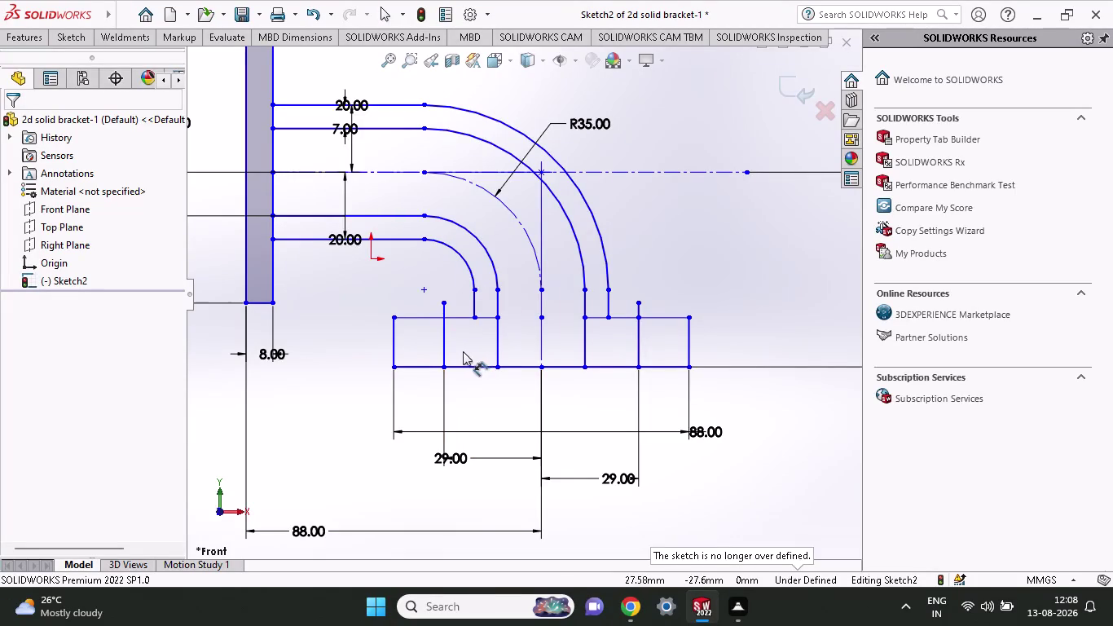
Place the 8.00 wall-thickness dimension just below the upright wall, then select the 78.00 dimension.
right_click(322, 235)
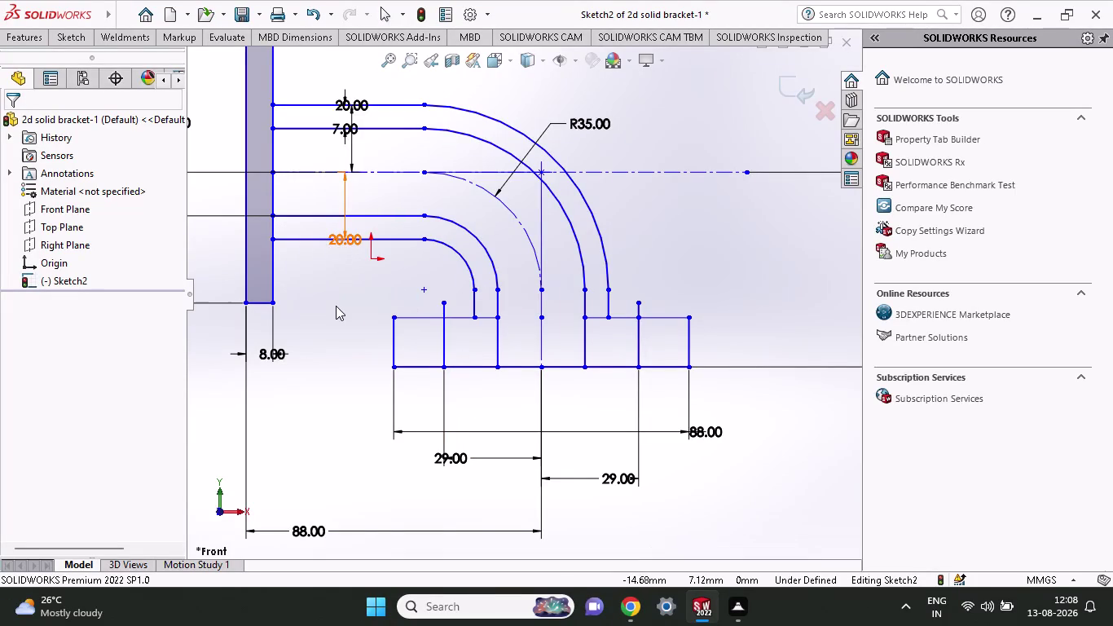
scroll(up, 3)
click(312, 387)
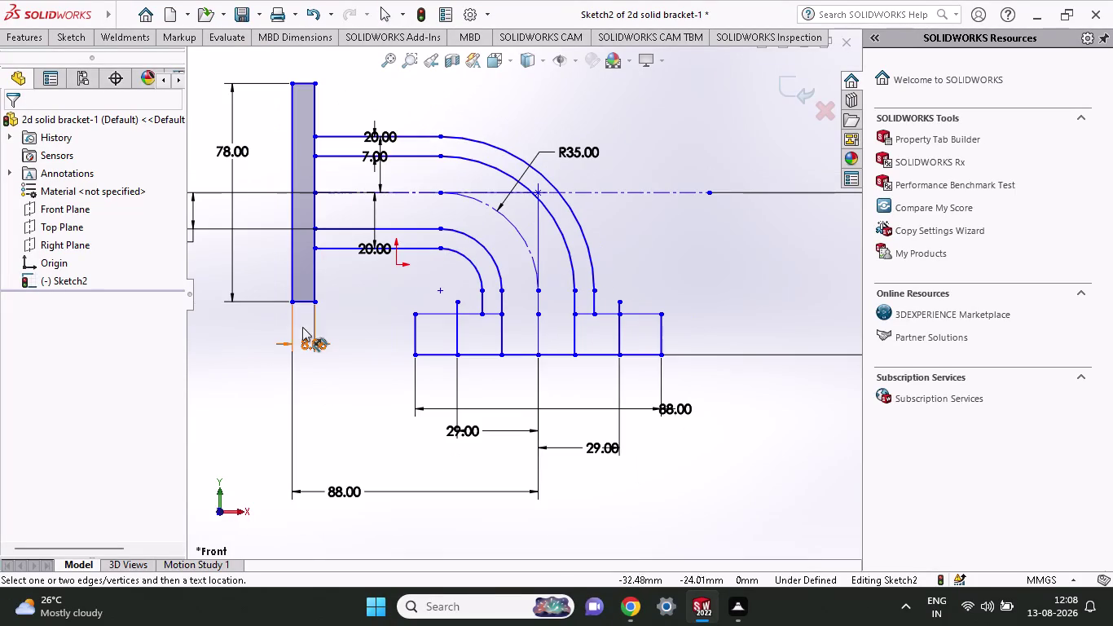
click(88, 42)
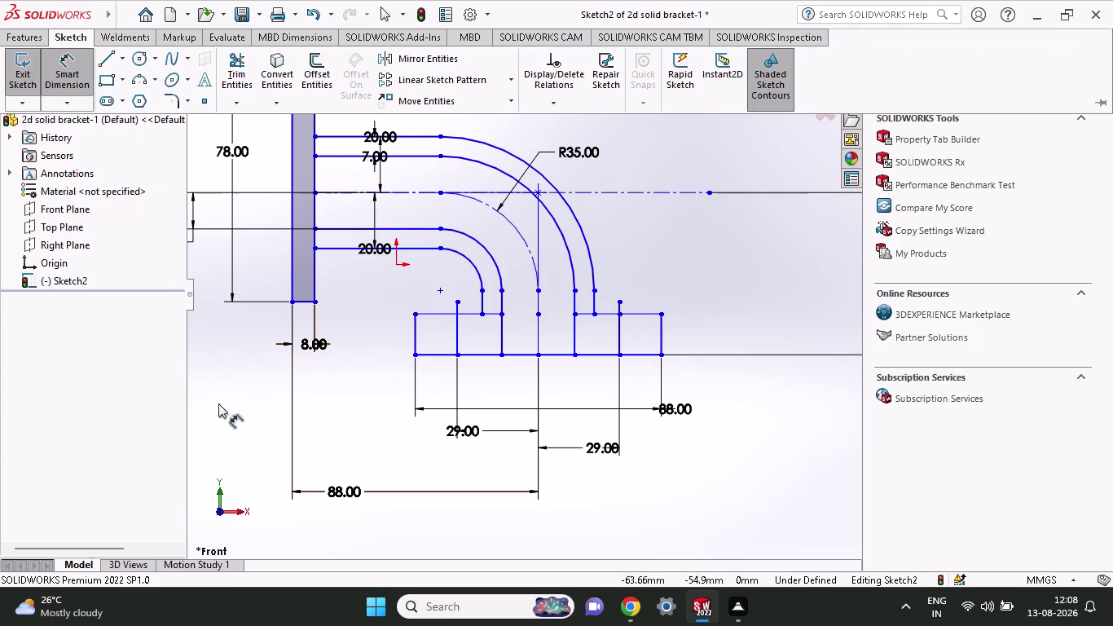
click(228, 388)
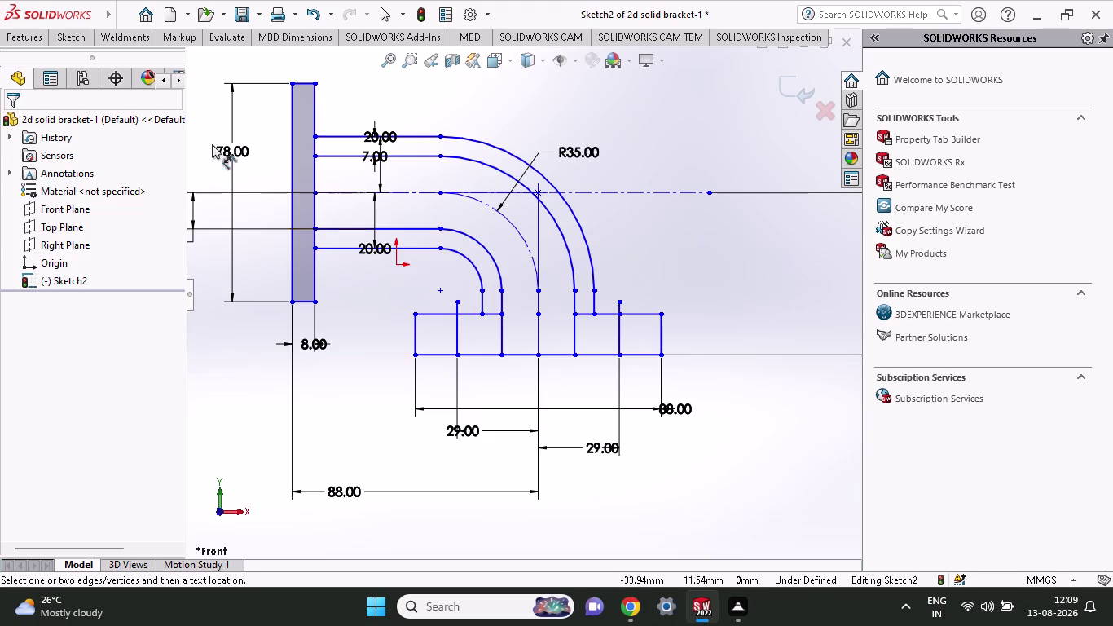
click(83, 36)
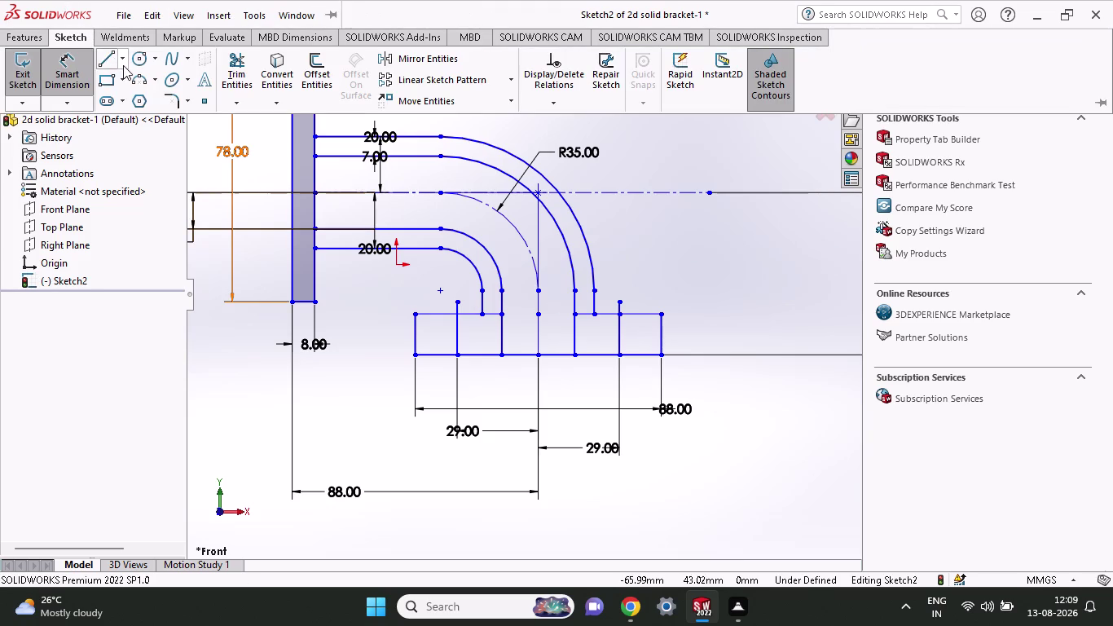
click(100, 65)
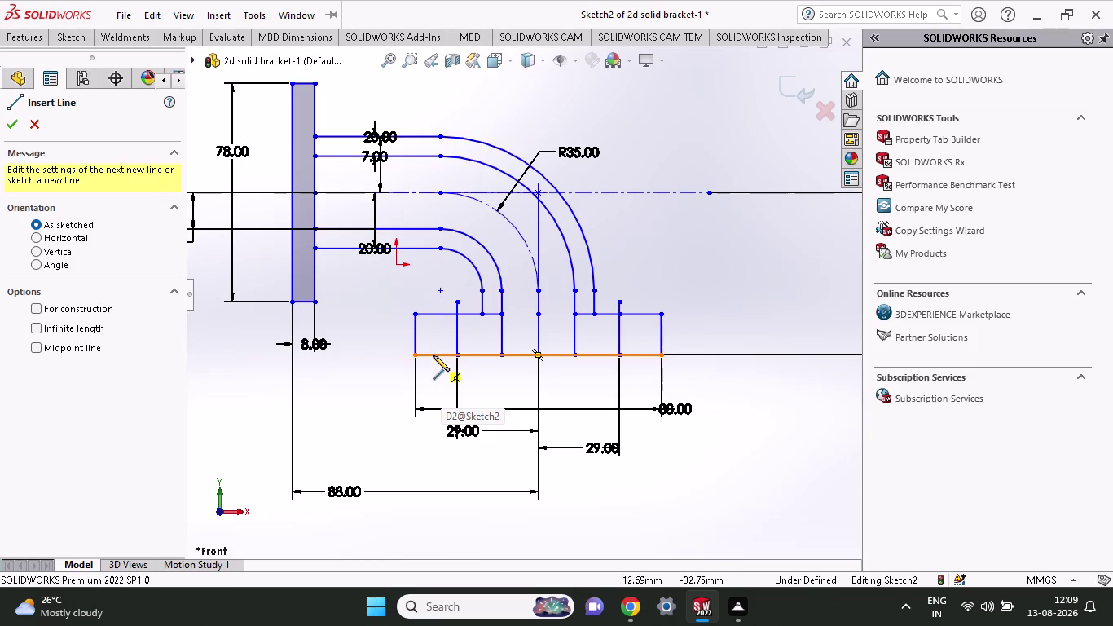
Draw a vertical line across the left base block, left of its centre line.
click(434, 356)
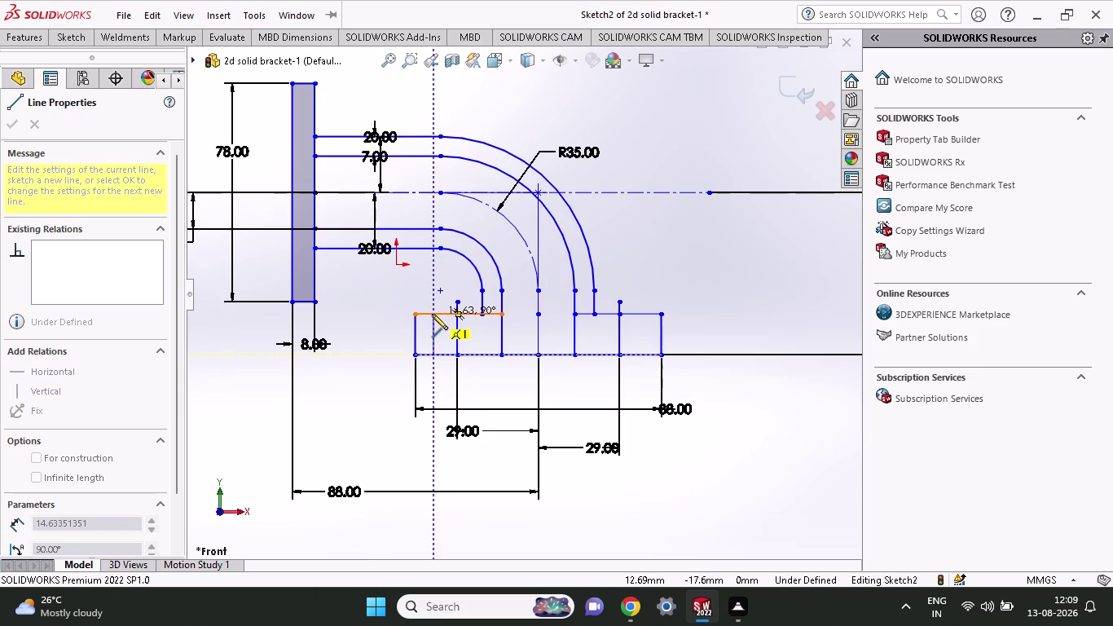
click(432, 311)
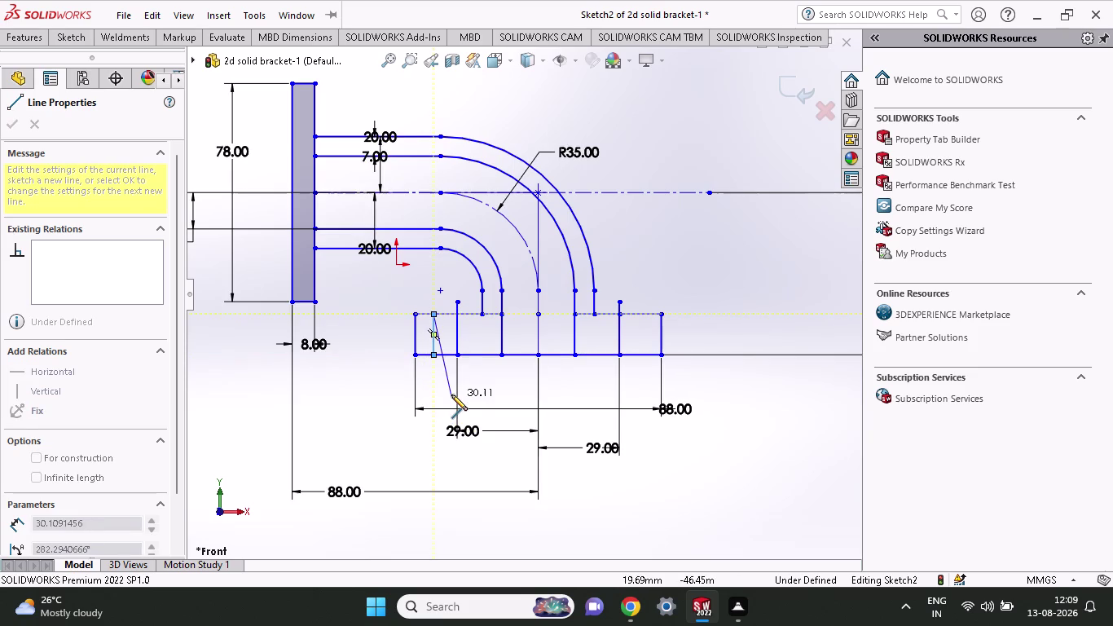
right_click(452, 392)
click(468, 406)
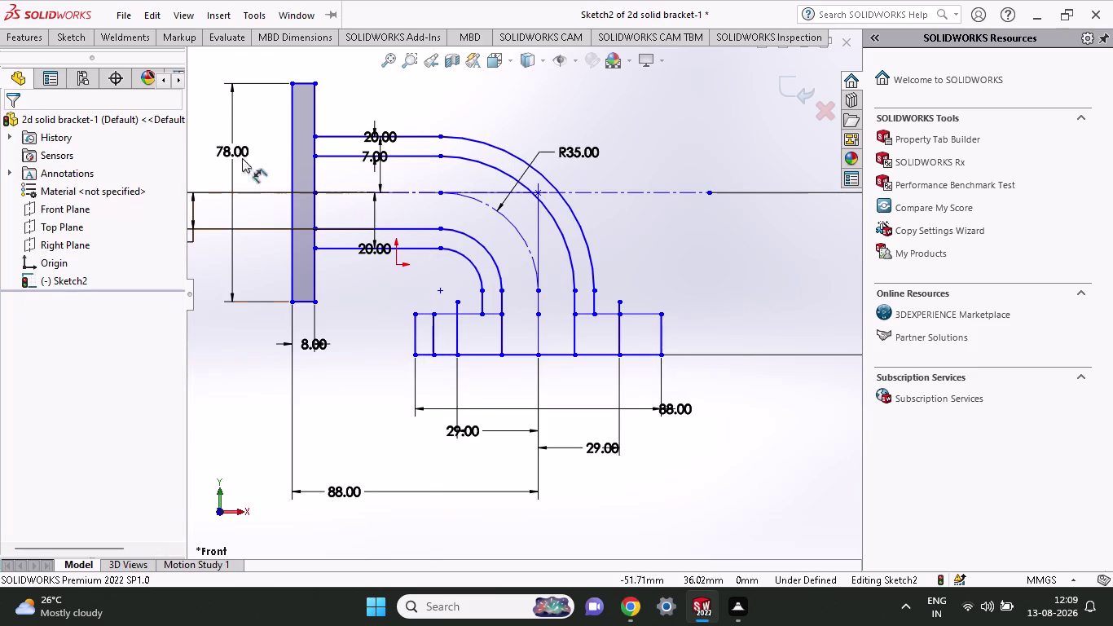
click(79, 33)
click(104, 61)
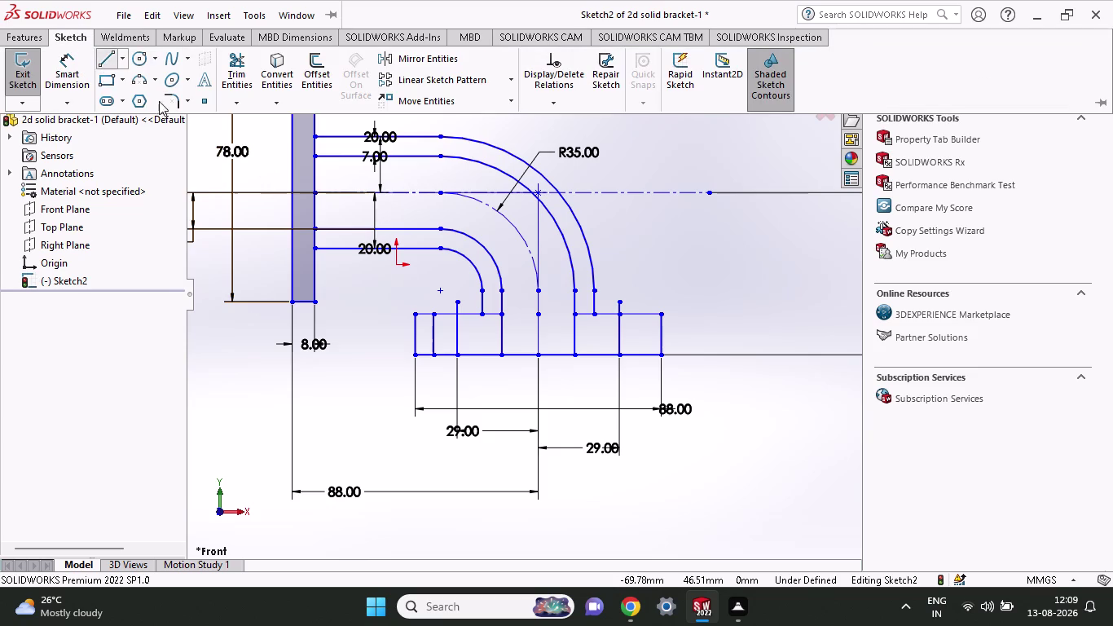
Draw a second vertical line right of the centre line and enlarge the base in view.
click(474, 355)
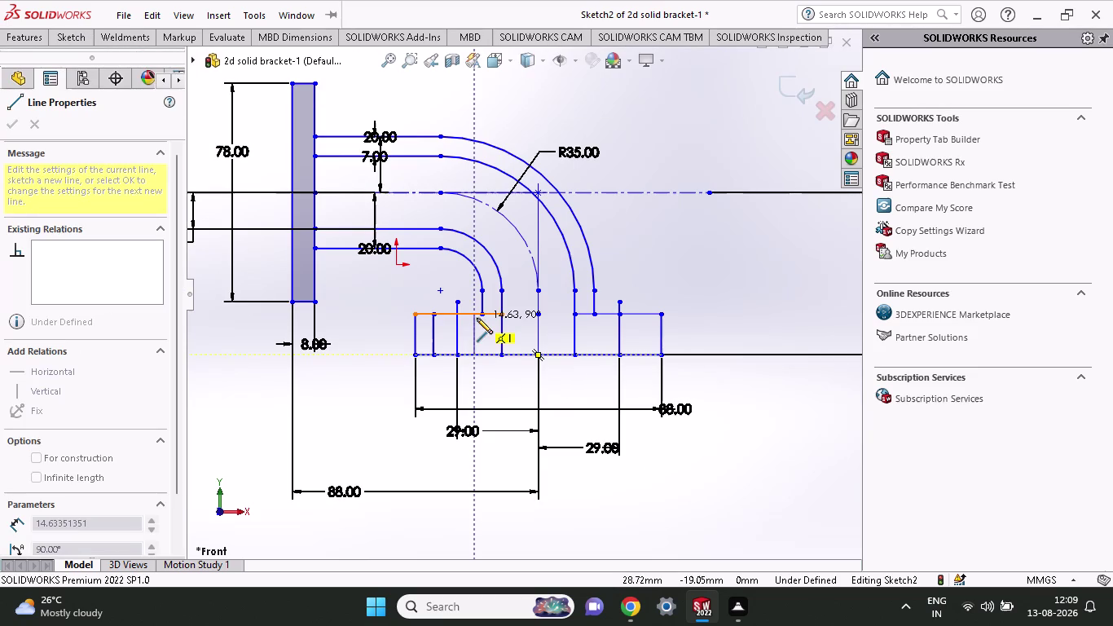
click(477, 313)
right_click(501, 376)
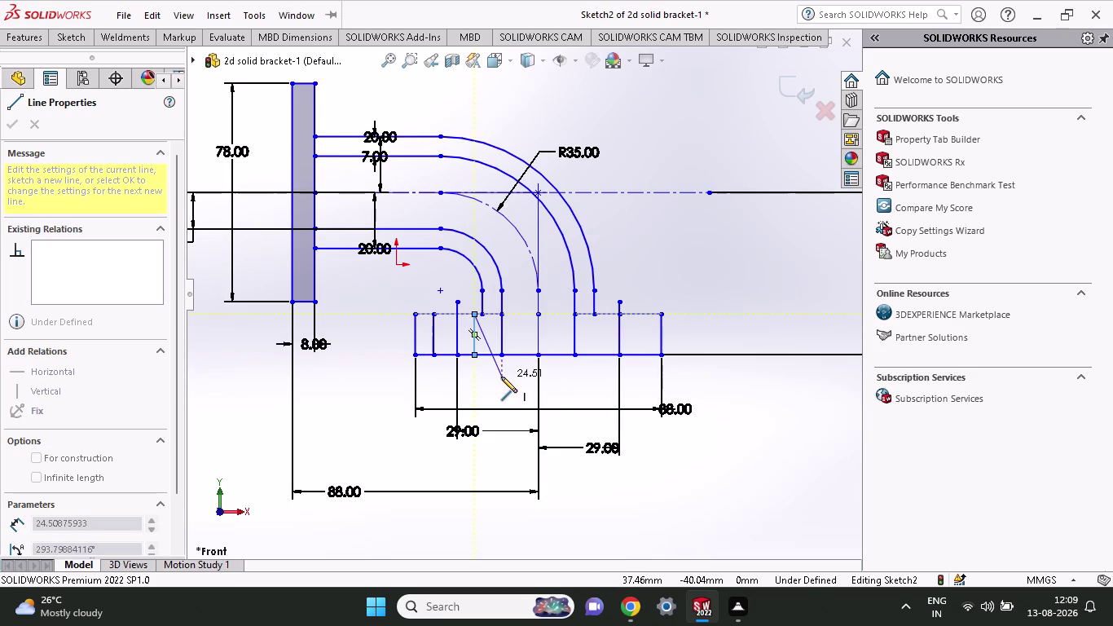
click(509, 380)
scroll(down, 3)
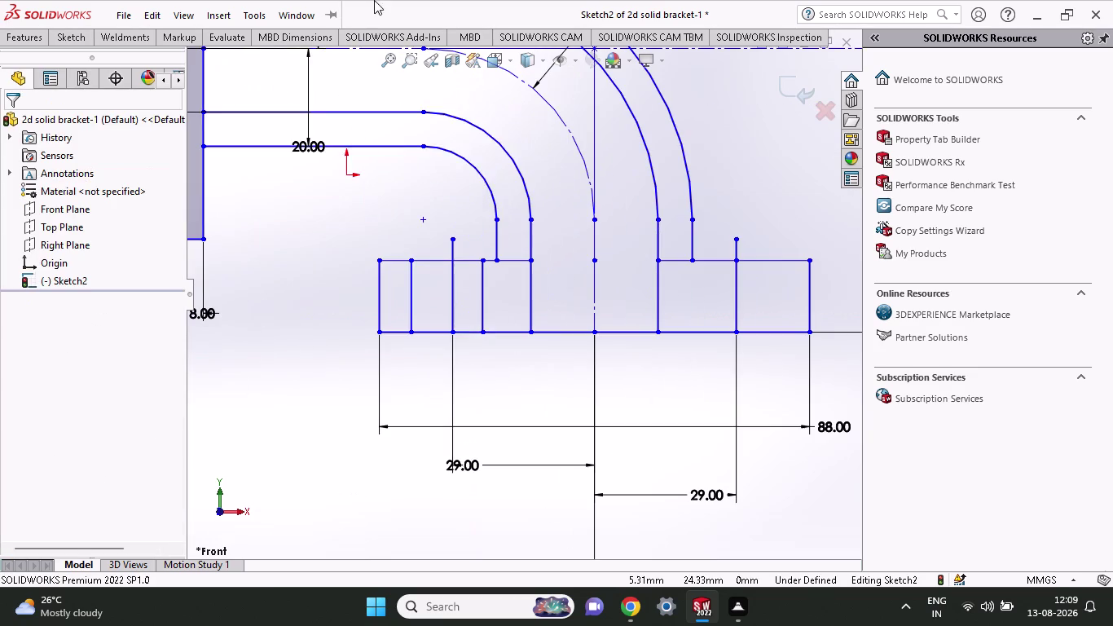
click(63, 42)
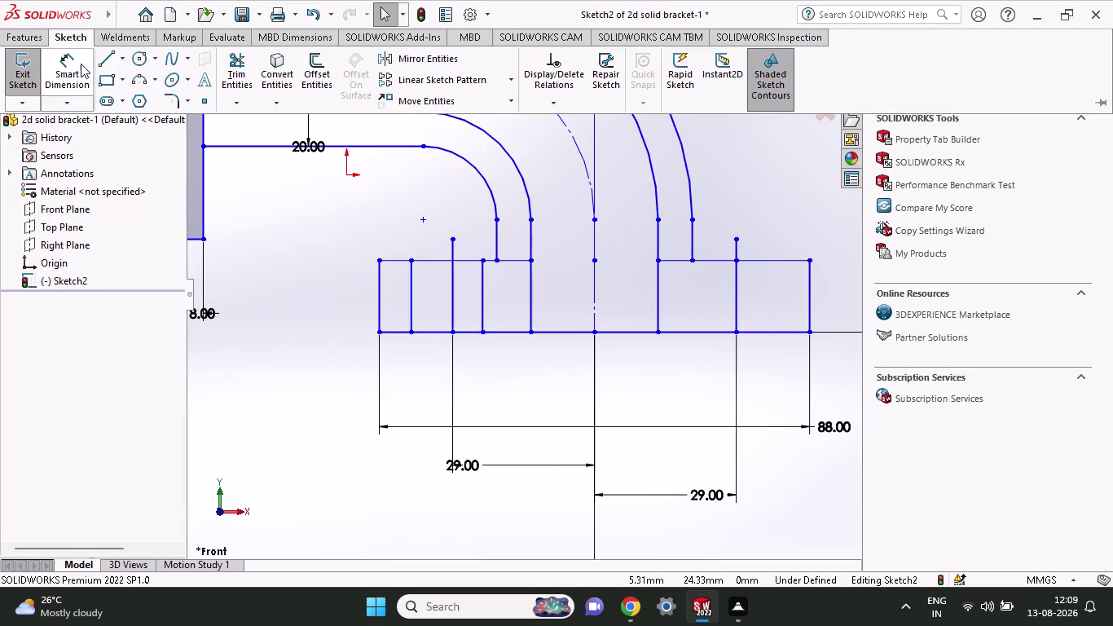
click(52, 90)
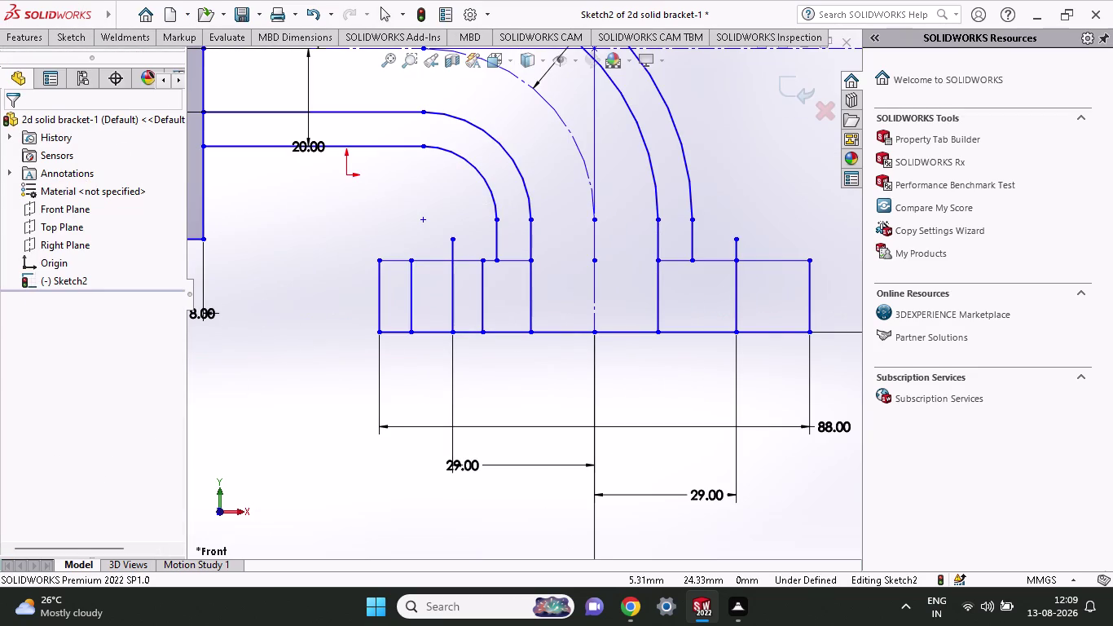
Dimension the first new line 7.50 mm from the left block's centre line.
click(416, 336)
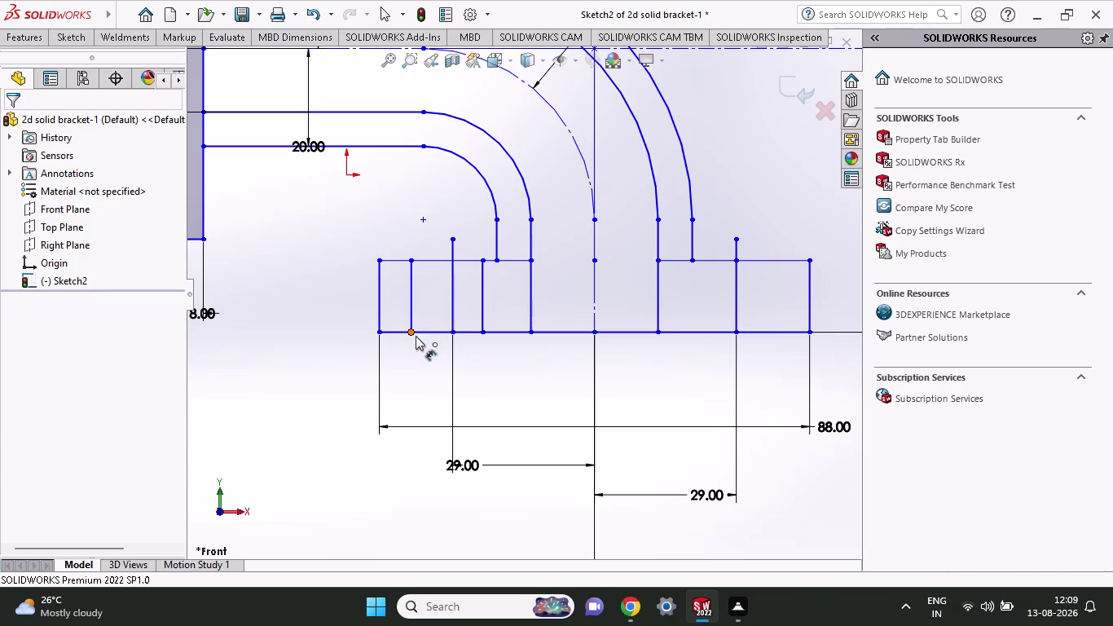
click(452, 329)
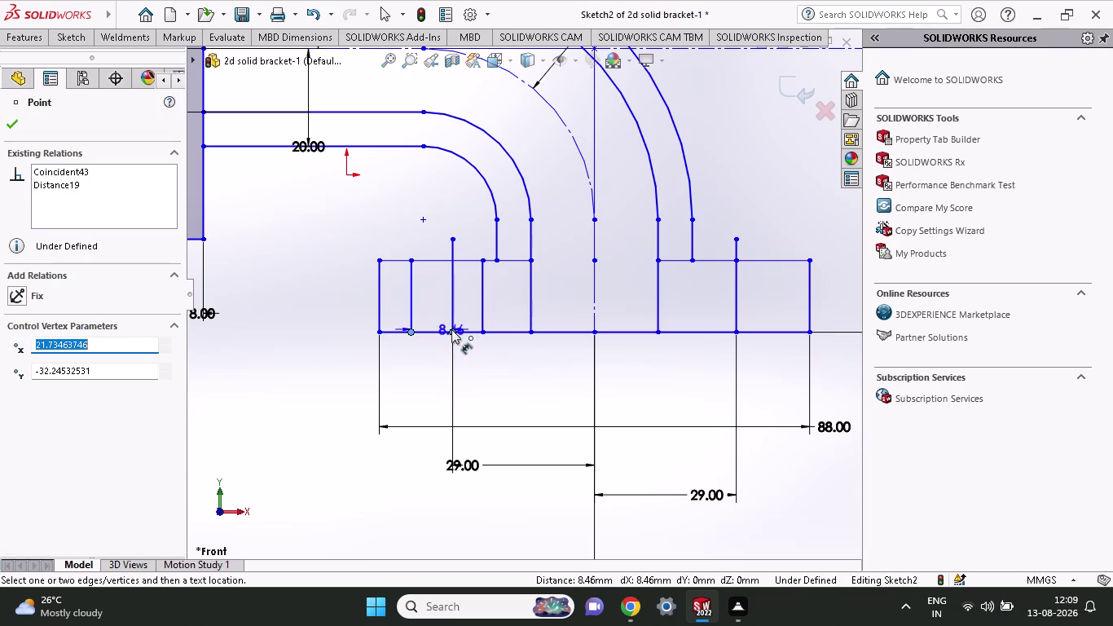
click(431, 364)
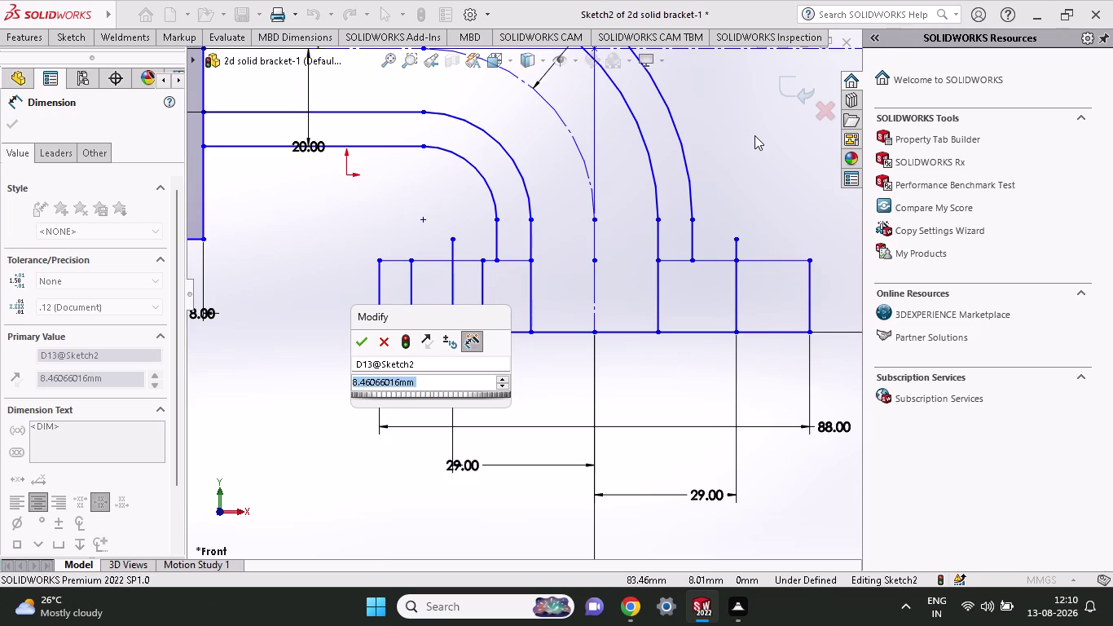
text(7.)
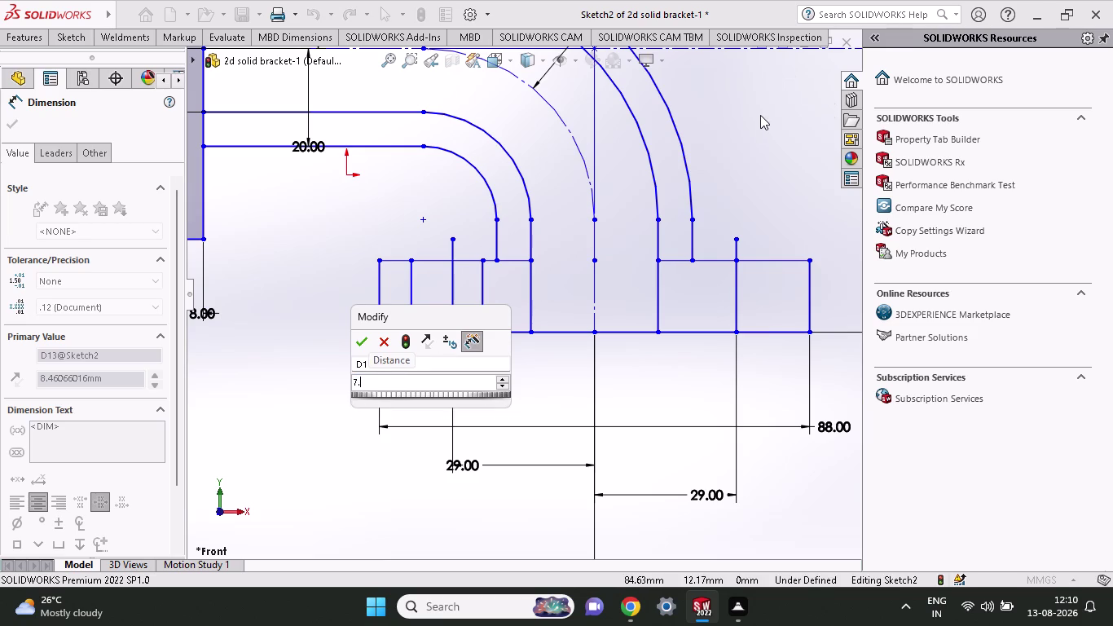
text(5)
key(Return)
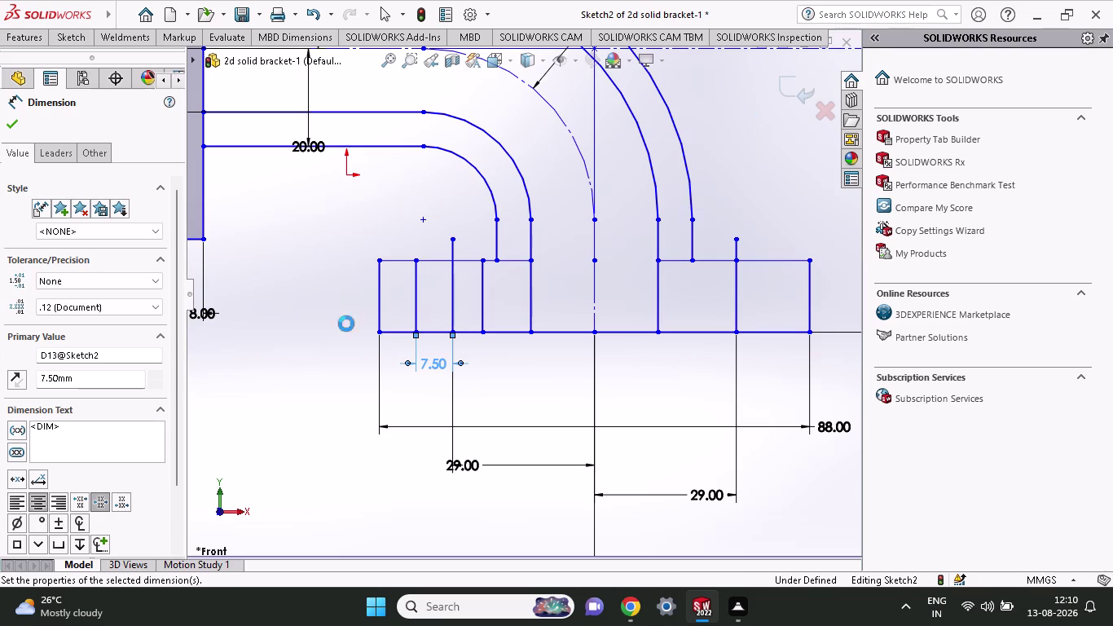
Dimension the second new line 7.50 mm from the centre line and finish dimensioning.
click(453, 330)
click(486, 330)
click(486, 394)
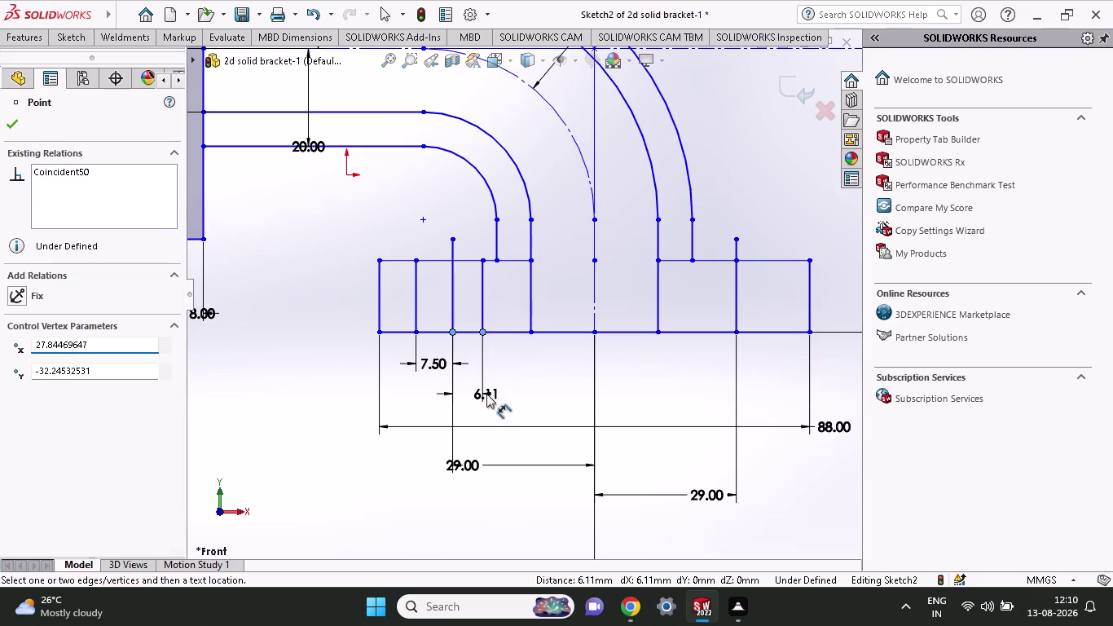
text(7)
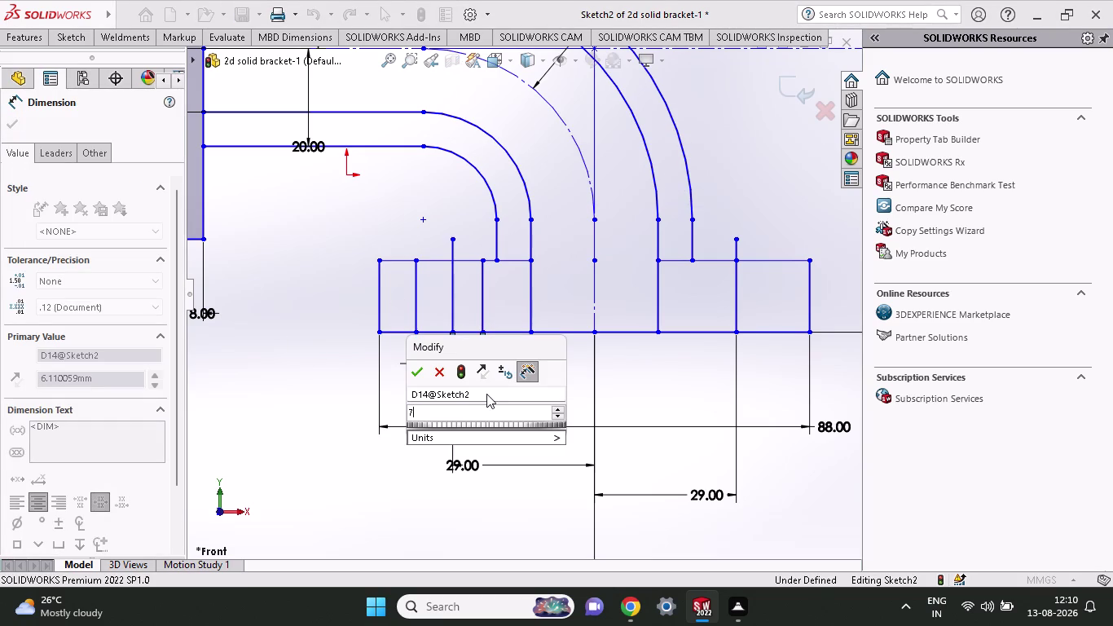
text(.5)
key(Return)
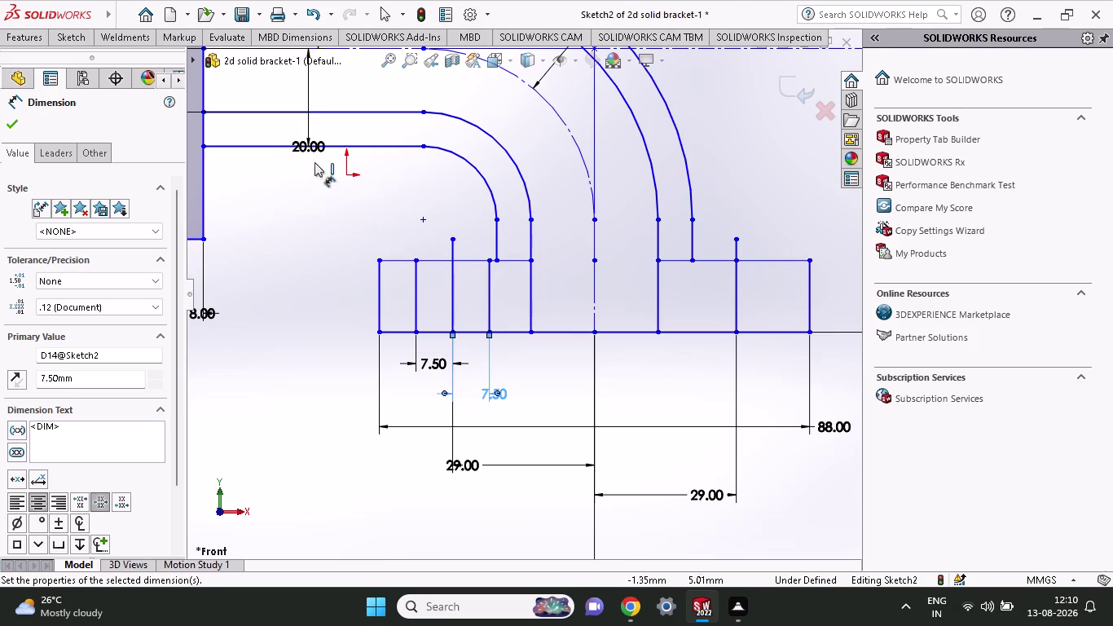
key(Escape)
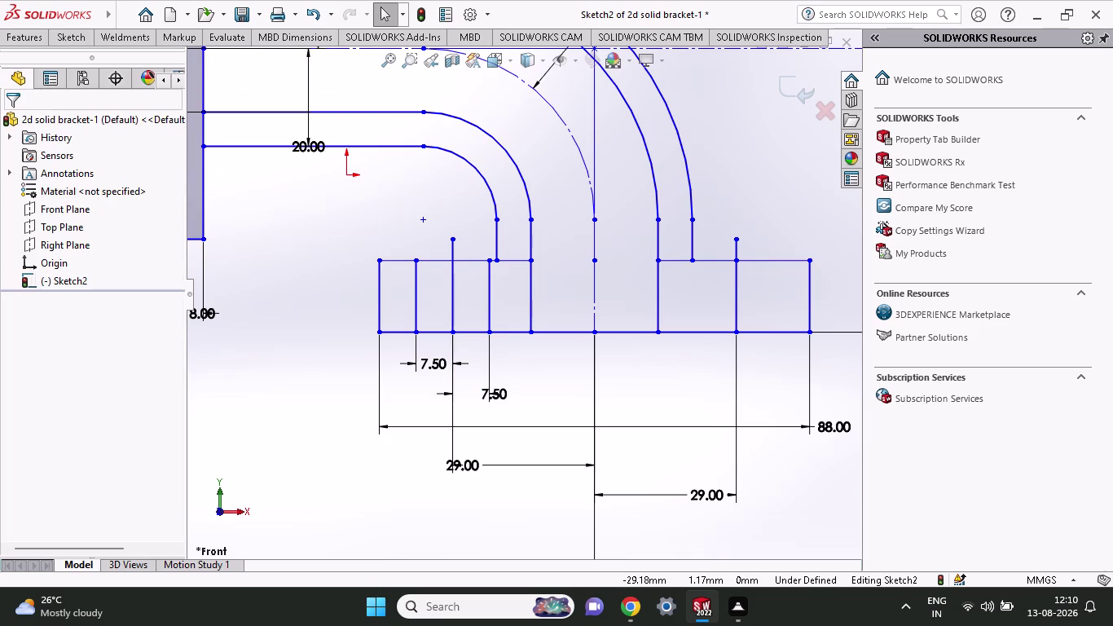
click(31, 35)
click(76, 39)
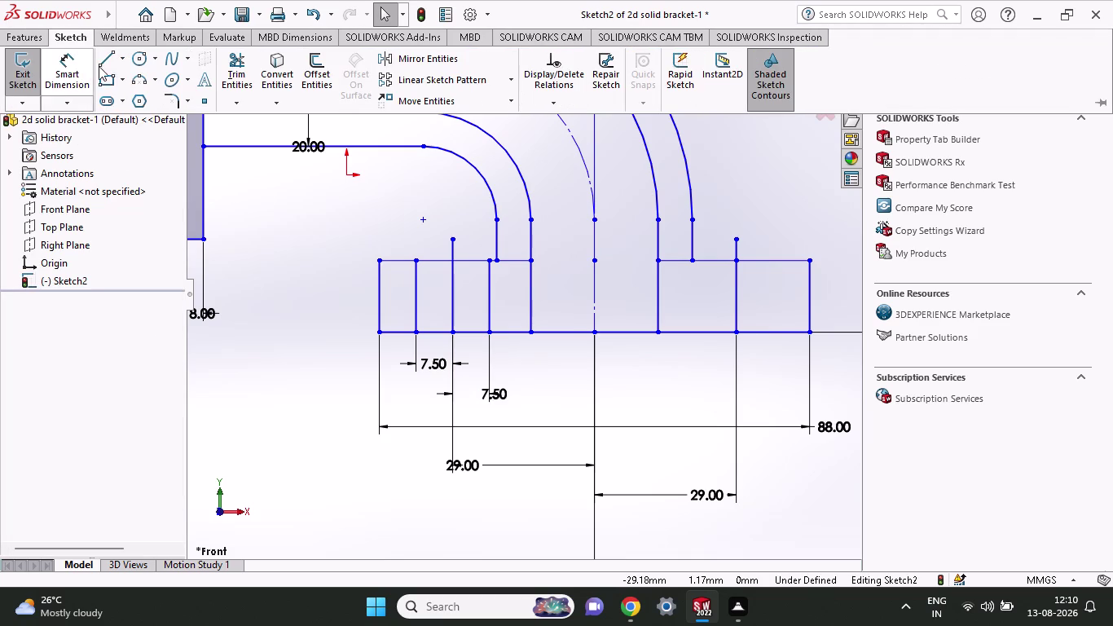
key(Escape)
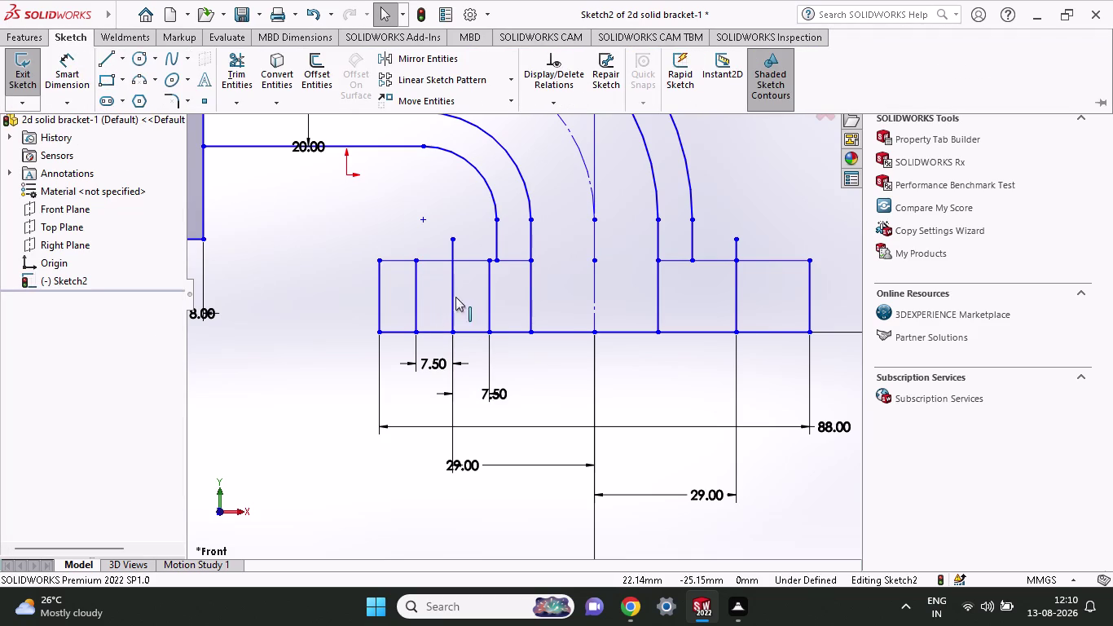
Convert the tall lines in both base blocks and the right slot's centre line to construction geometry.
click(455, 293)
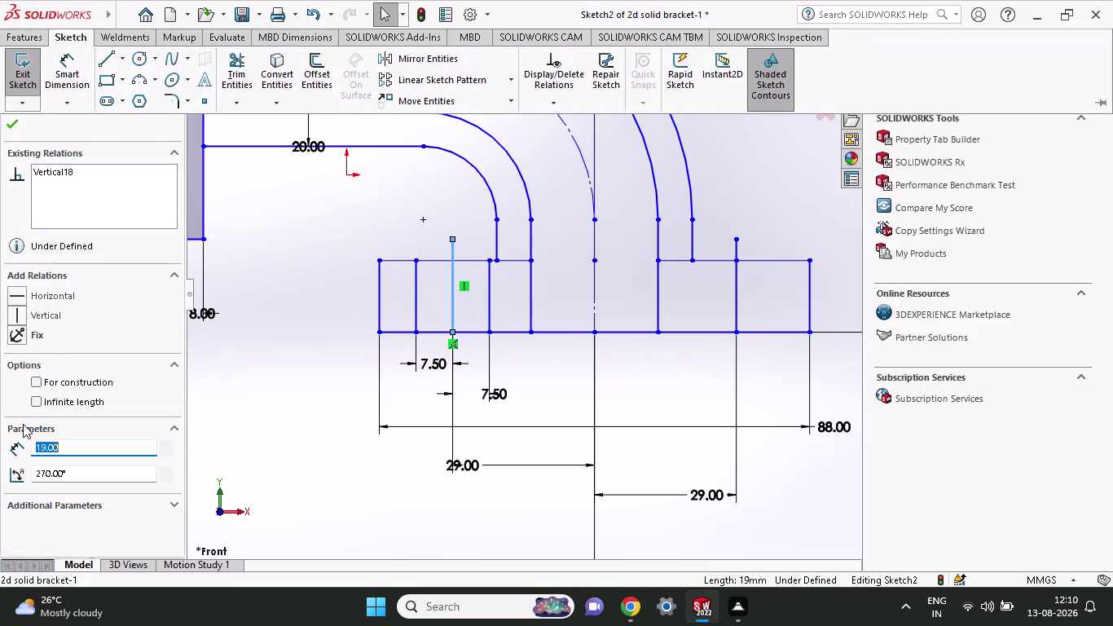
click(36, 384)
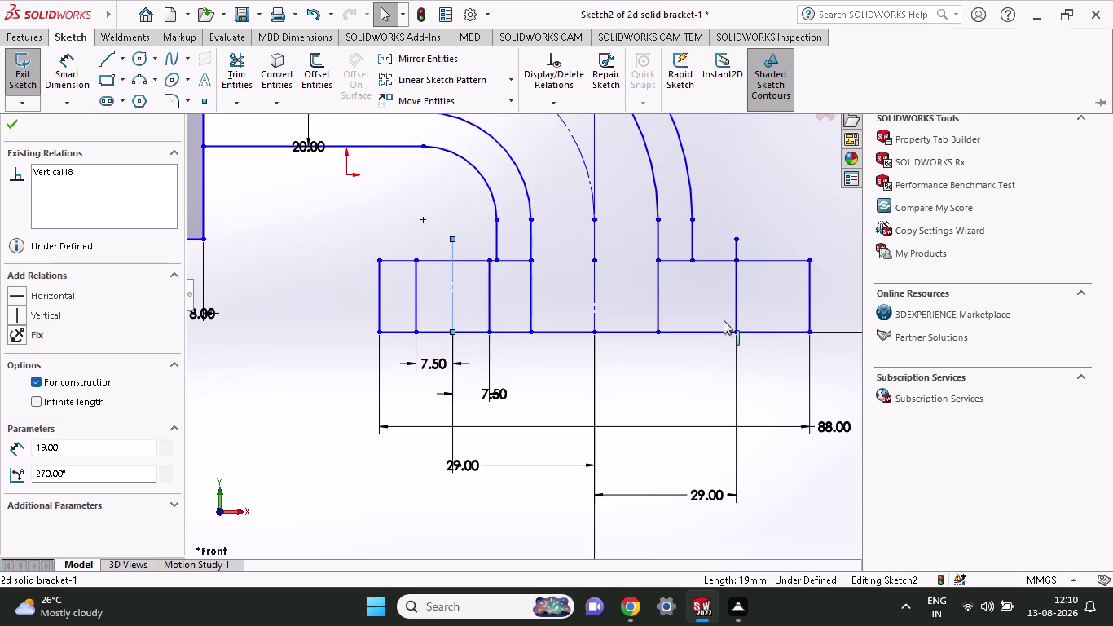
click(735, 300)
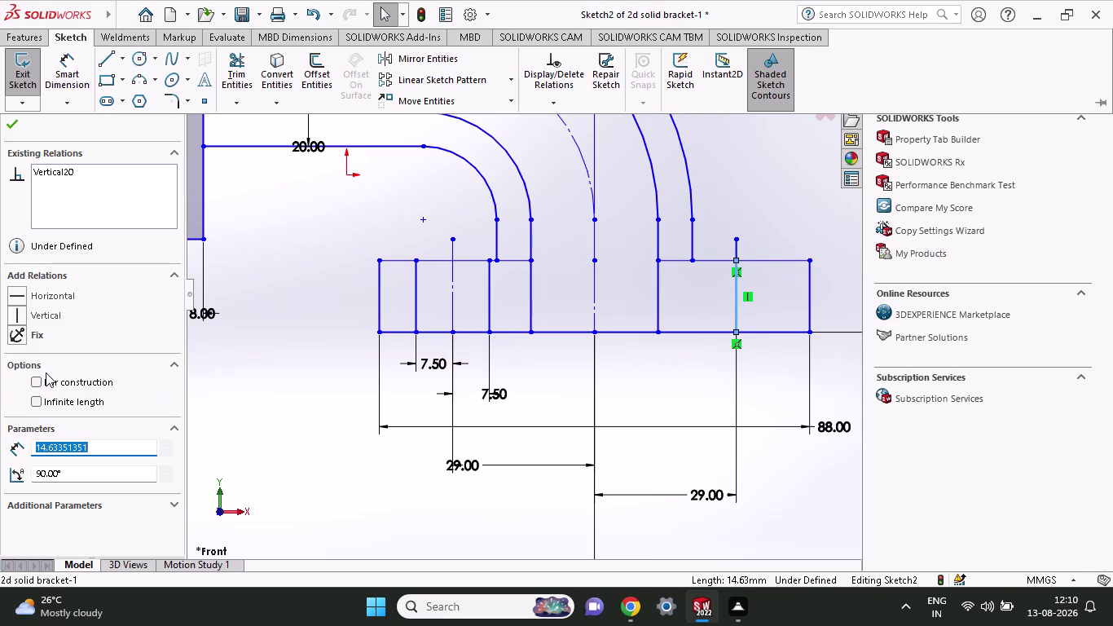
click(36, 379)
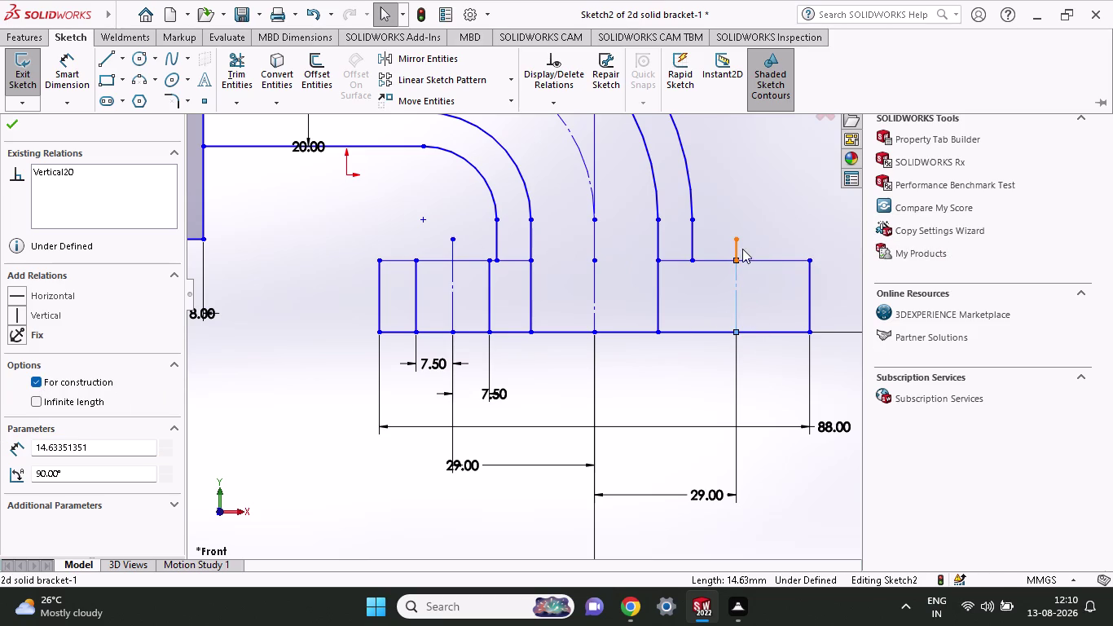
click(738, 247)
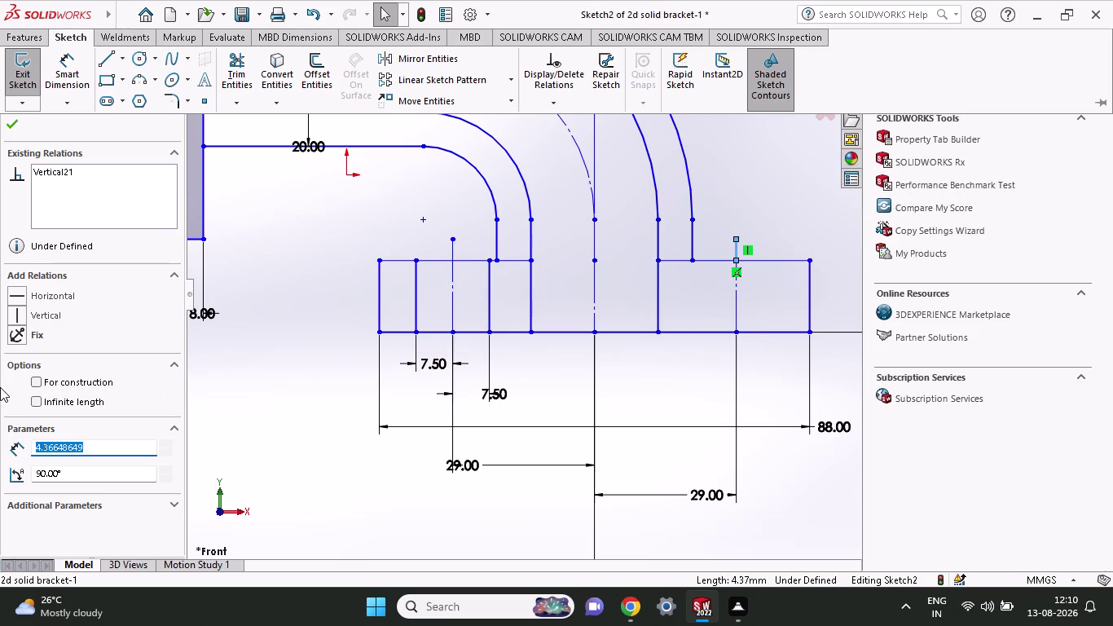
click(32, 379)
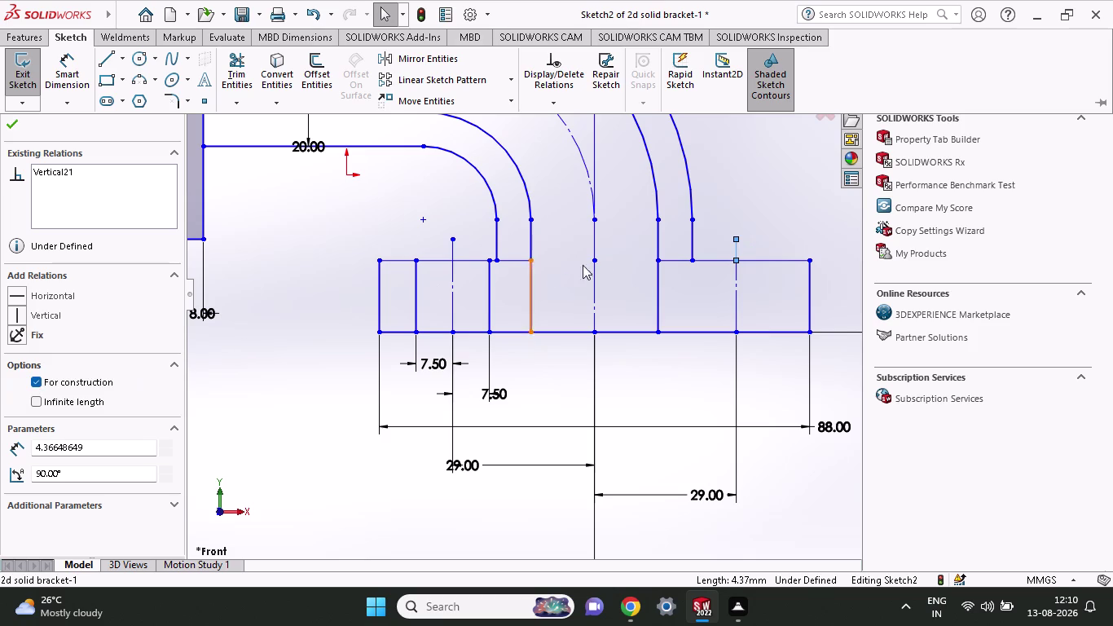
click(18, 118)
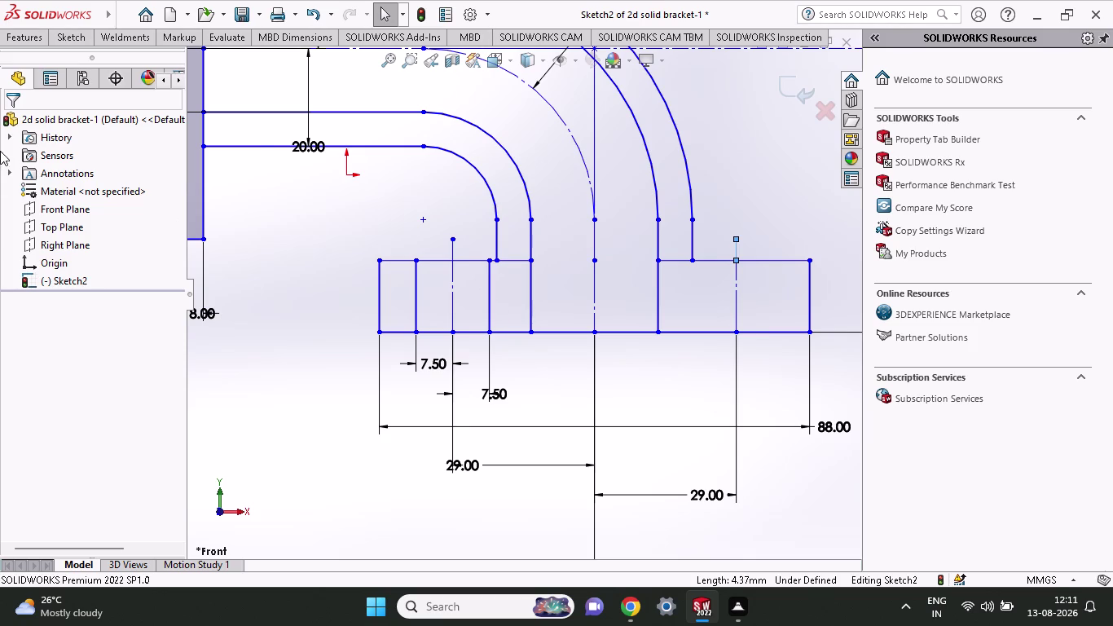
click(56, 34)
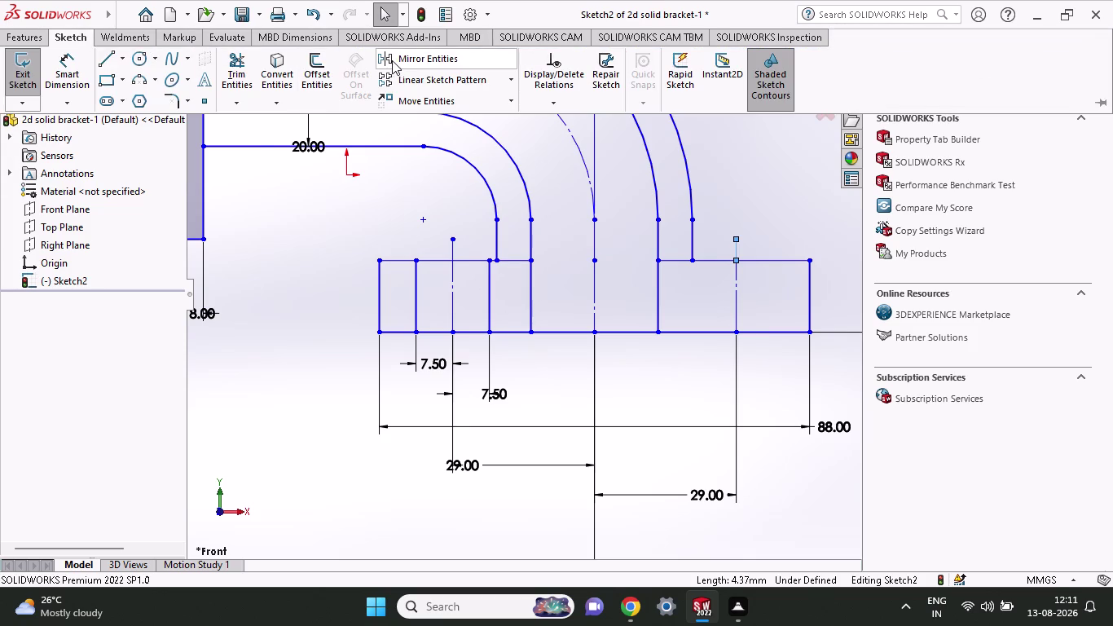
click(393, 60)
click(489, 302)
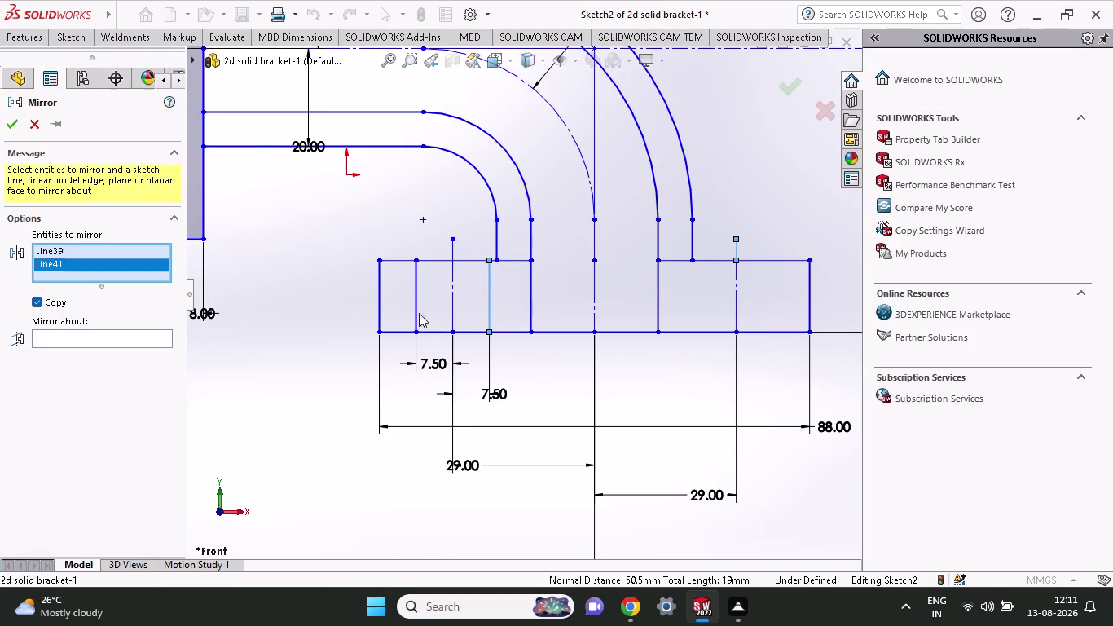
click(415, 302)
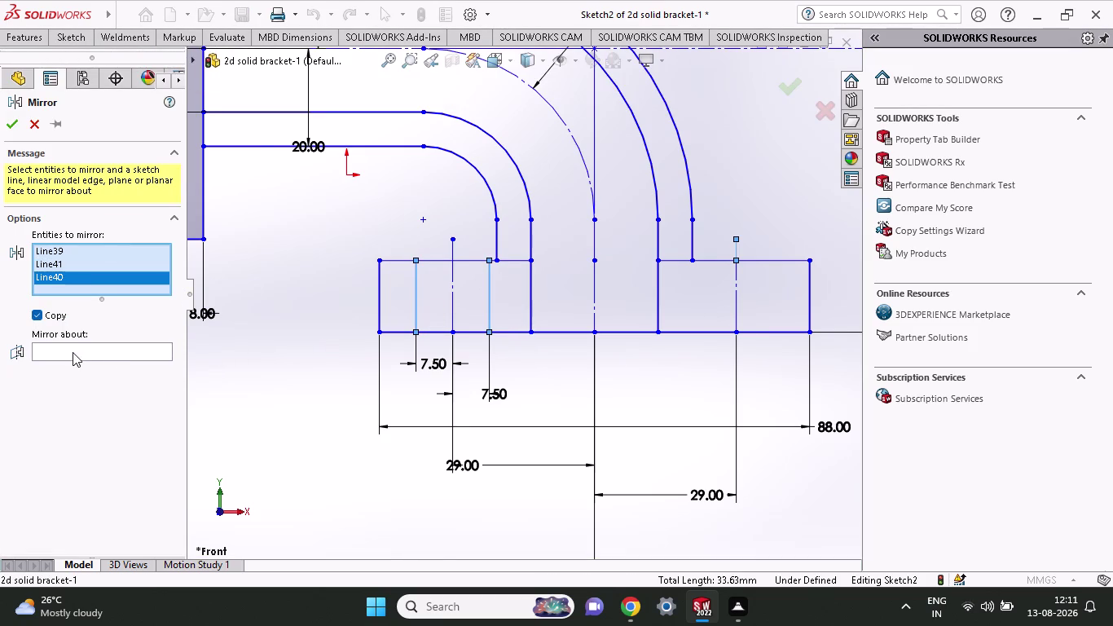
click(73, 352)
click(596, 295)
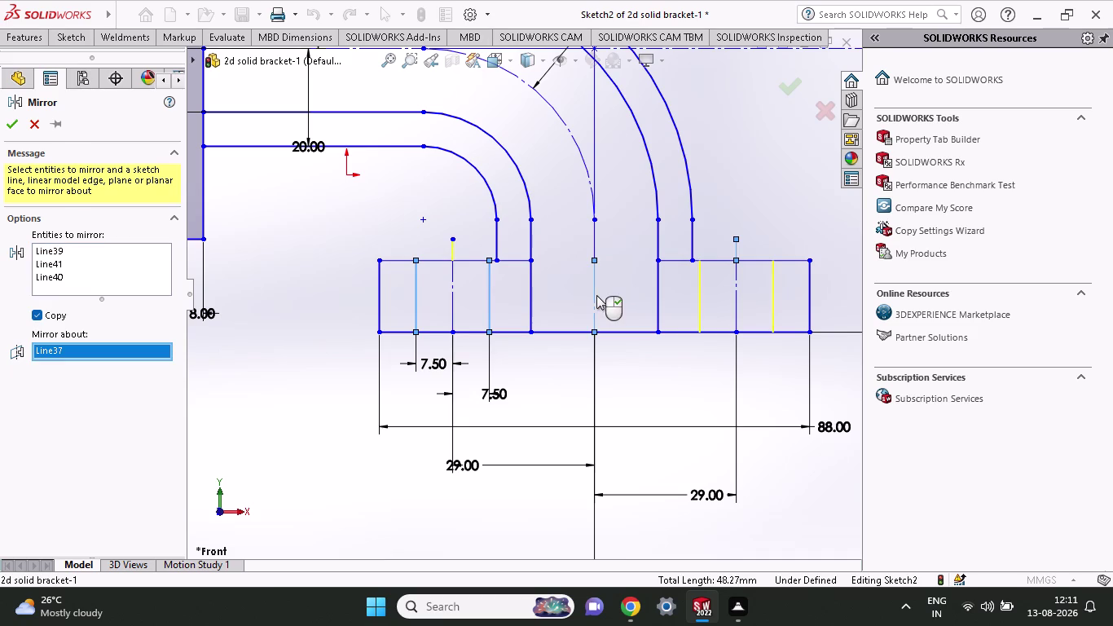
click(9, 124)
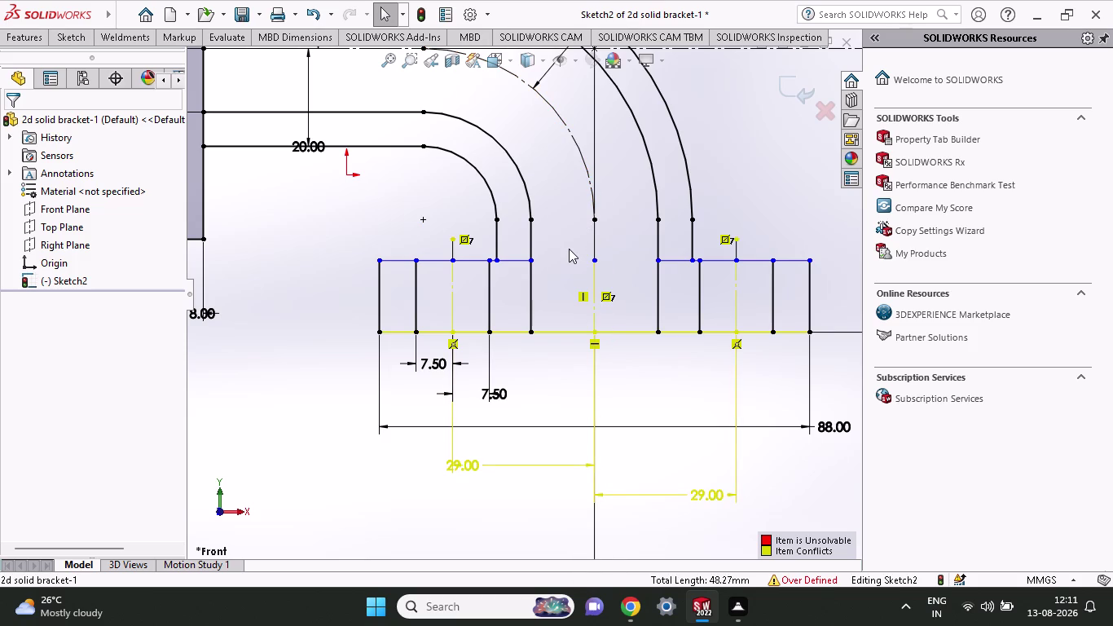
key(ctrl+z)
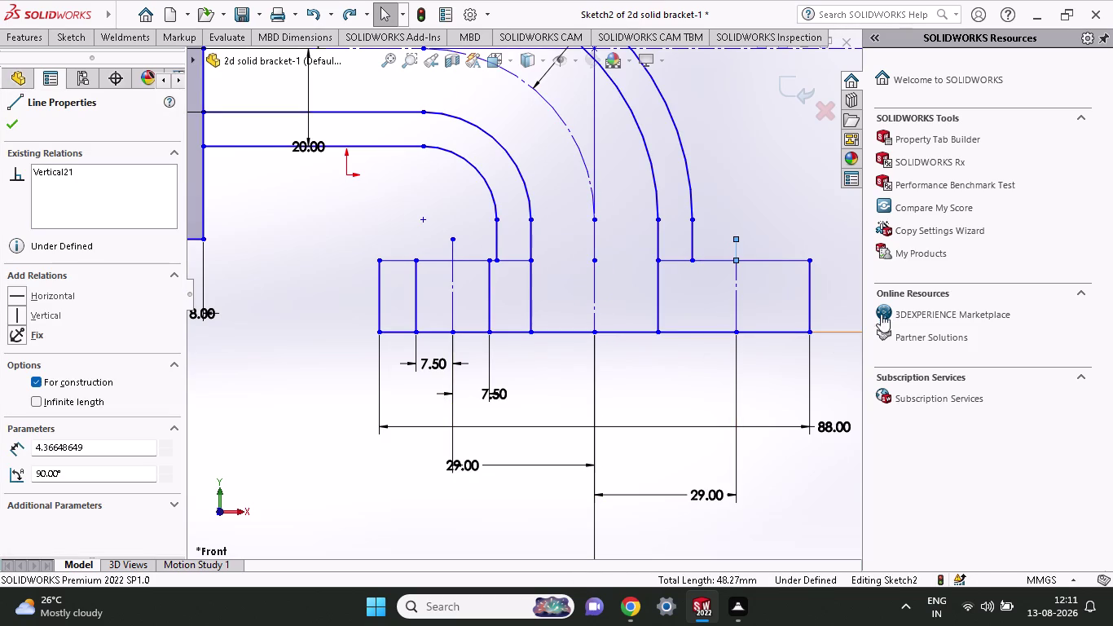
click(67, 30)
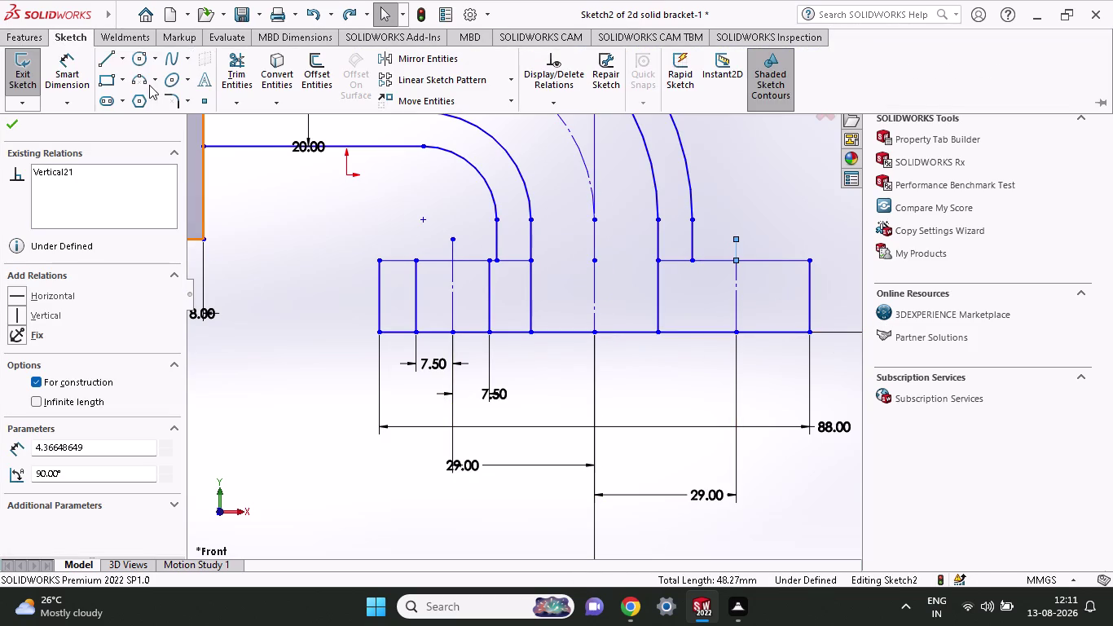
Draw a vertical line from the right slot's top edge to the base's bottom edge, left of its centre line.
click(102, 65)
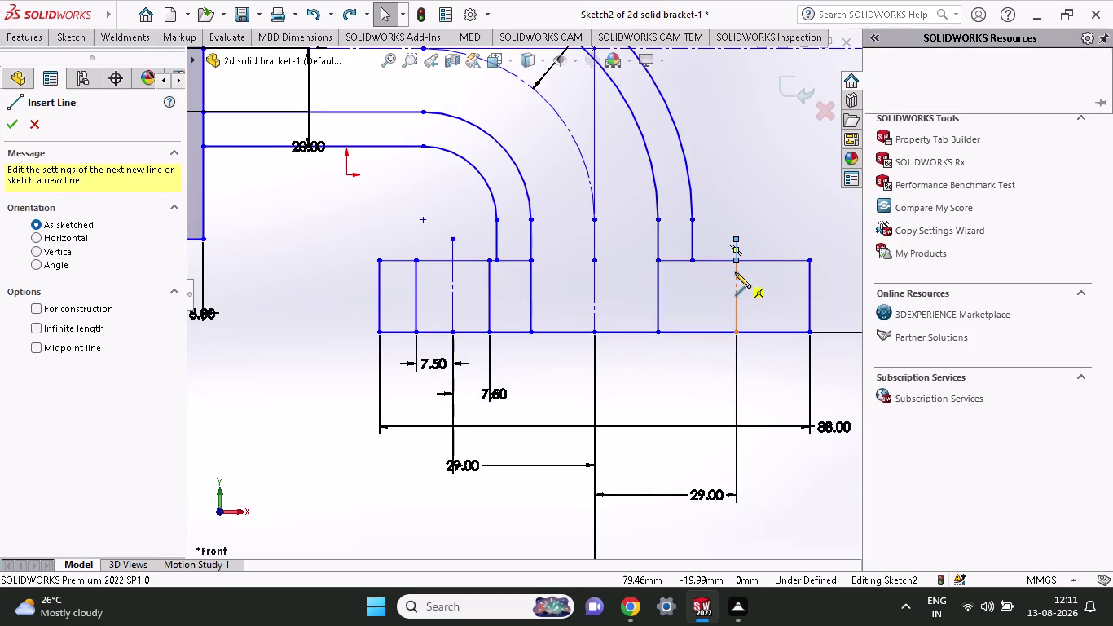
click(709, 260)
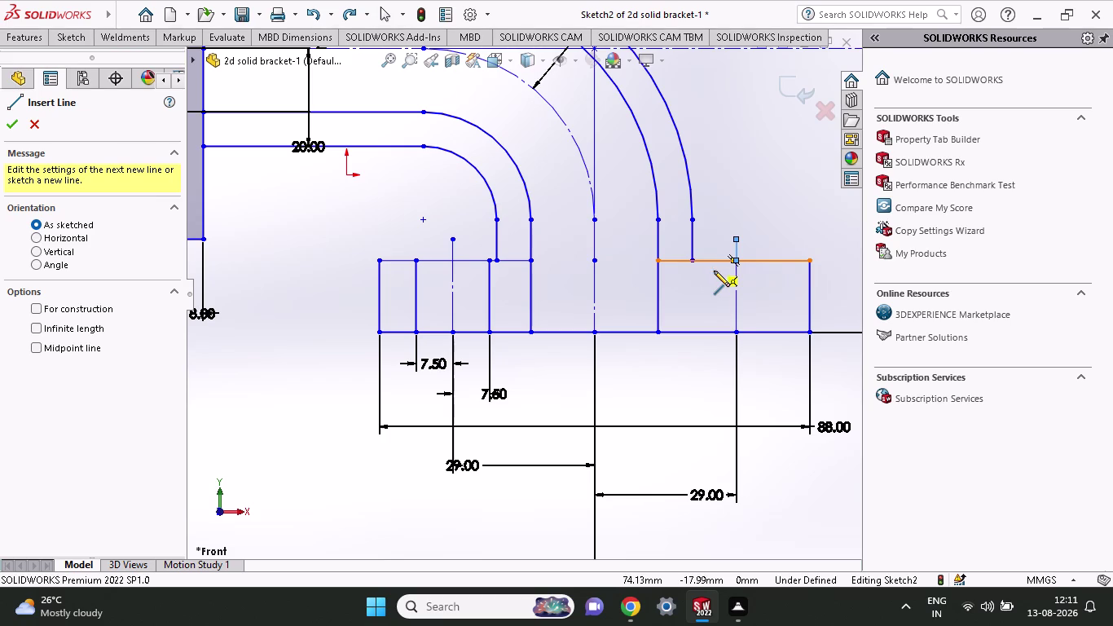
click(707, 330)
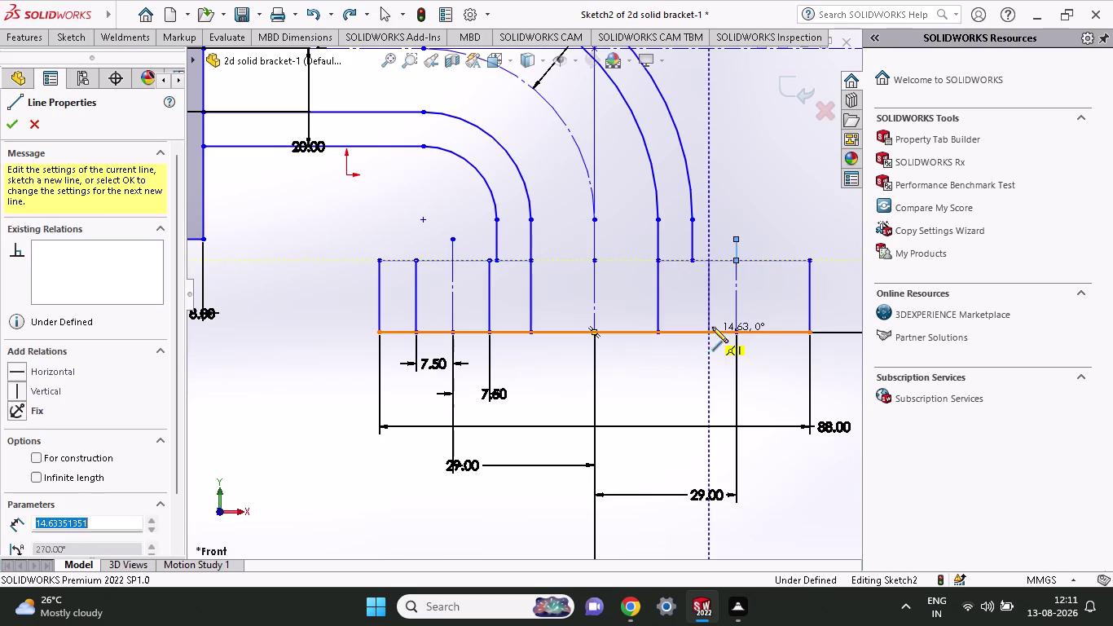
key(Escape)
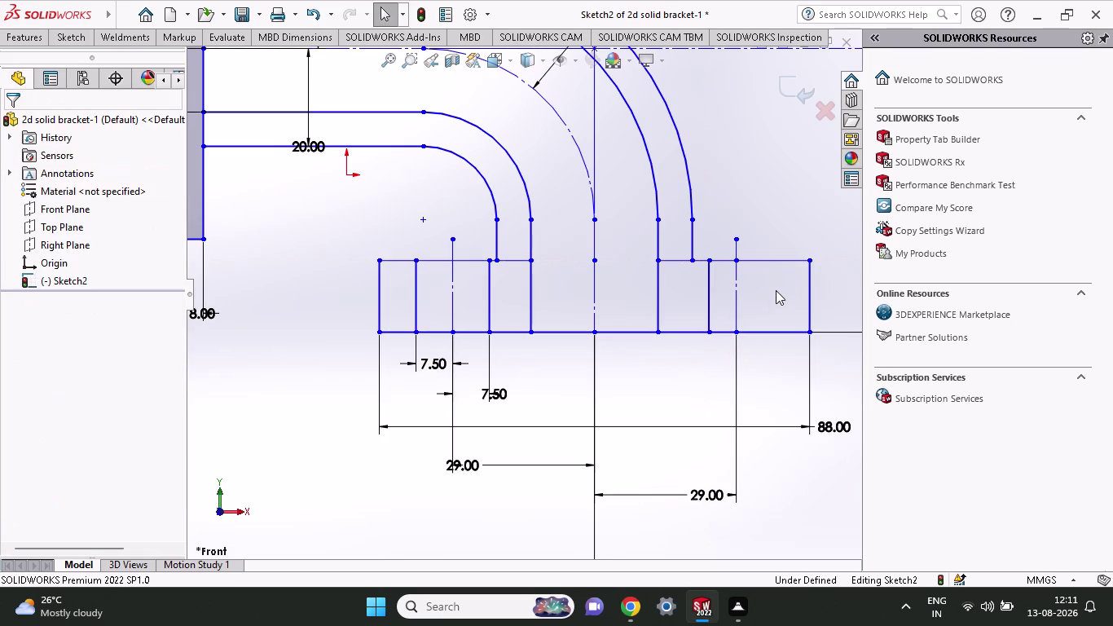
key(space)
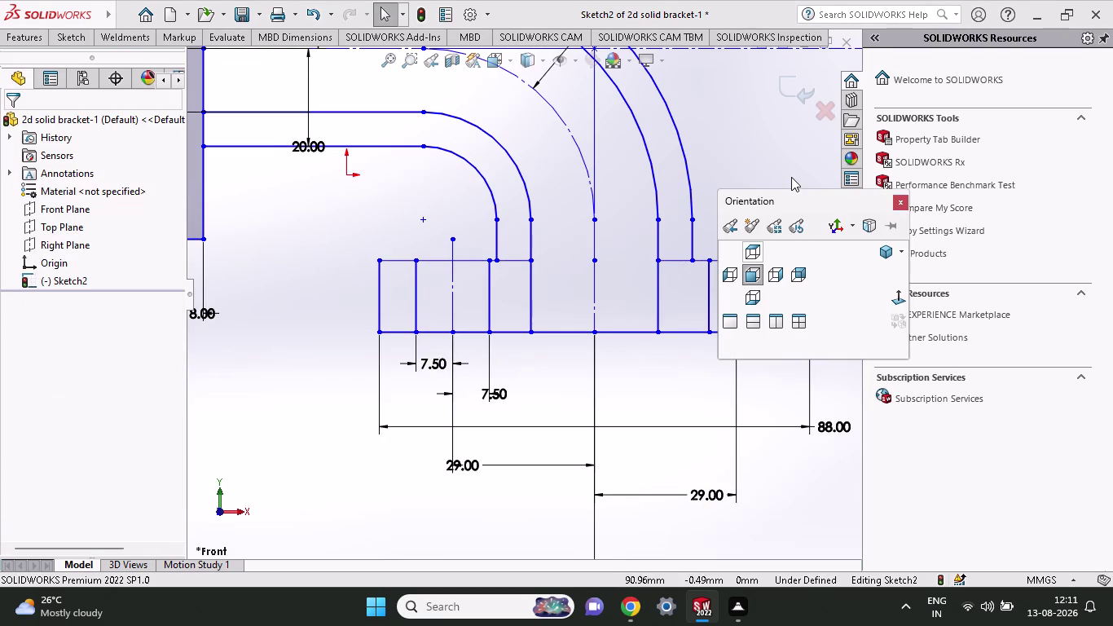
click(791, 177)
right_click(735, 175)
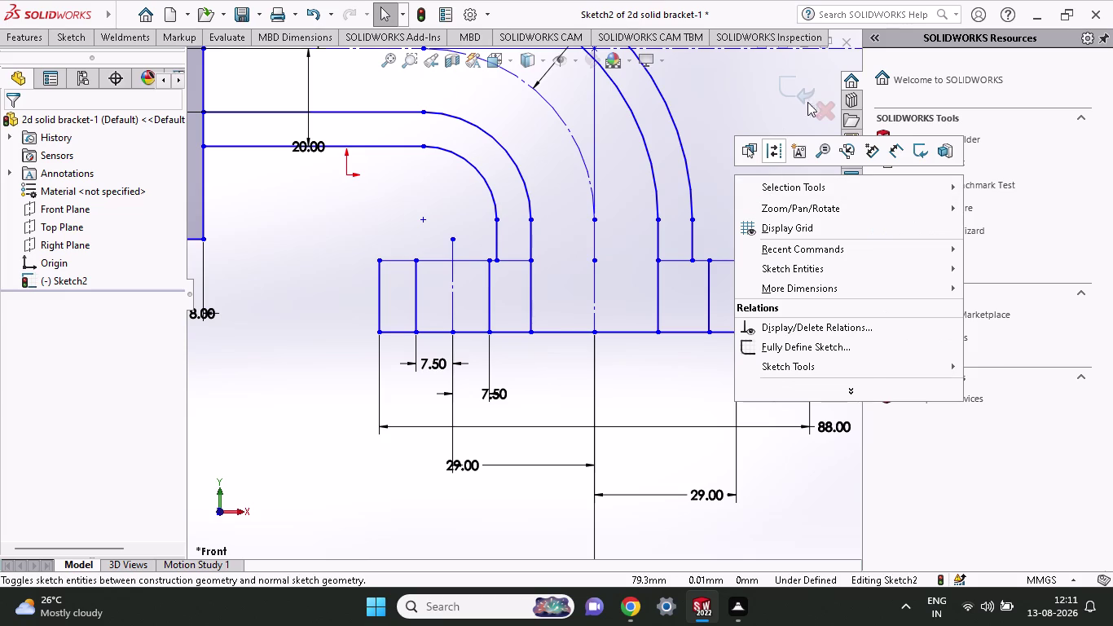
key(Escape)
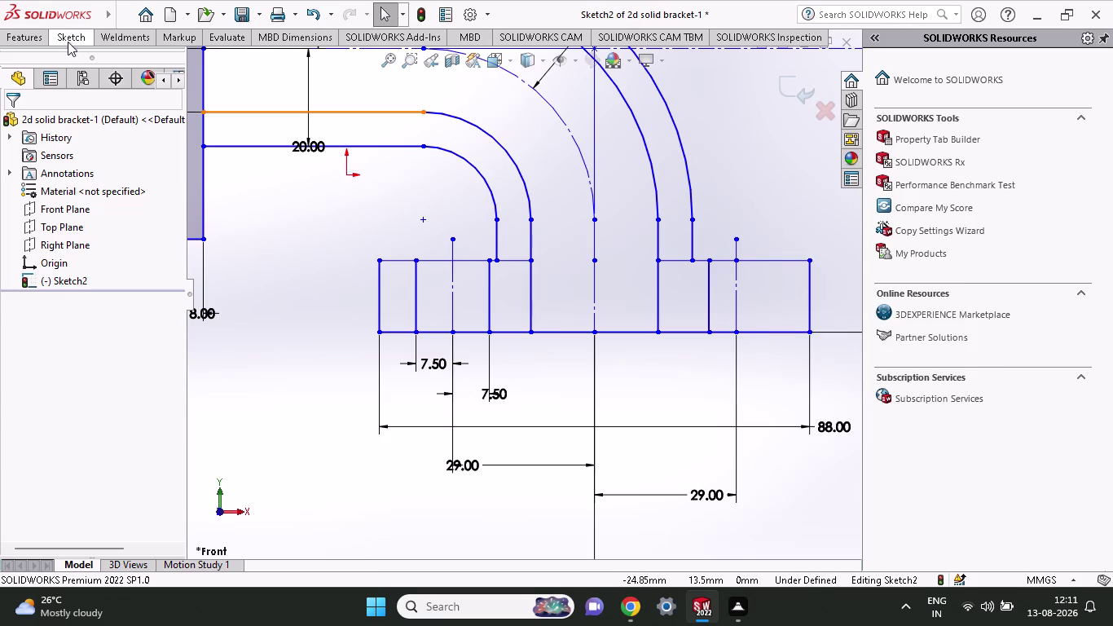
Draw a second vertical line right of the slot's centre line, then pick points for a spacing dimension.
click(67, 41)
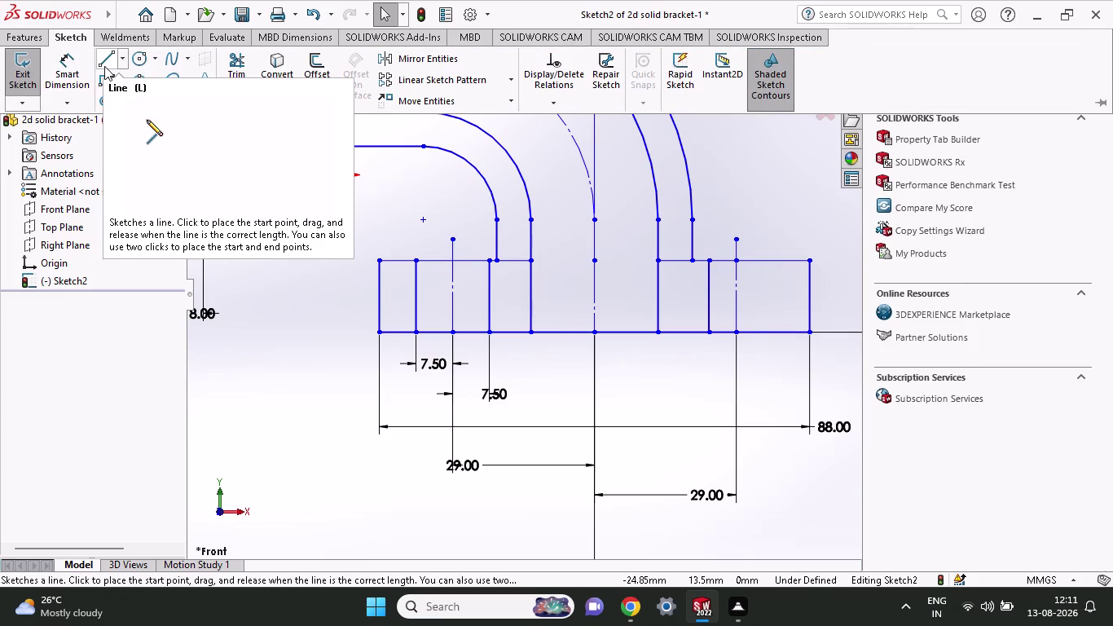
click(109, 66)
click(771, 331)
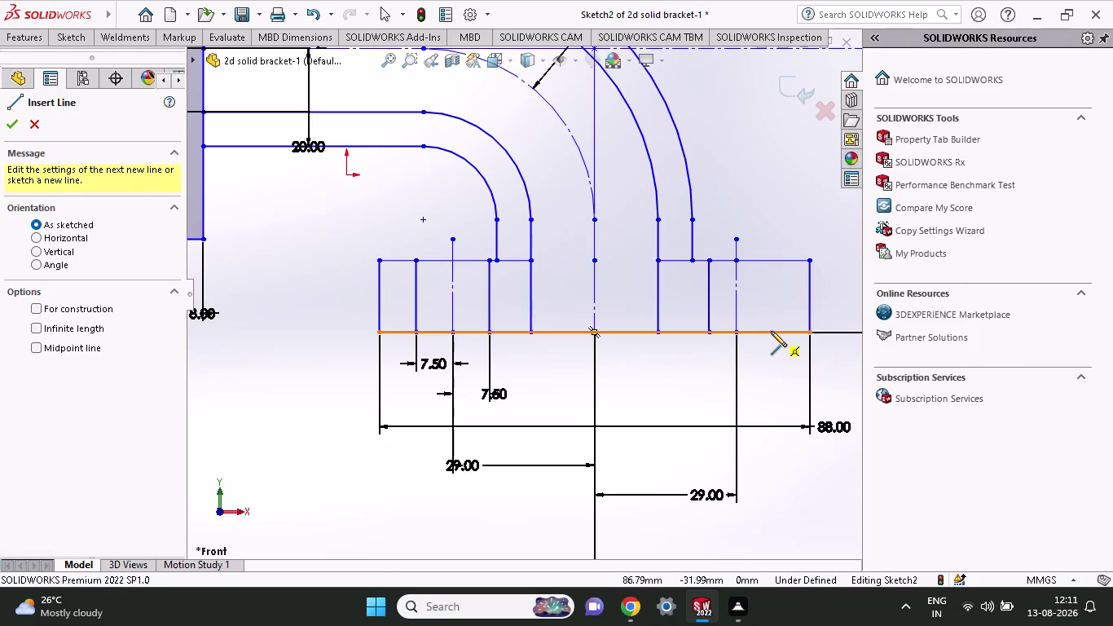
click(768, 260)
key(Escape)
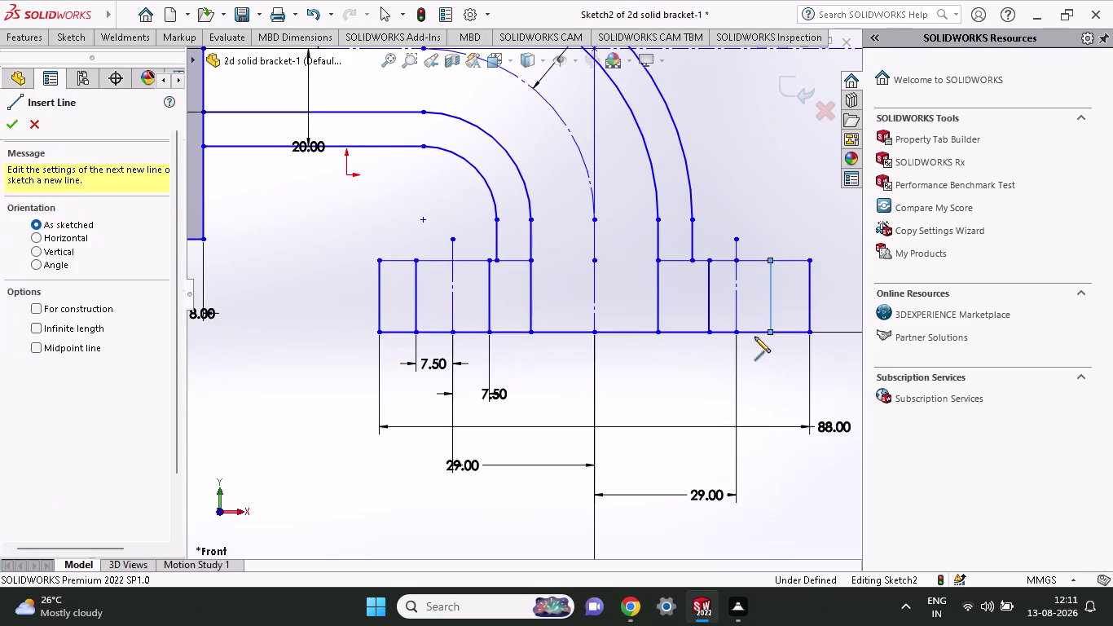
click(64, 39)
click(59, 85)
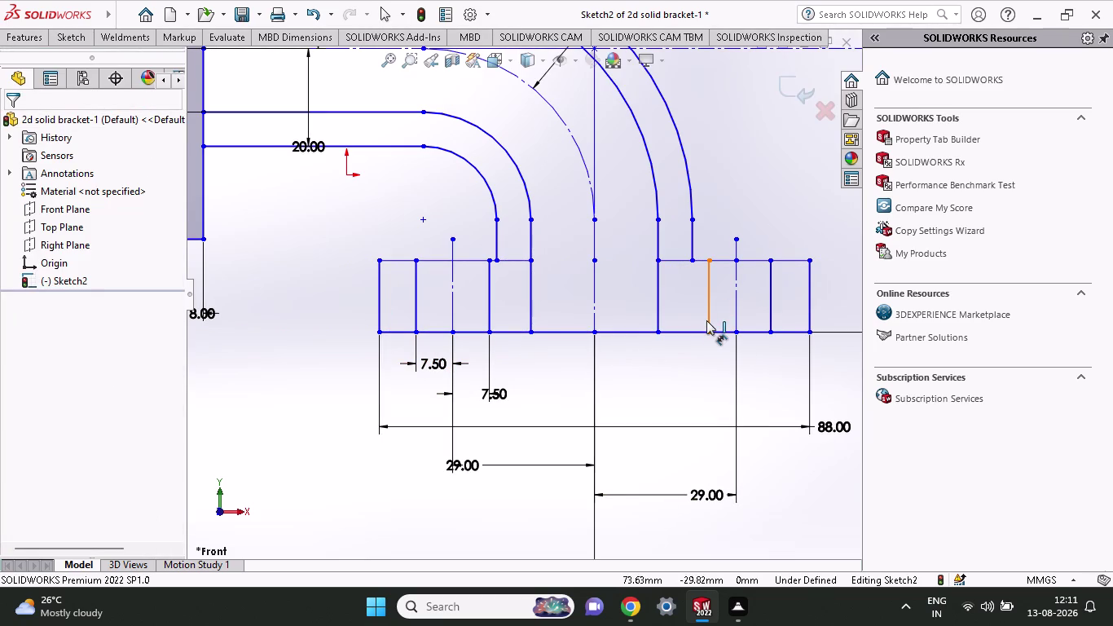
click(707, 331)
click(735, 332)
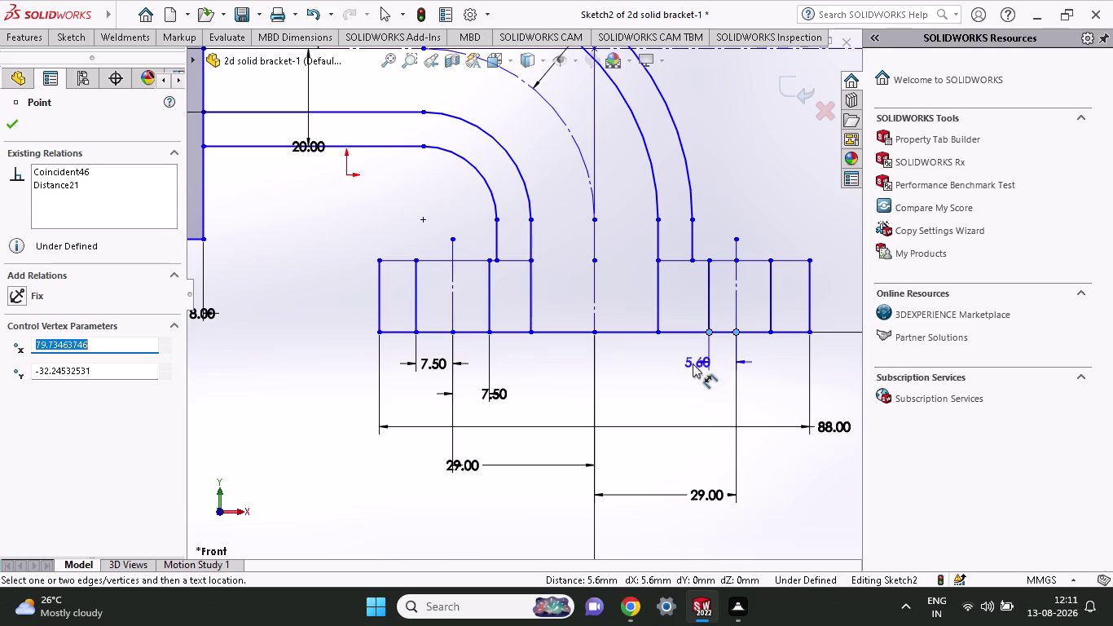
Place two 7.50 mm spacing dimensions below the base, one per line beside the right centre line.
click(688, 380)
text(7)
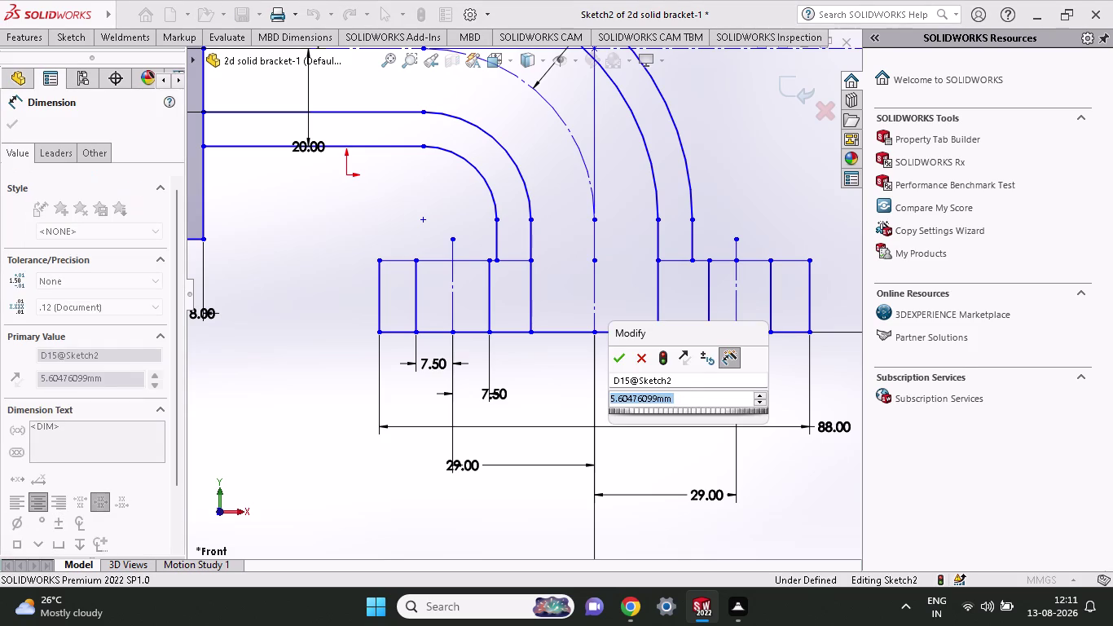
text(.5)
key(Return)
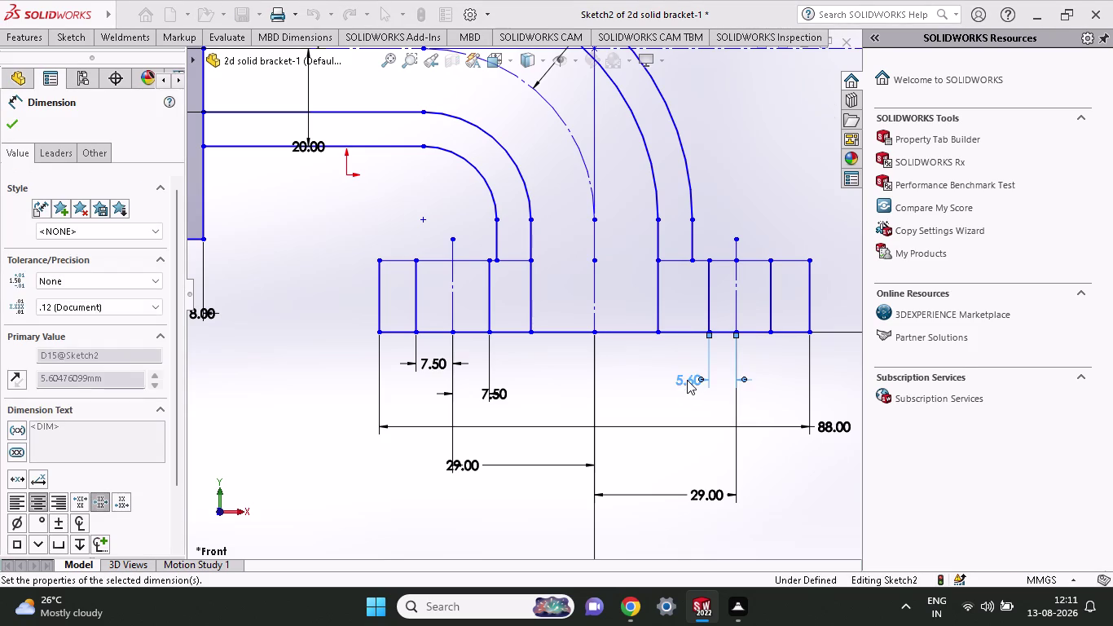
click(734, 329)
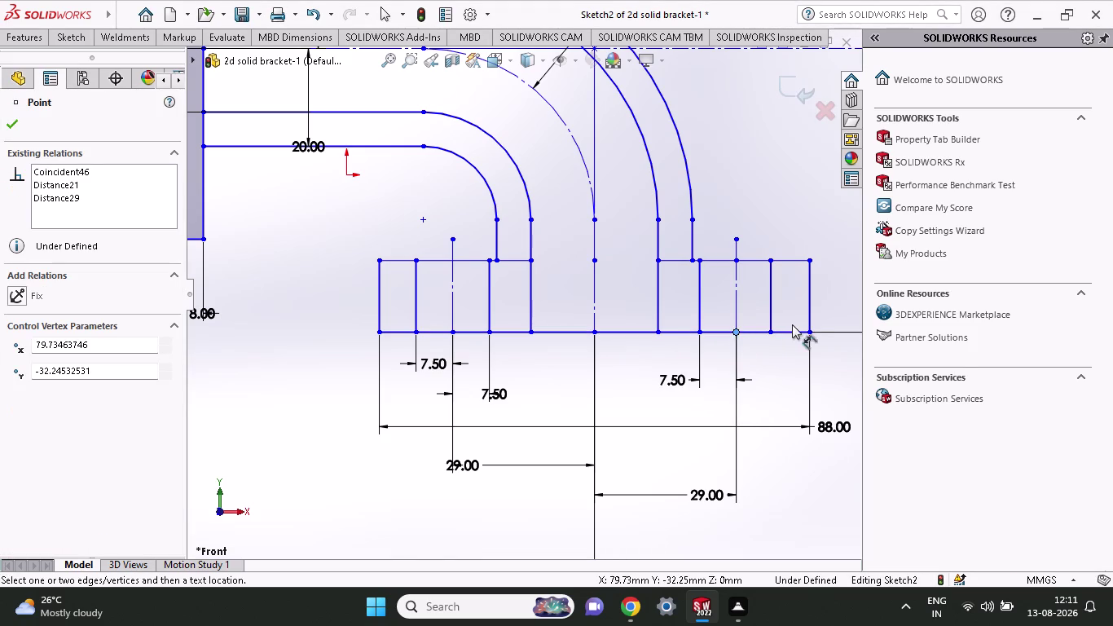
click(774, 330)
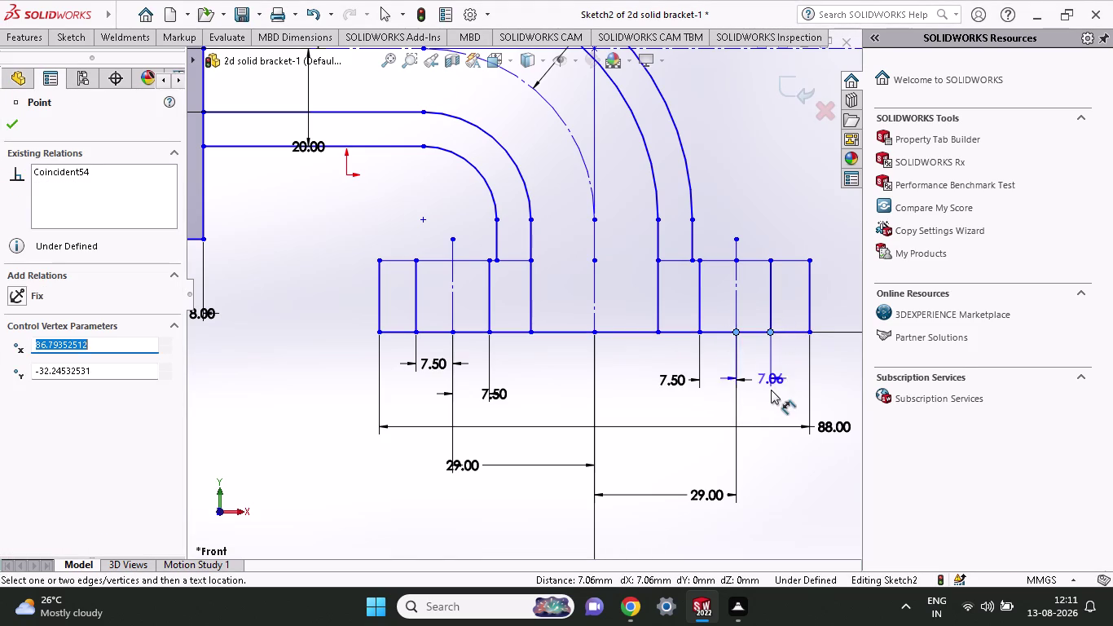
click(771, 391)
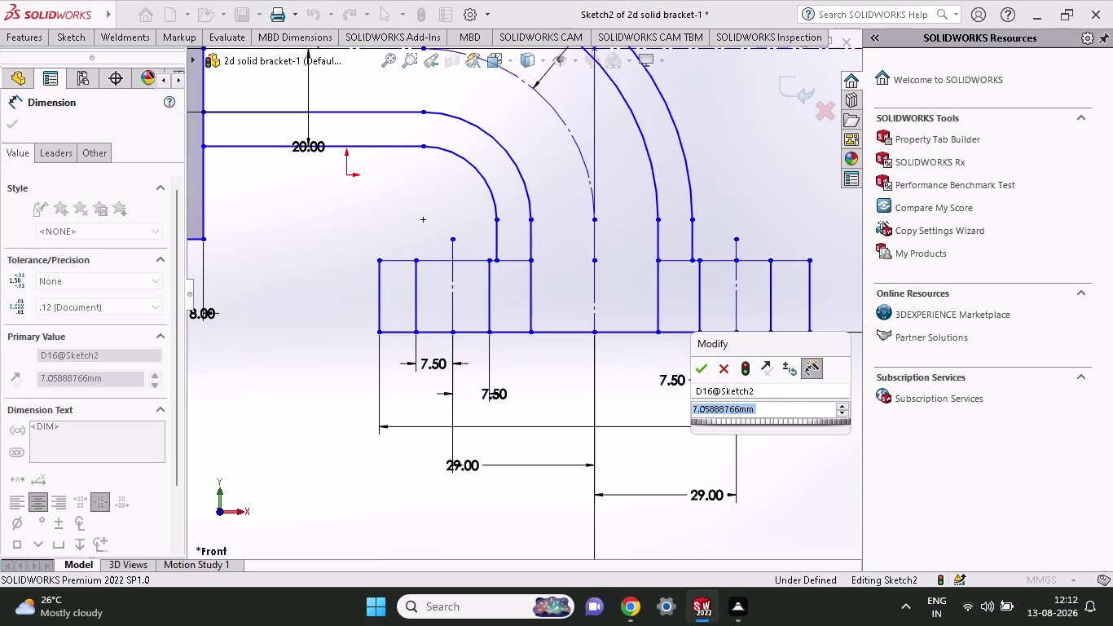
text(7.5)
key(Return)
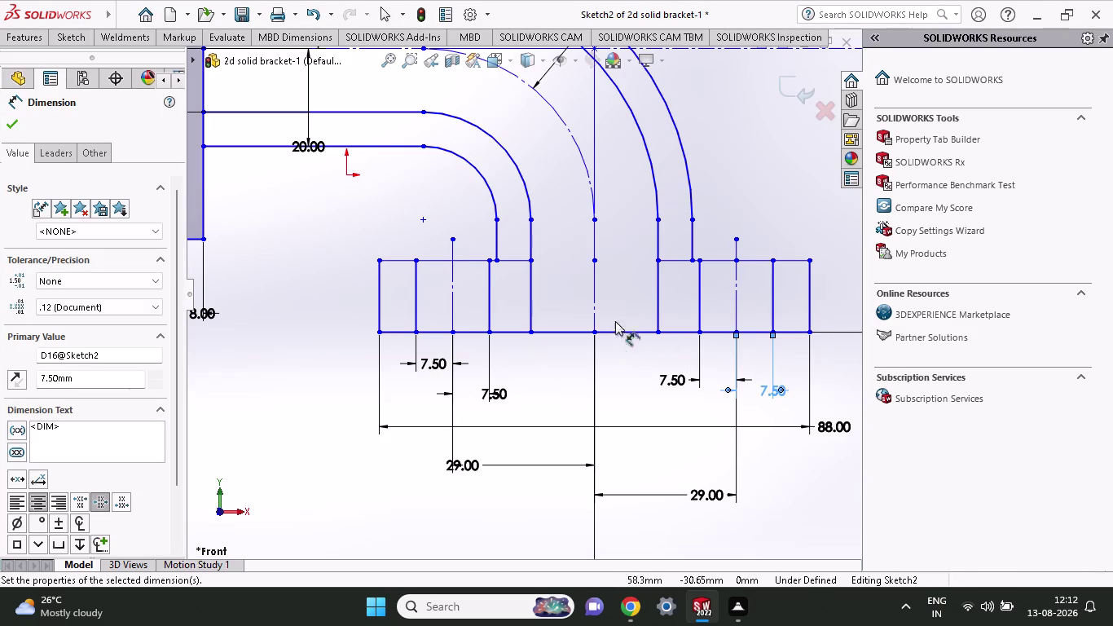
Zoom in on the bracket's inner corner and start the Sketch Fillet tool.
scroll(down, 3)
scroll(down, 3)
scroll(down, 3)
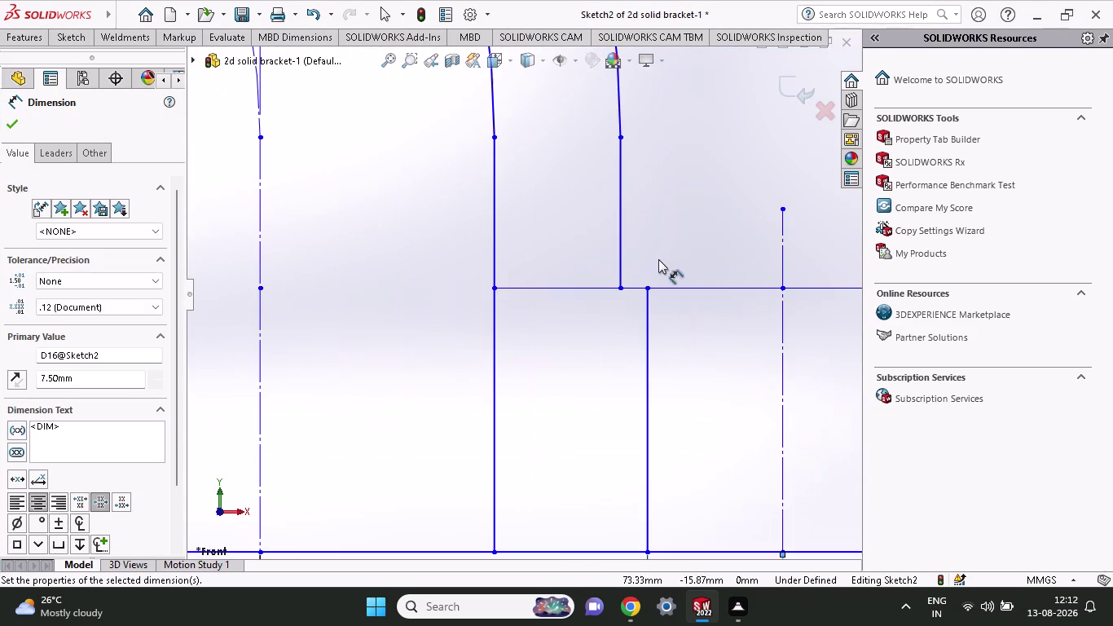
scroll(up, 3)
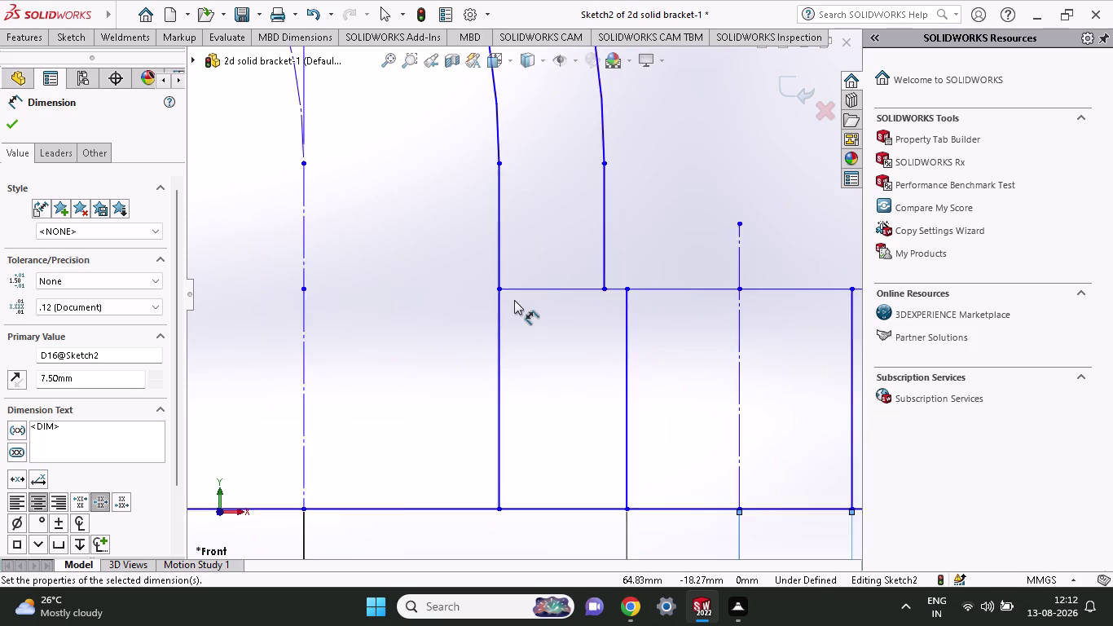
scroll(up, 3)
scroll(up, 3)
scroll(up, 3)
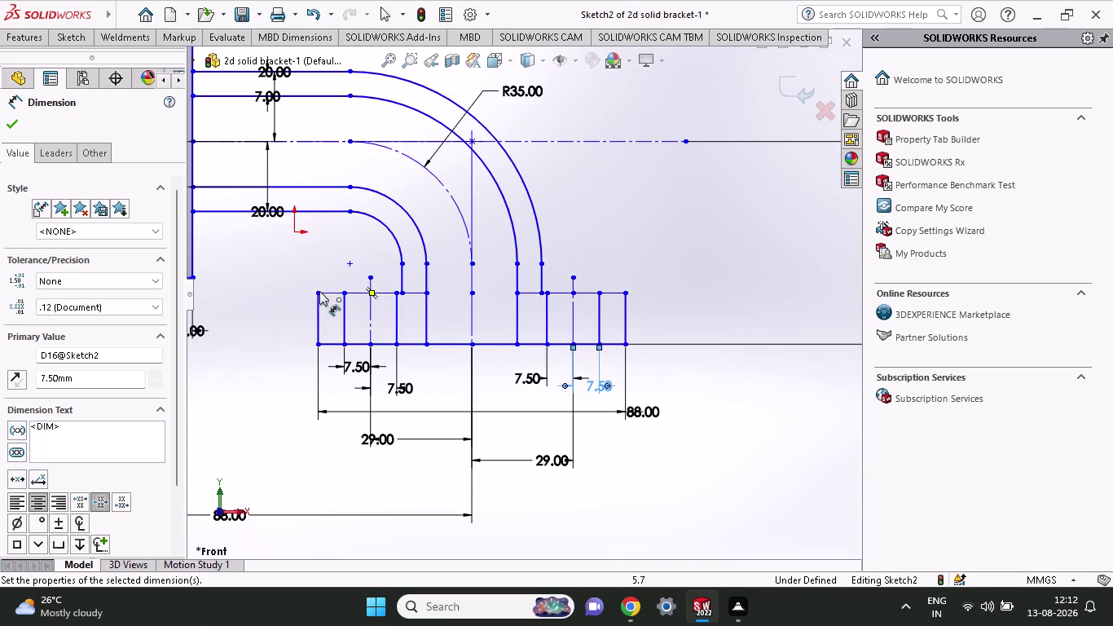
scroll(up, 3)
scroll(down, 3)
scroll(down, 3)
scroll(down, 3)
scroll(down, 3)
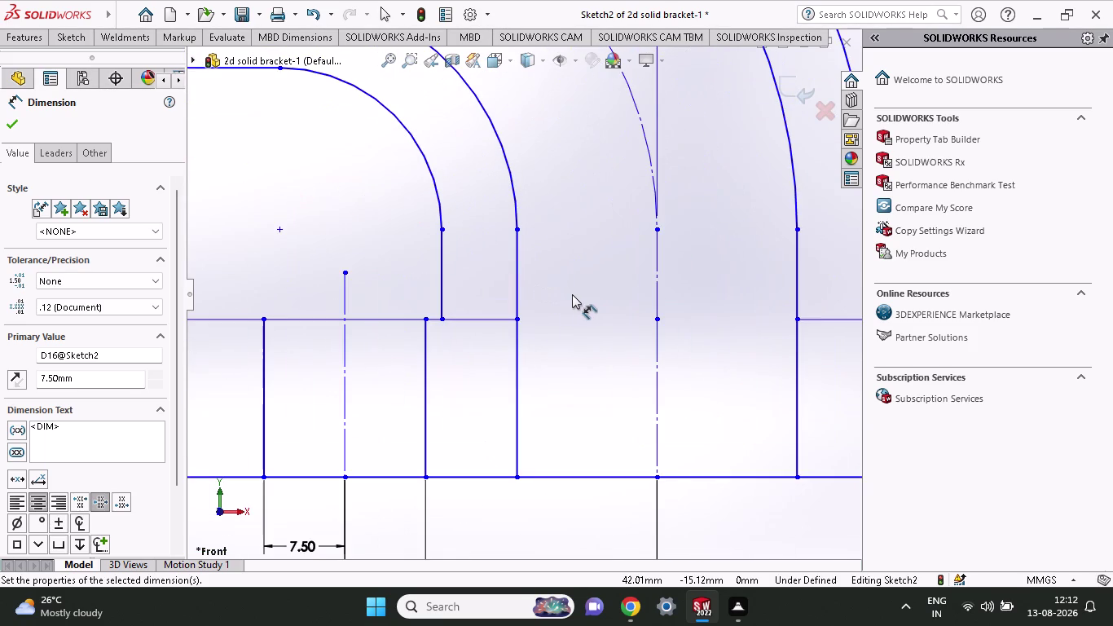
scroll(down, 3)
scroll(down, 3)
scroll(down, 3)
scroll(down, 3)
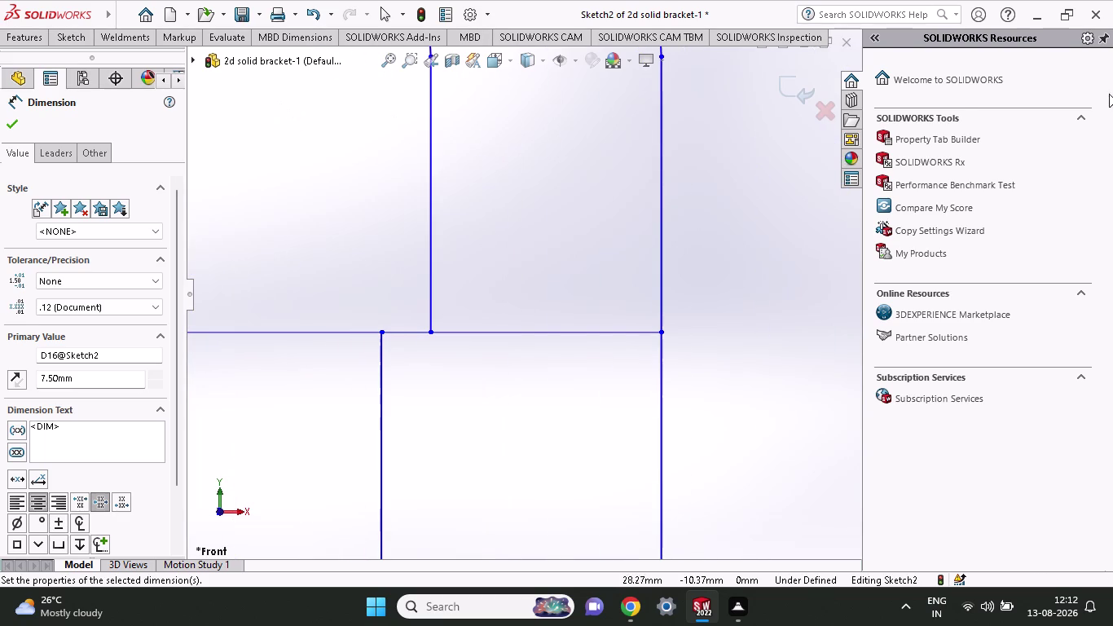
click(68, 32)
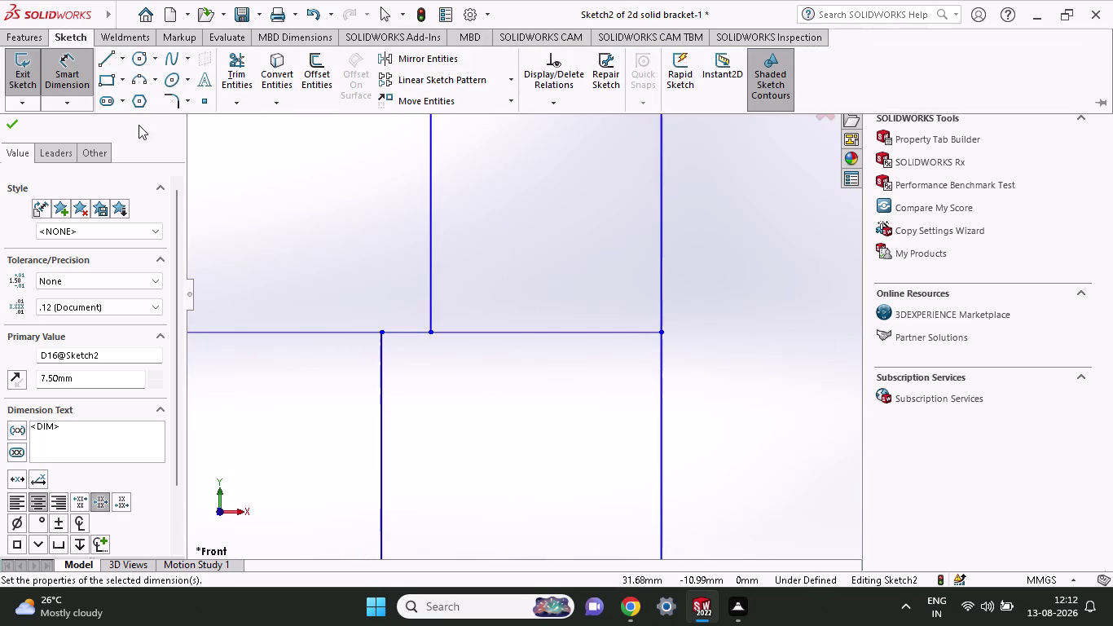
click(177, 97)
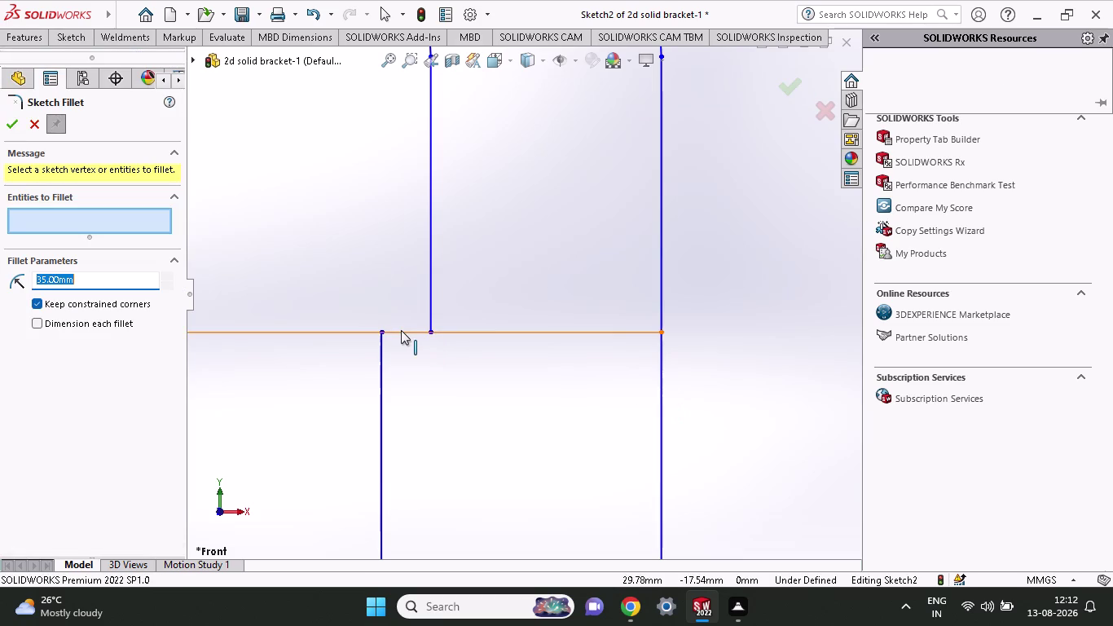
click(403, 330)
click(431, 307)
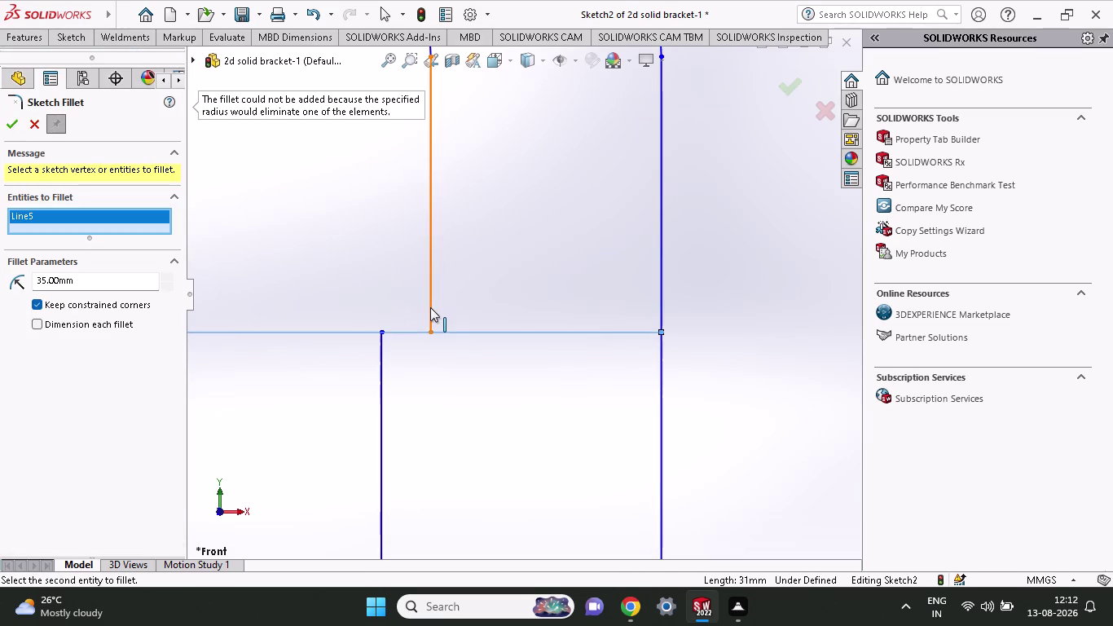
click(432, 335)
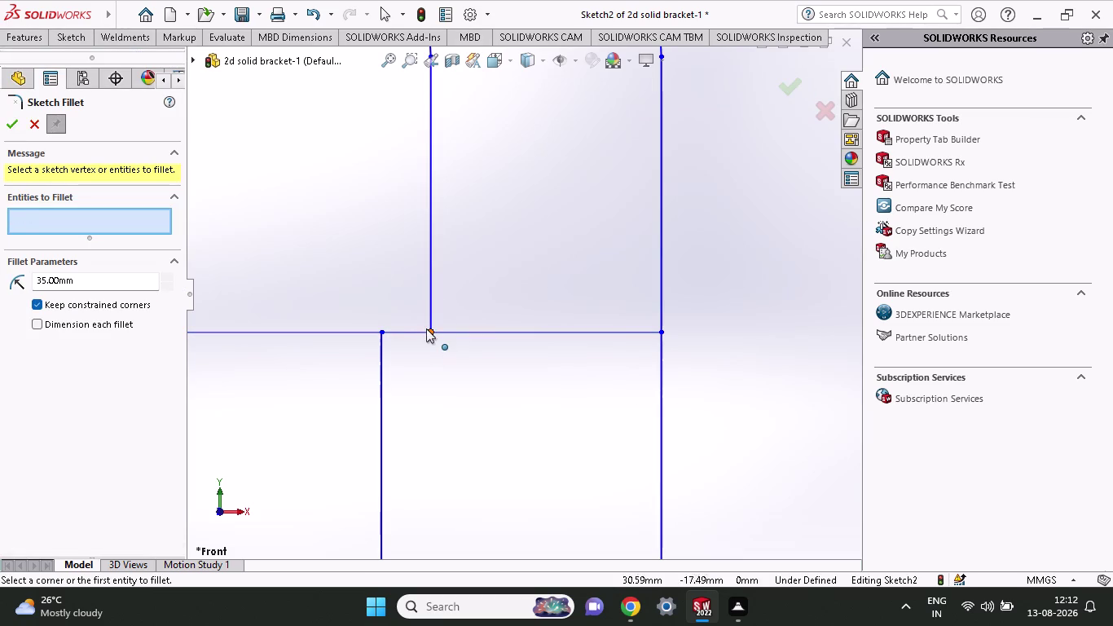
click(426, 328)
key(Escape)
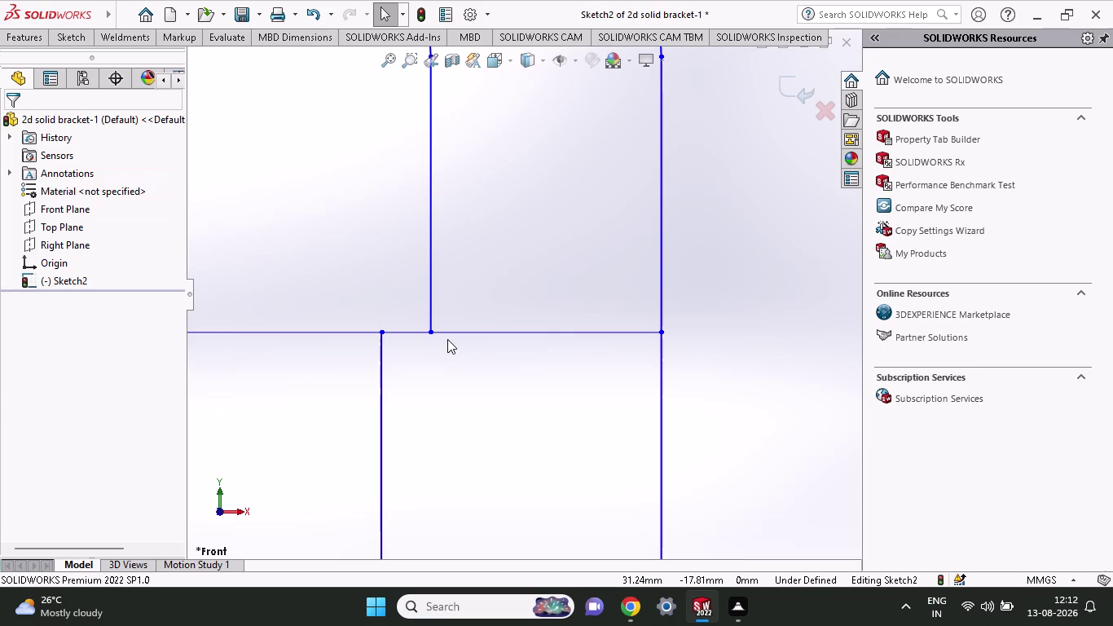
click(70, 30)
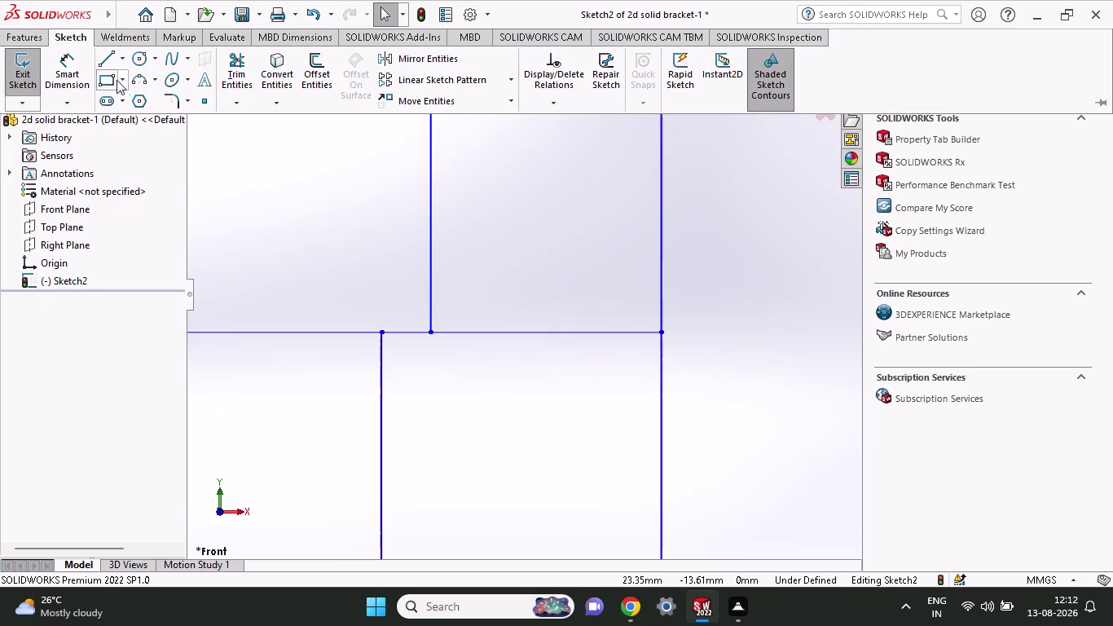
Draw a short horizontal line from the base's left corner to the arm's bottom point.
click(100, 61)
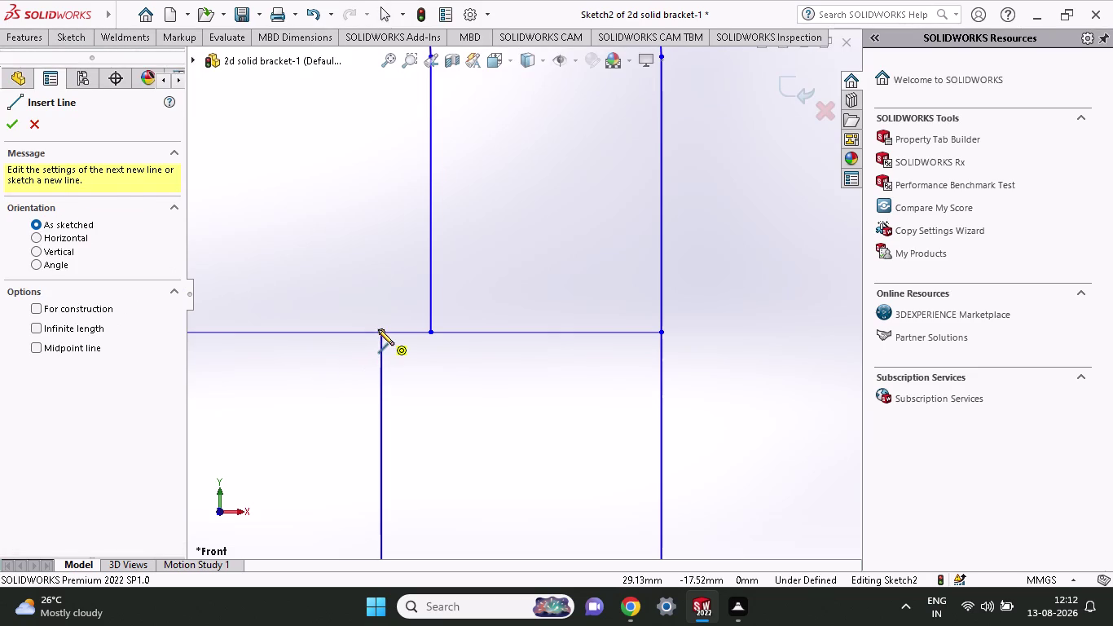
click(378, 329)
click(428, 334)
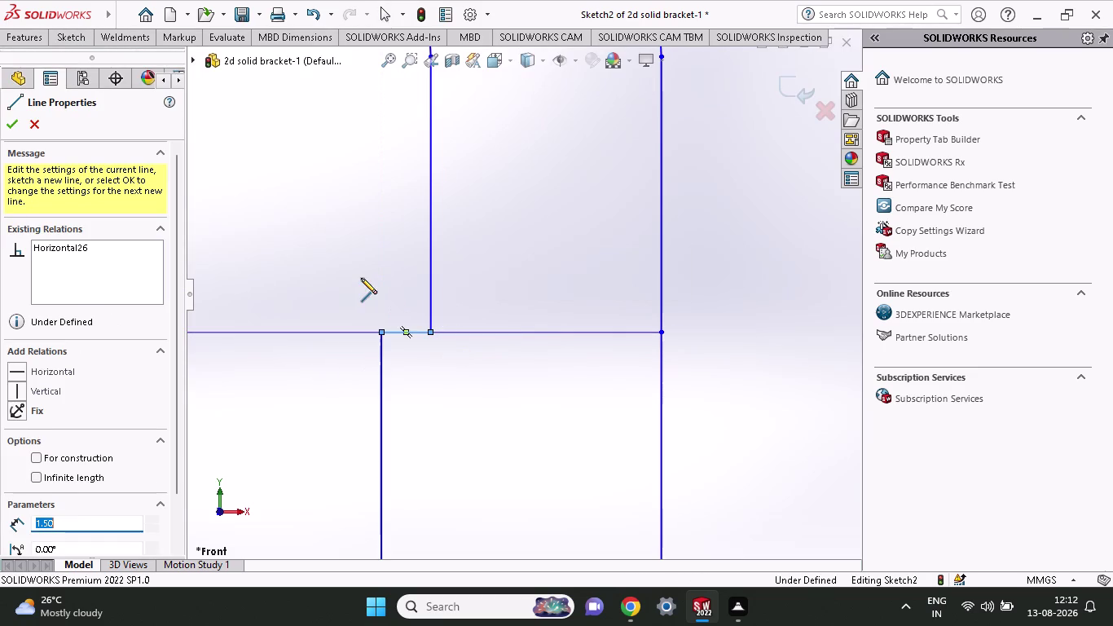
key(Escape)
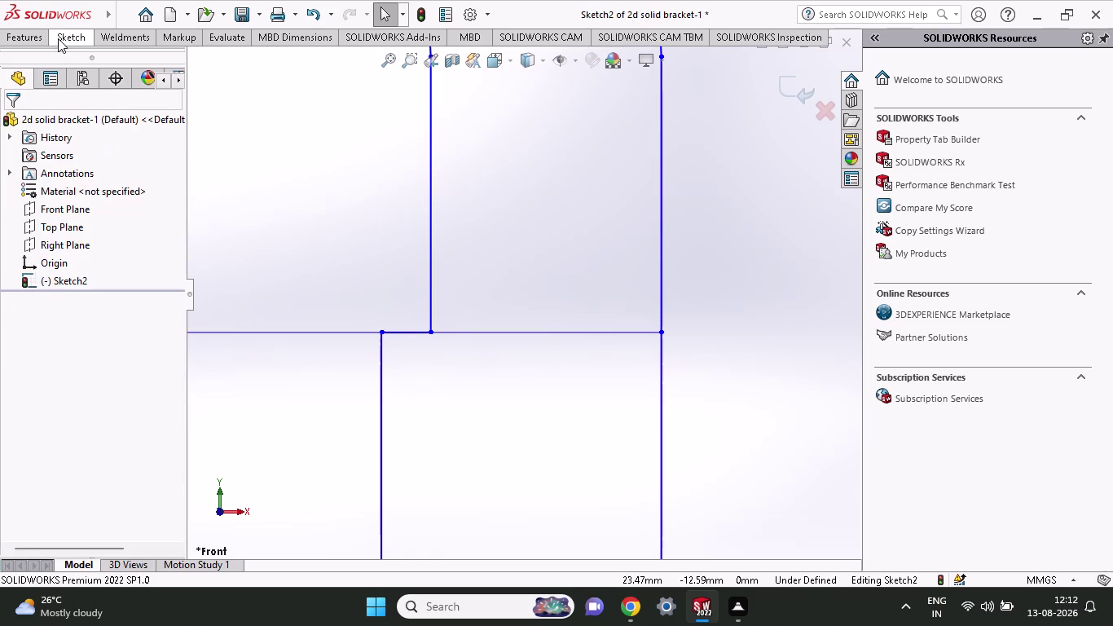
click(66, 45)
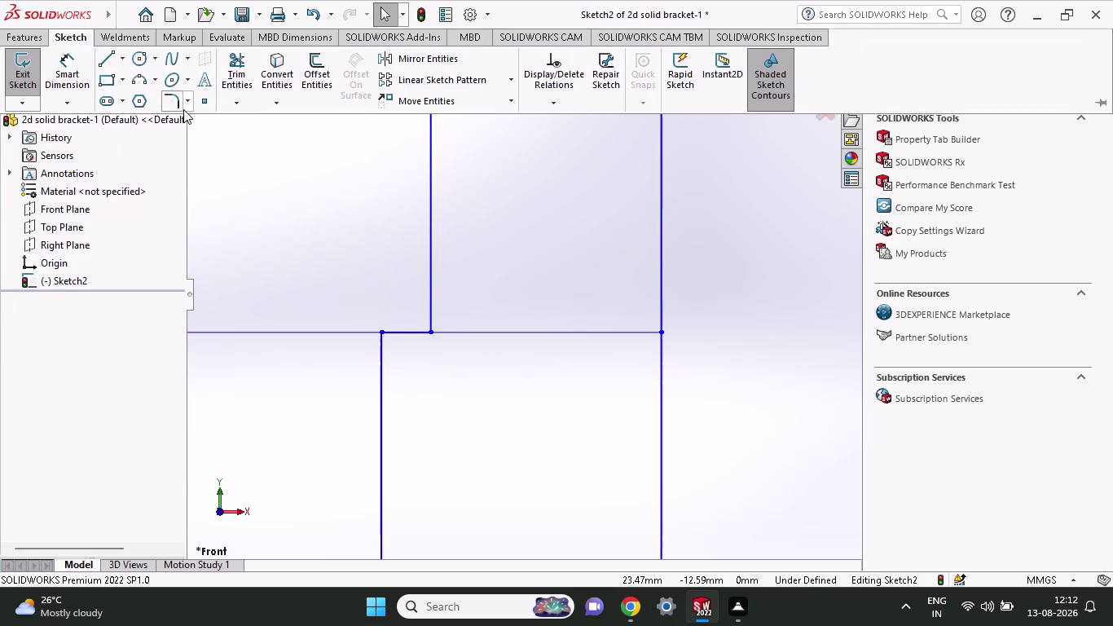
Retry the 35 mm sketch fillet on the inner corner lines, abandoning it after the radius error.
click(170, 103)
click(428, 330)
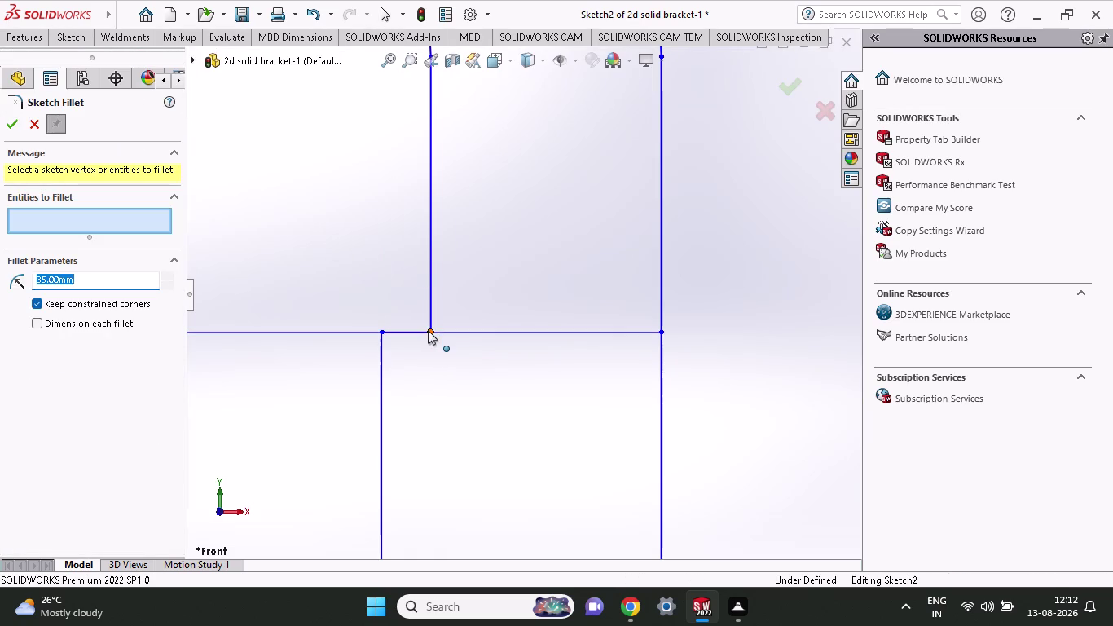
click(420, 331)
click(431, 311)
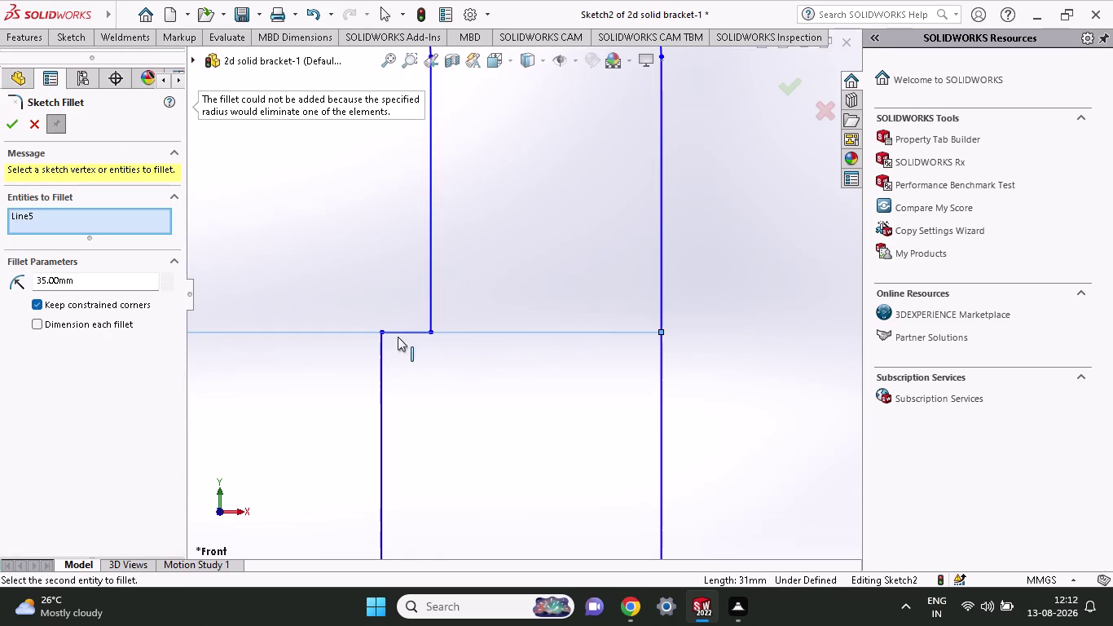
click(399, 329)
click(400, 331)
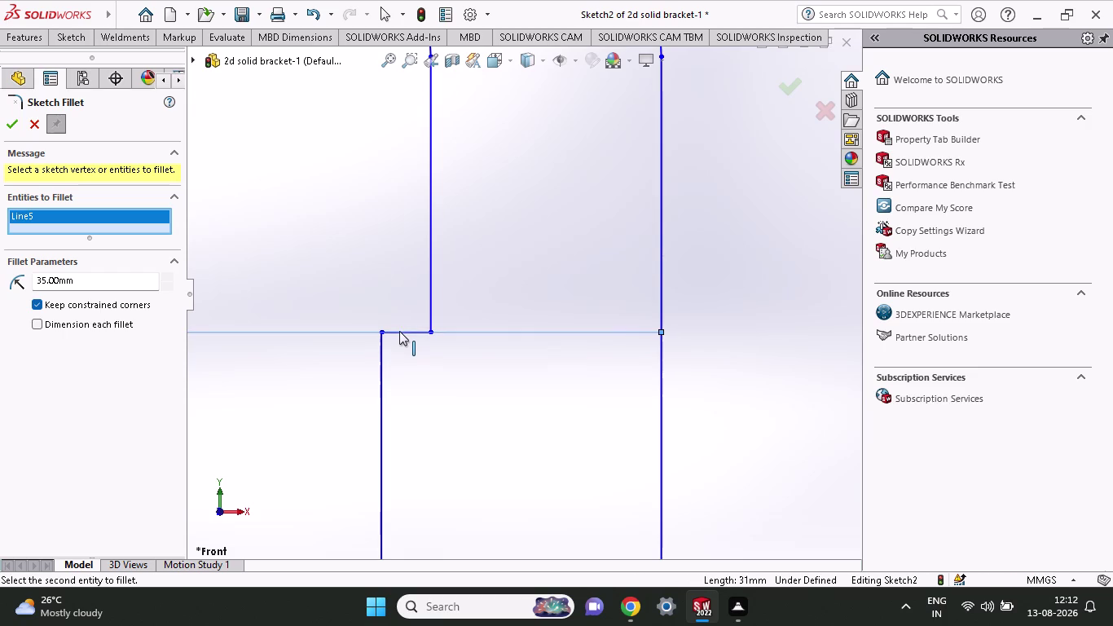
click(428, 285)
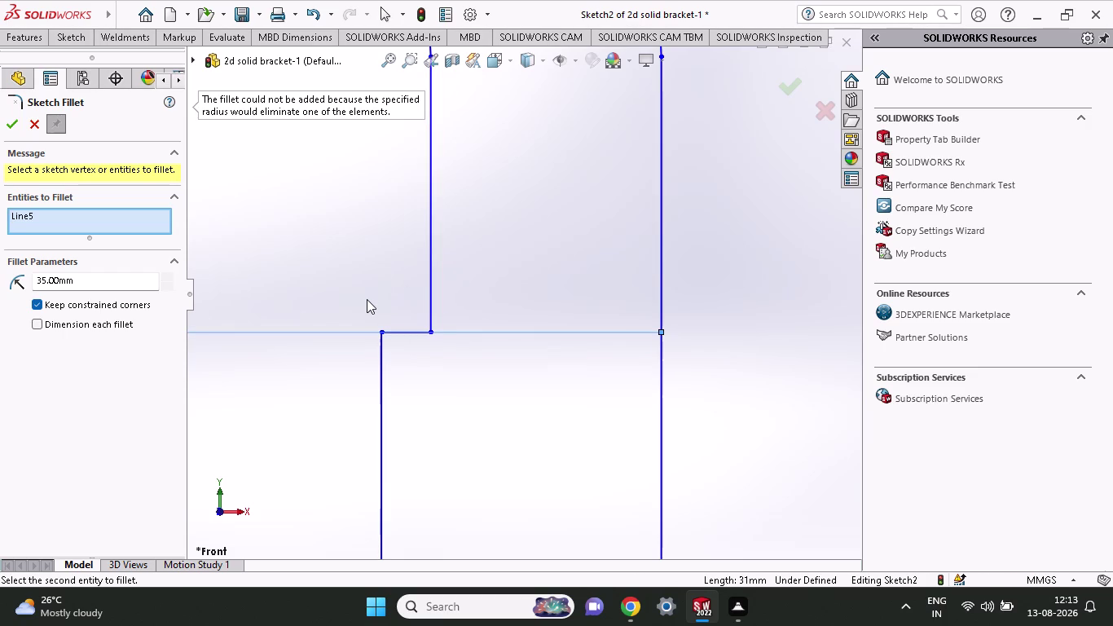
key(Escape)
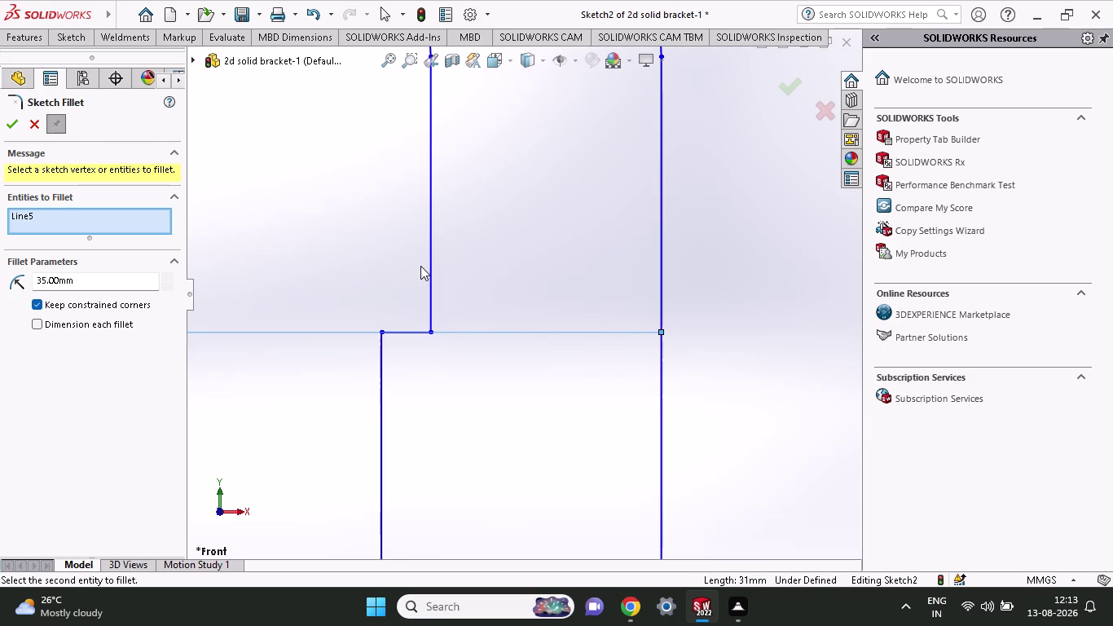
click(58, 41)
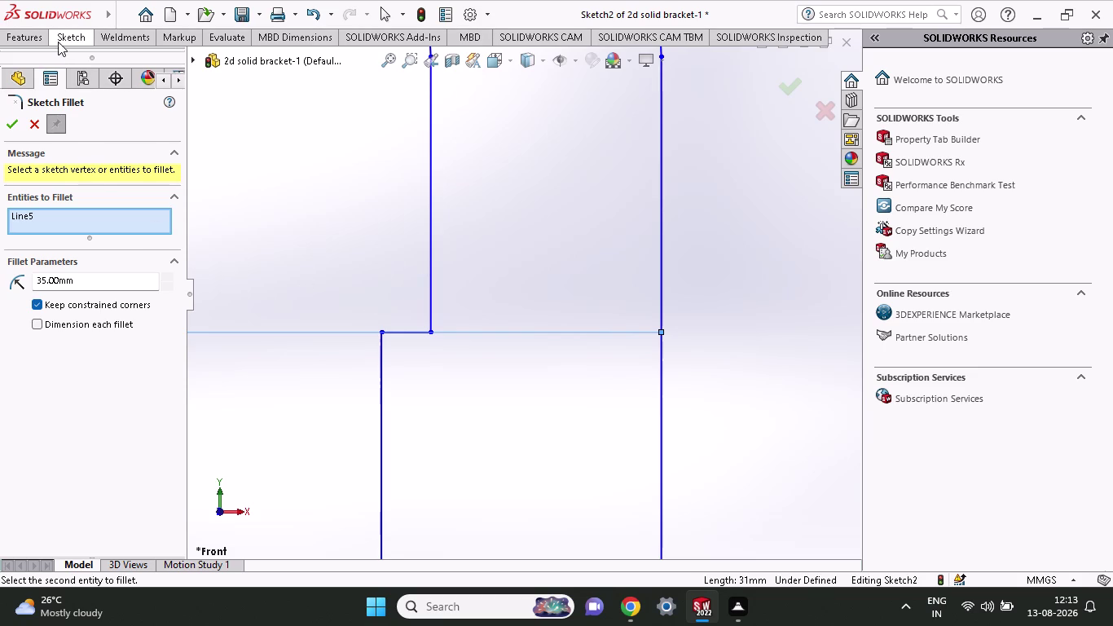
click(138, 82)
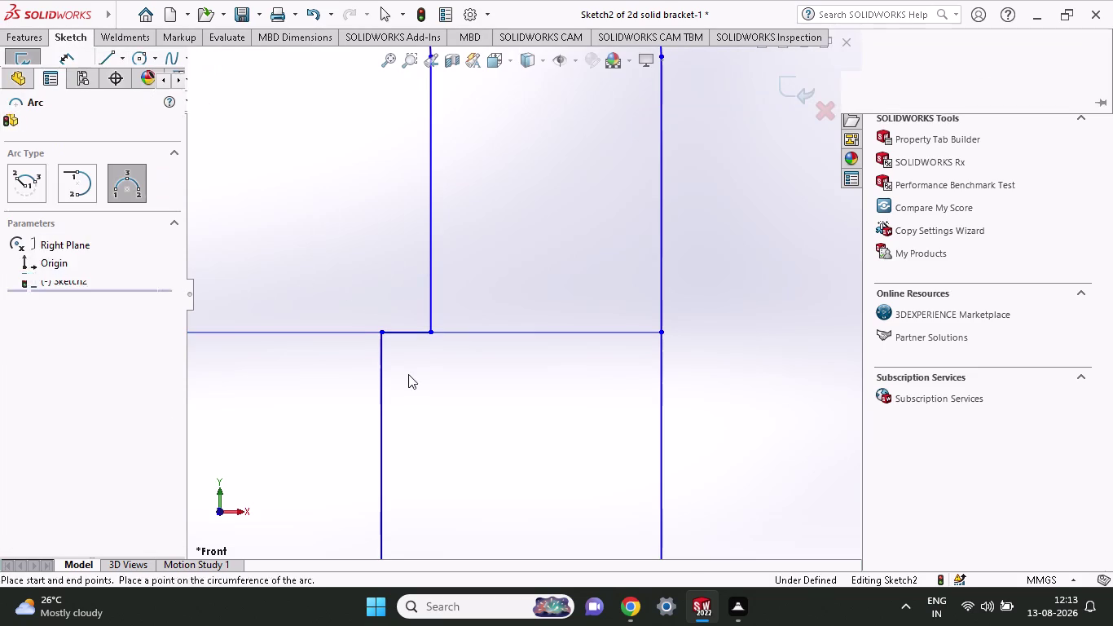
Start a three-point arc between the inner corner and the arm, then cancel it.
click(429, 332)
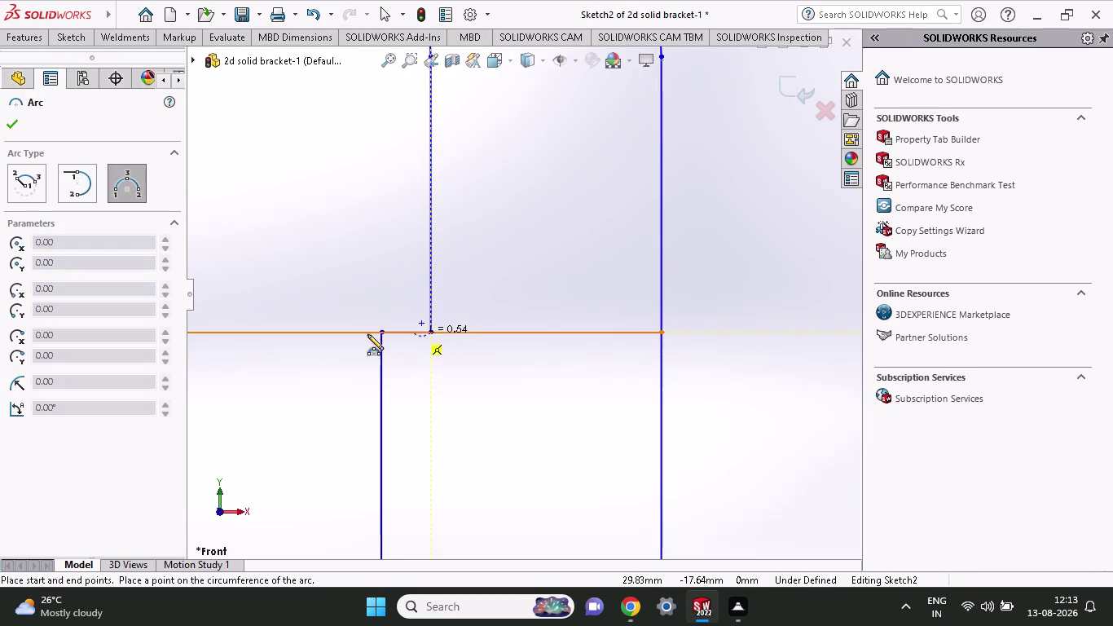
click(381, 335)
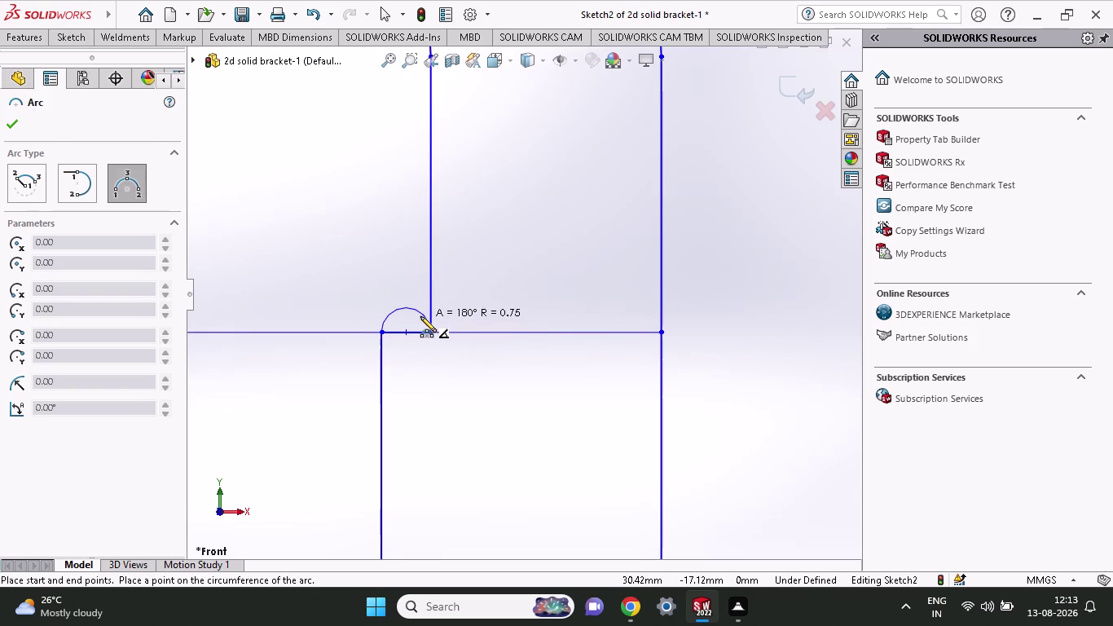
key(Escape)
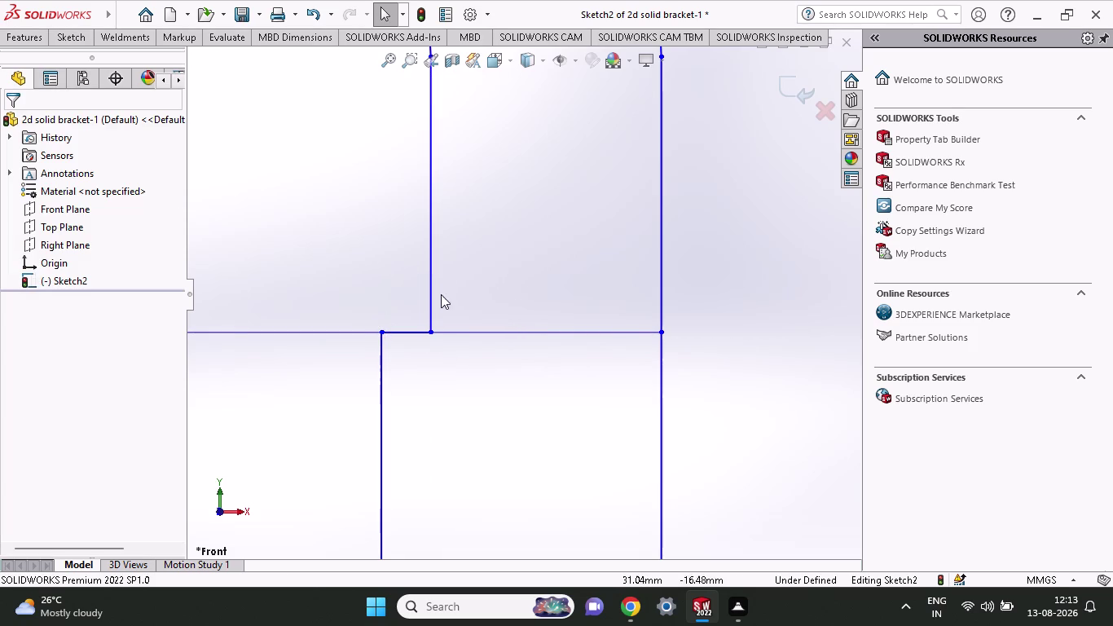
Draw three connected lines forming a small rectangular step at the inner corner.
click(68, 36)
click(108, 62)
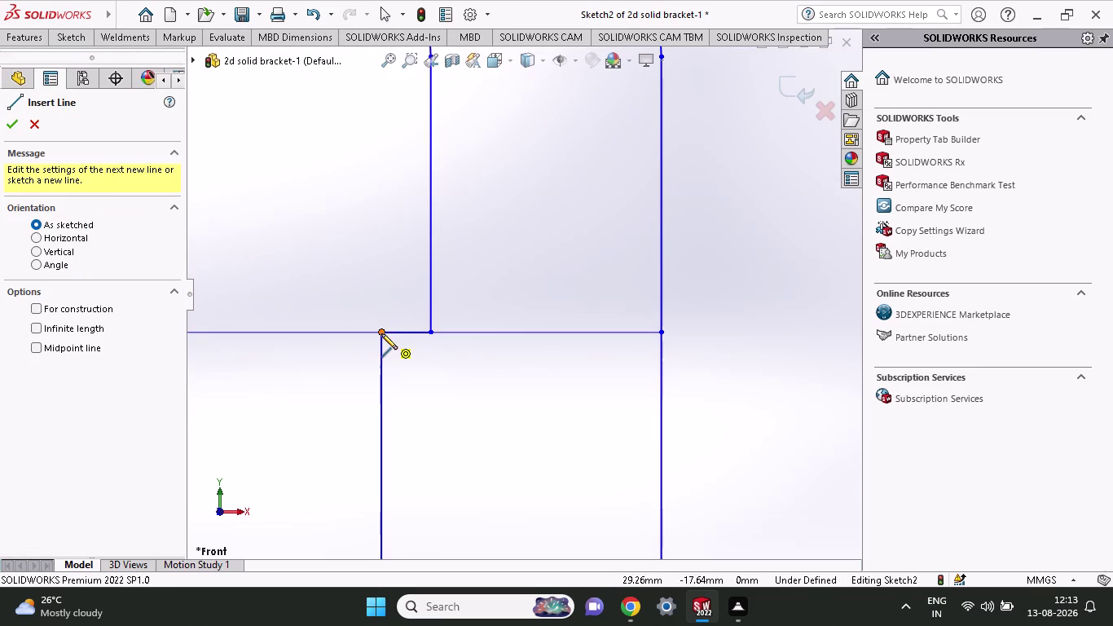
click(429, 334)
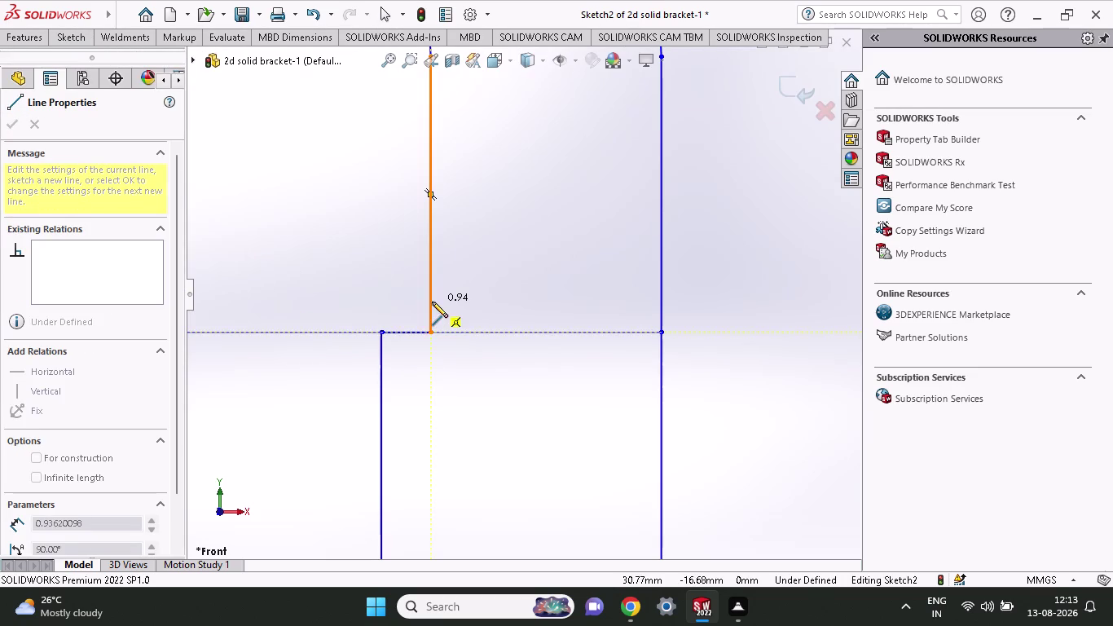
click(432, 302)
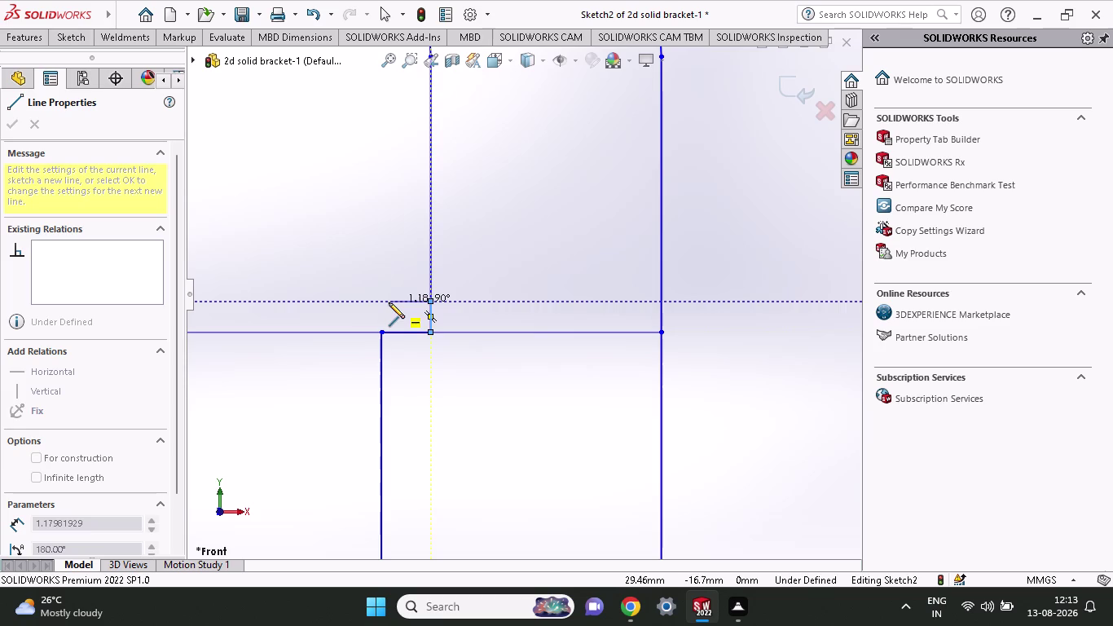
click(389, 302)
click(390, 331)
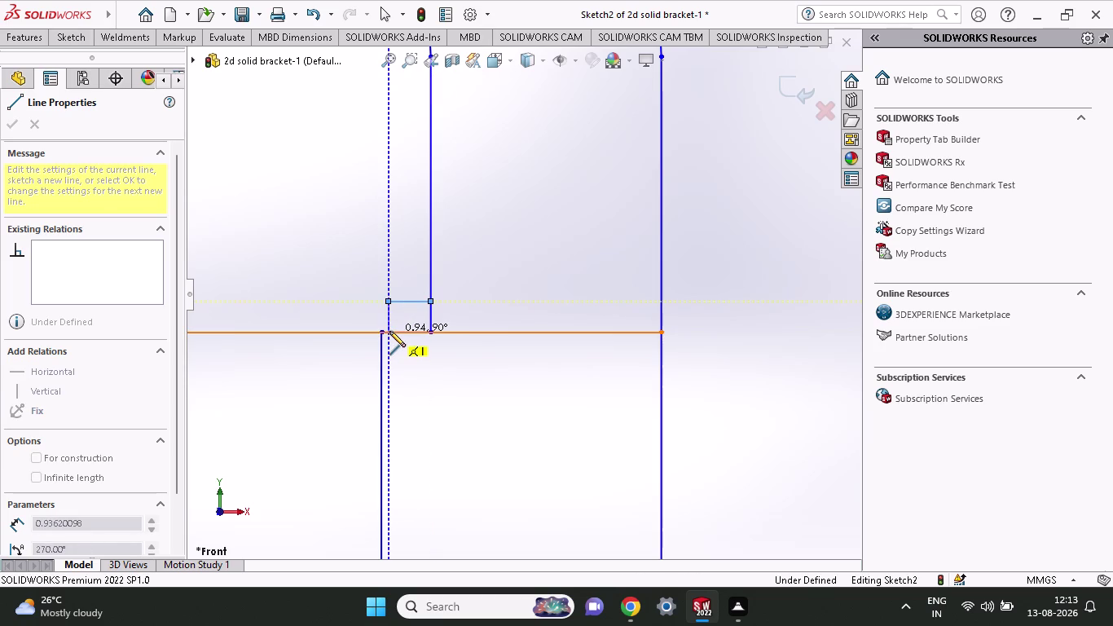
key(Escape)
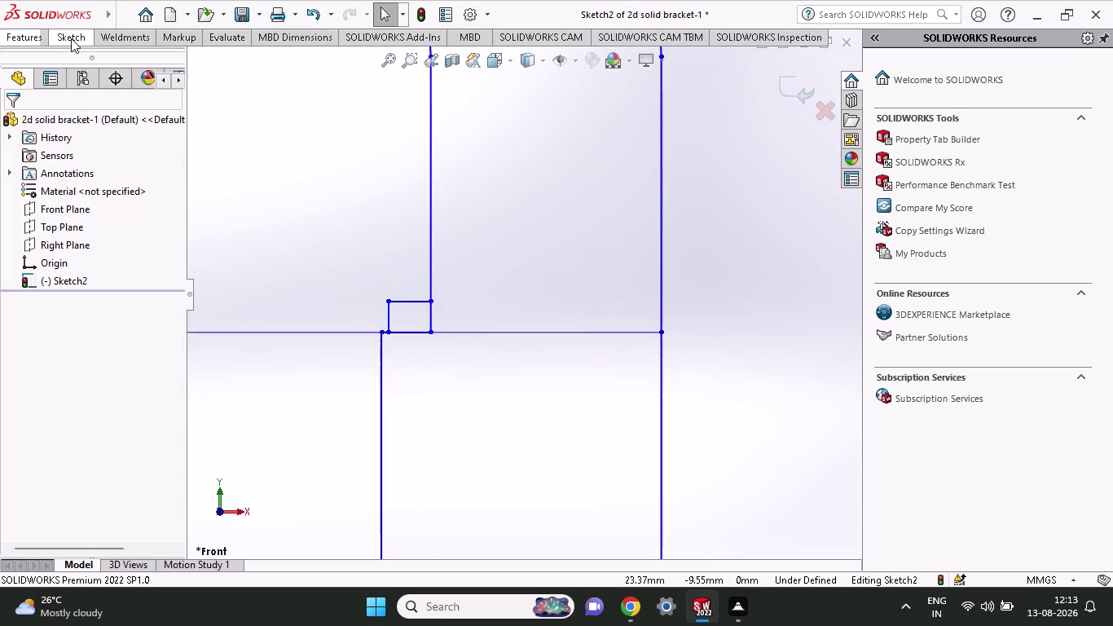
Dimension the small corner square's width as 2.50.
click(71, 39)
click(57, 60)
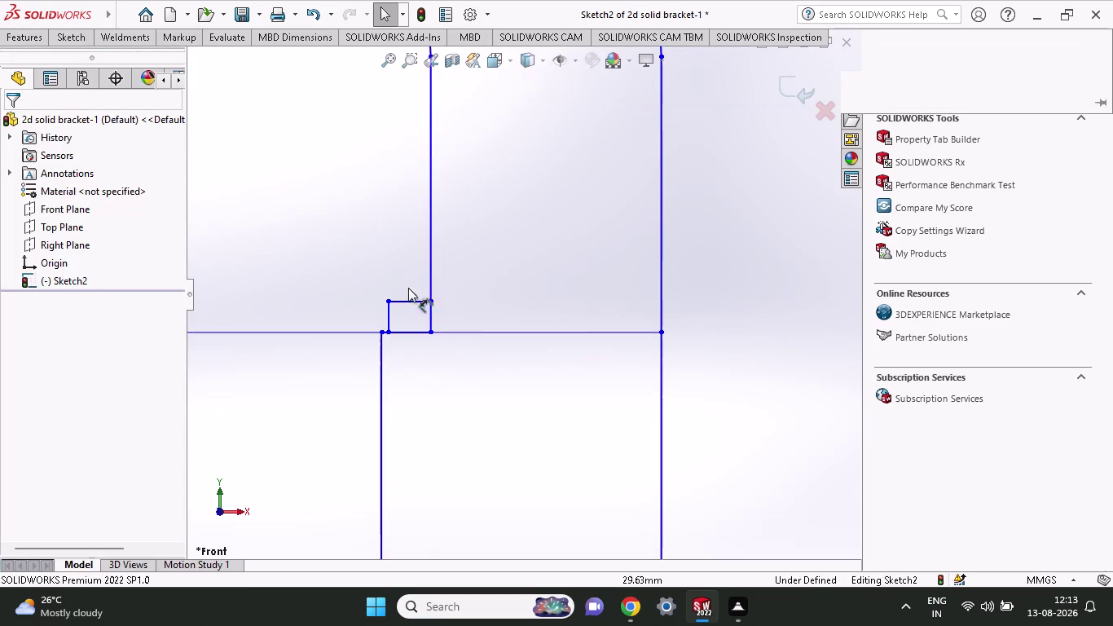
click(430, 298)
click(385, 299)
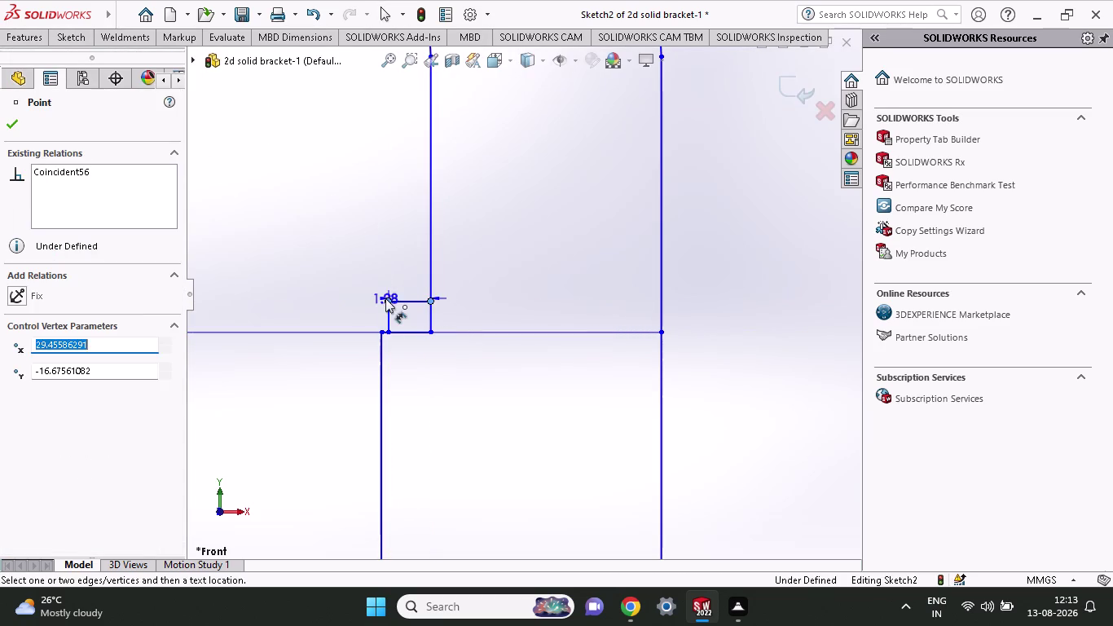
click(375, 261)
text(2)
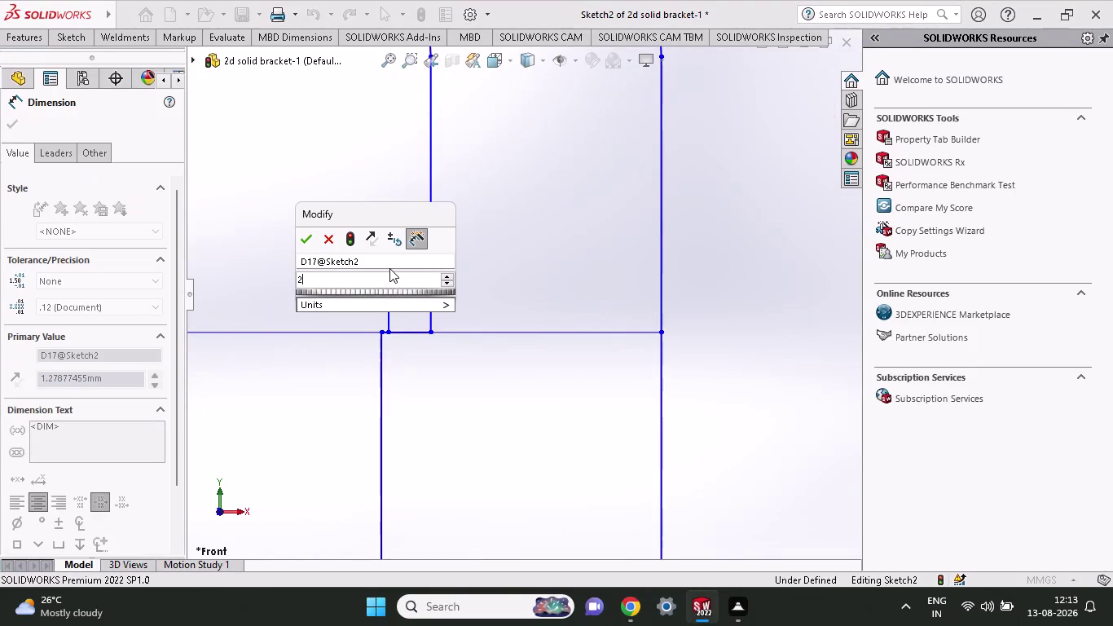
text(.5)
key(Return)
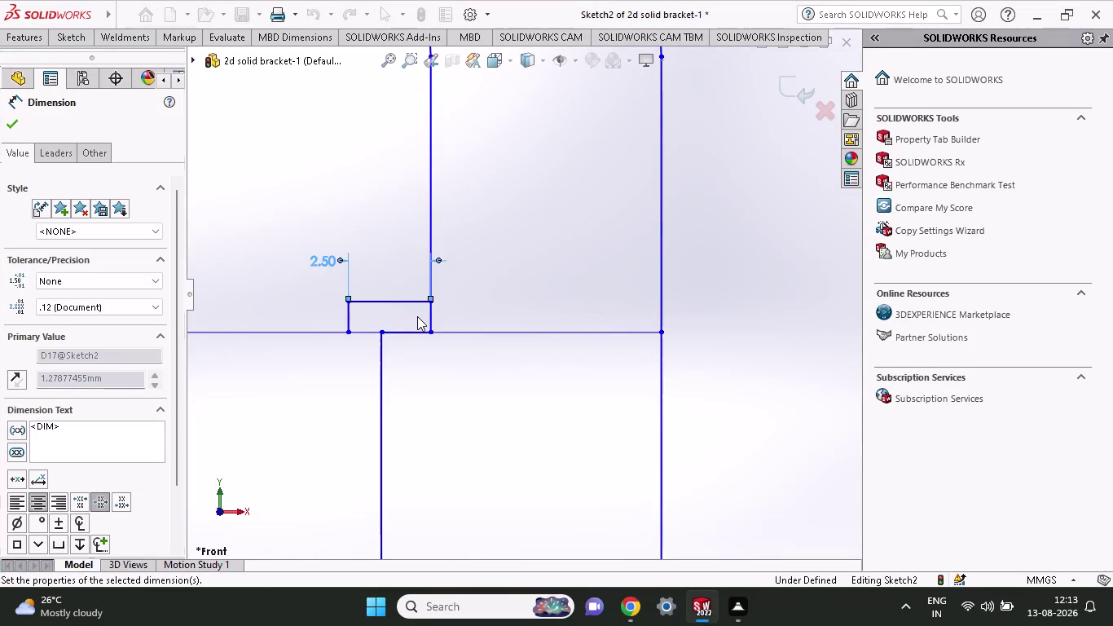
Add a 2.50 vertical dimension for the square's height.
click(431, 334)
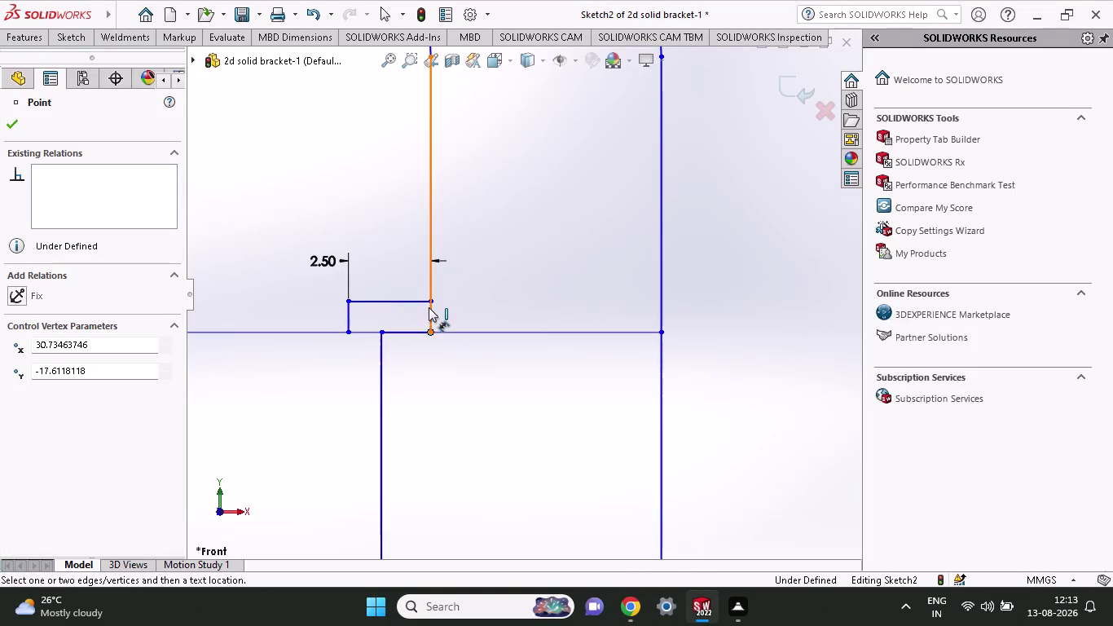
click(429, 304)
click(466, 304)
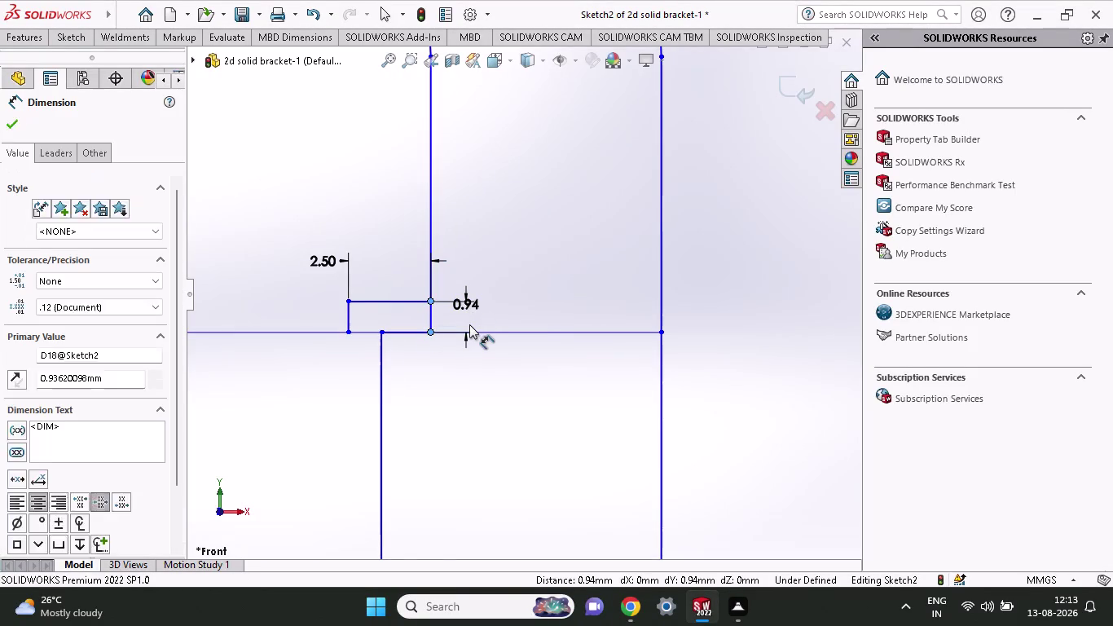
text(2.5)
key(Return)
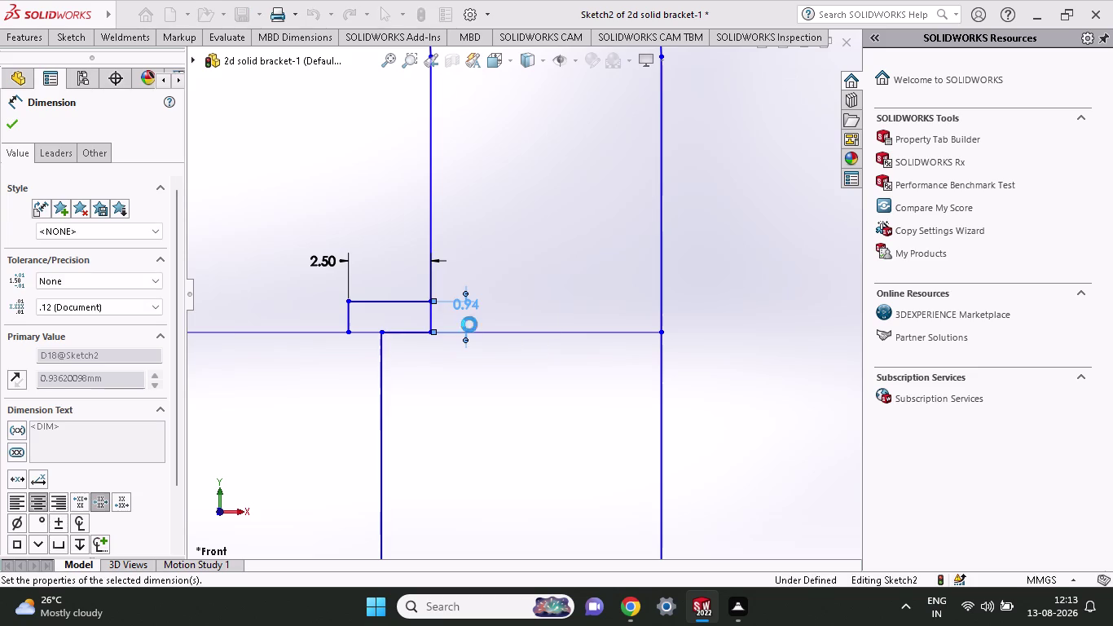
scroll(up, 3)
scroll(up, 3)
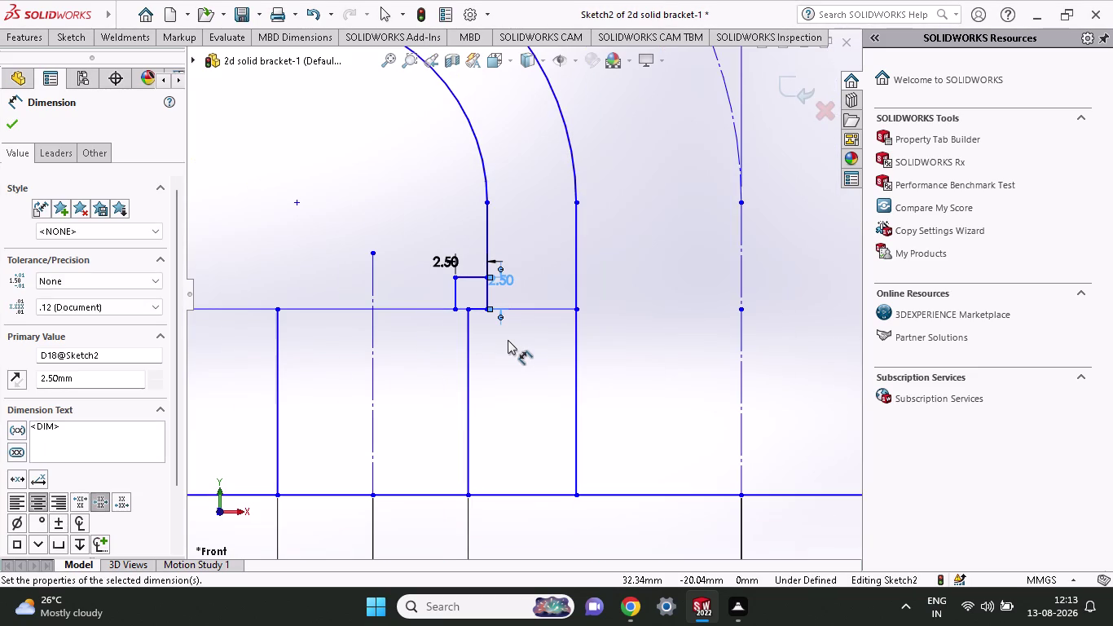
scroll(up, 3)
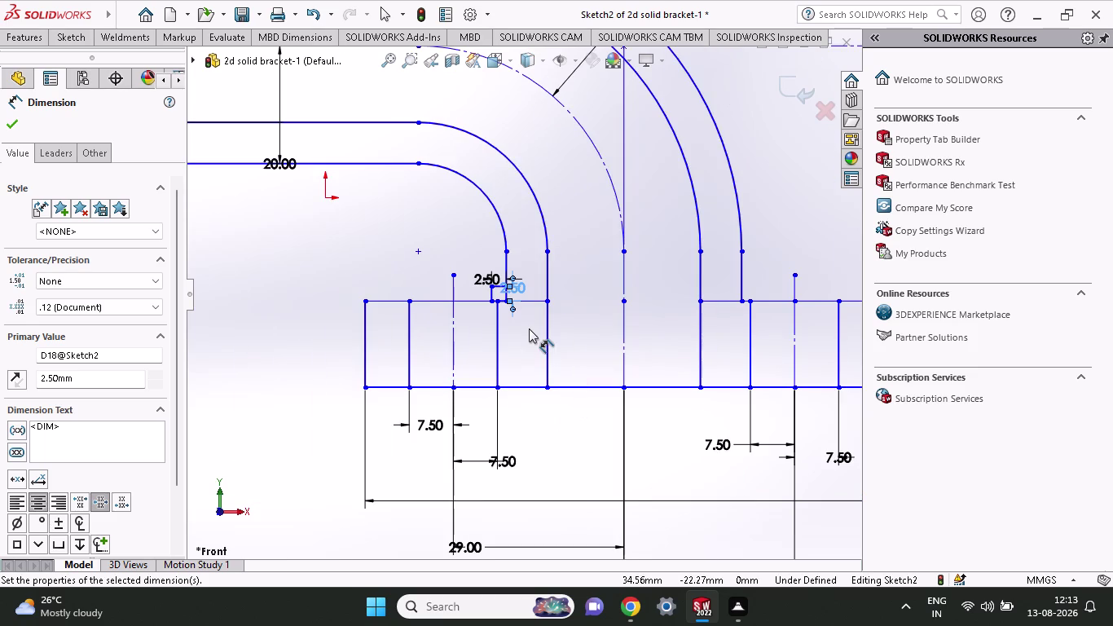
scroll(down, 3)
scroll(down, 3)
scroll(down, 3)
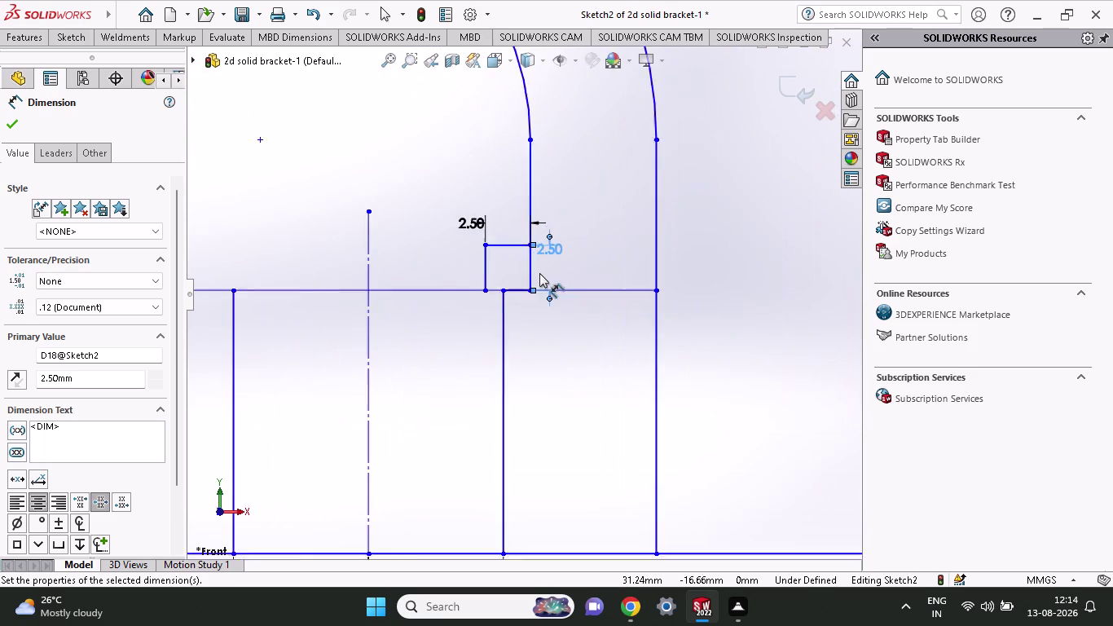
scroll(down, 3)
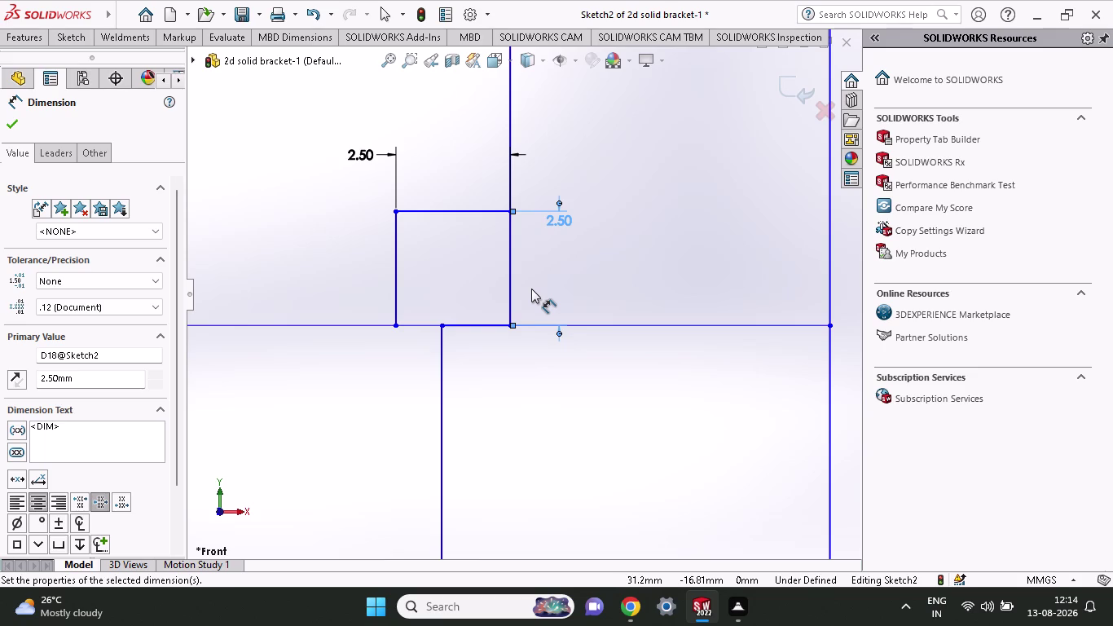
key(Escape)
click(83, 31)
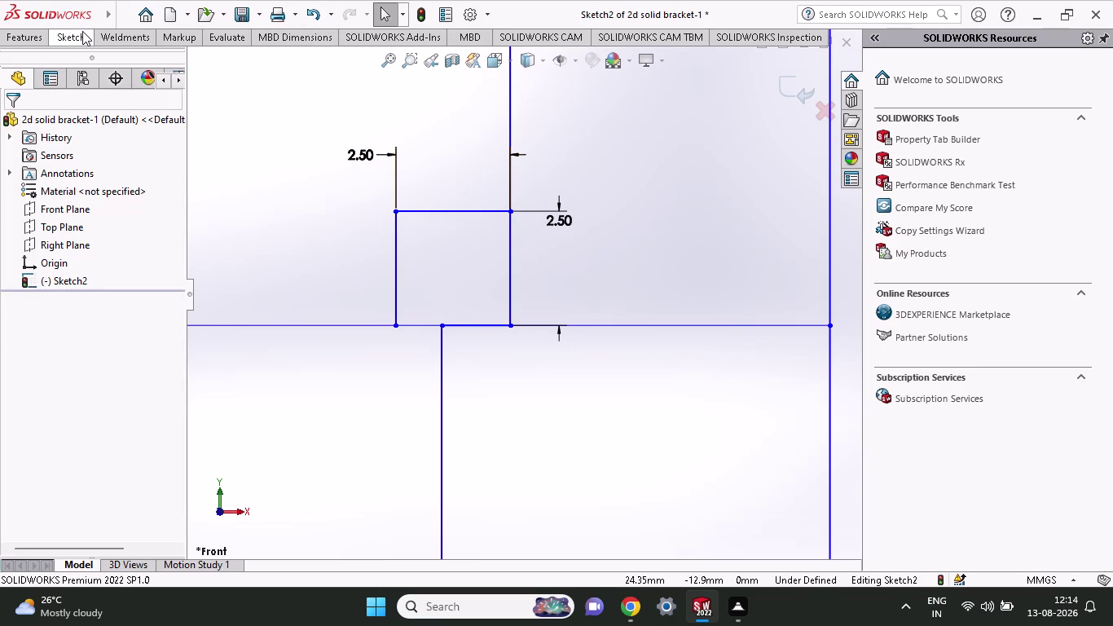
click(140, 83)
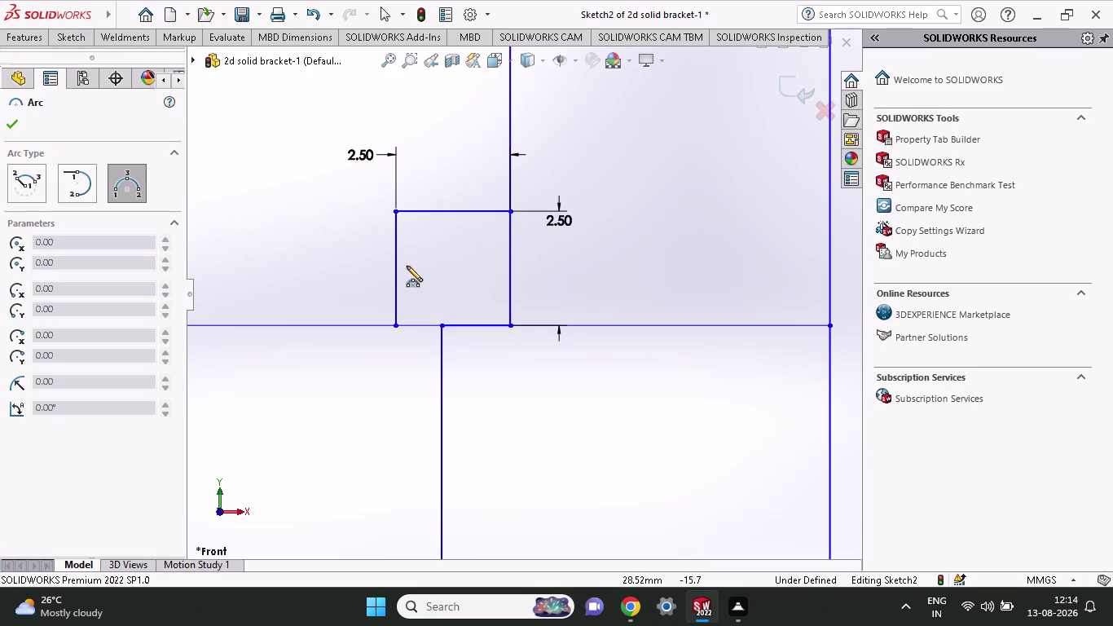
Draw a 90° arc from the square's lower-left corner to its upper-right corner.
click(394, 325)
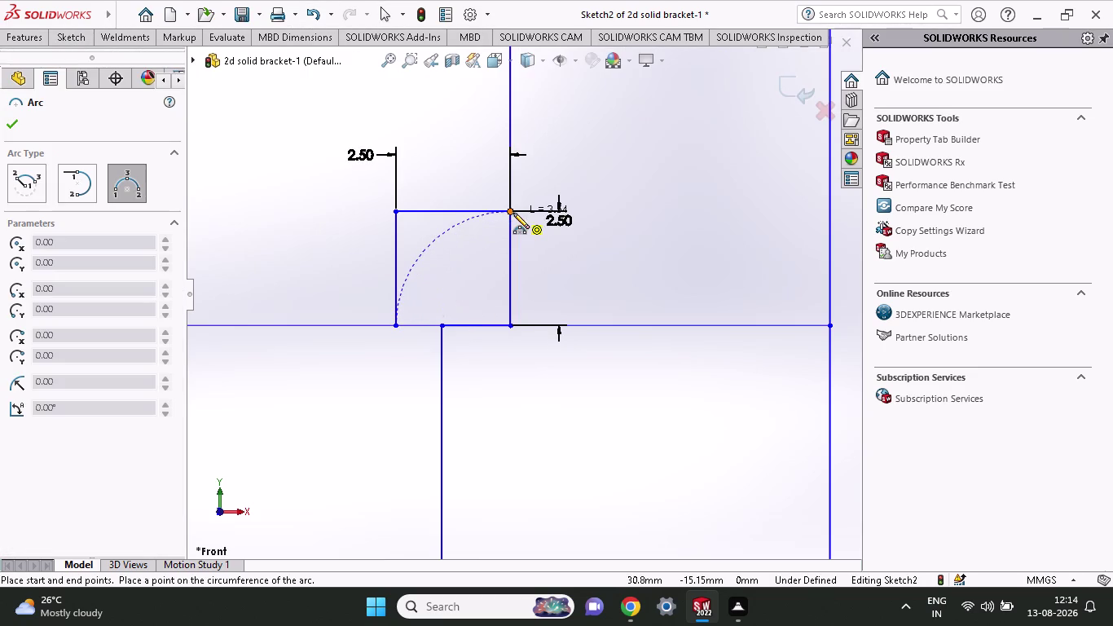
click(510, 211)
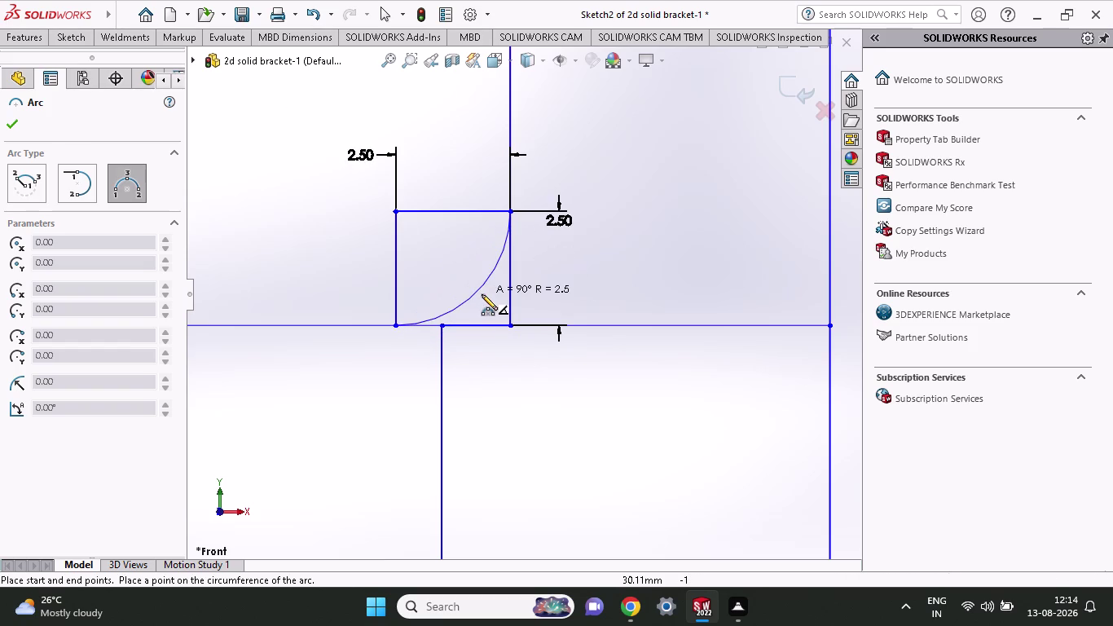
click(479, 293)
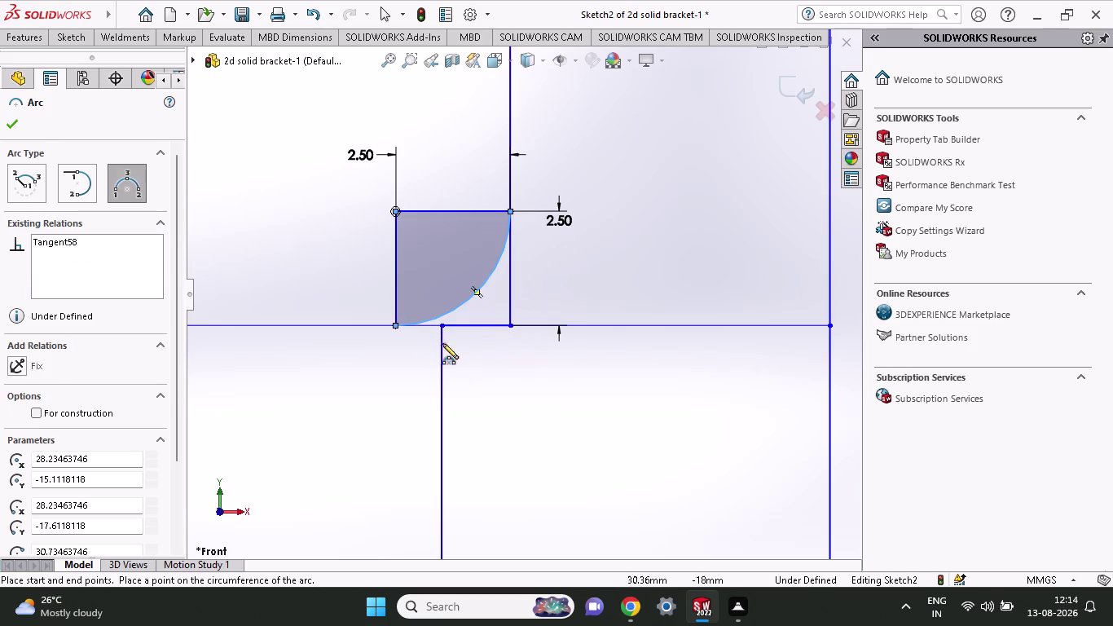
key(Escape)
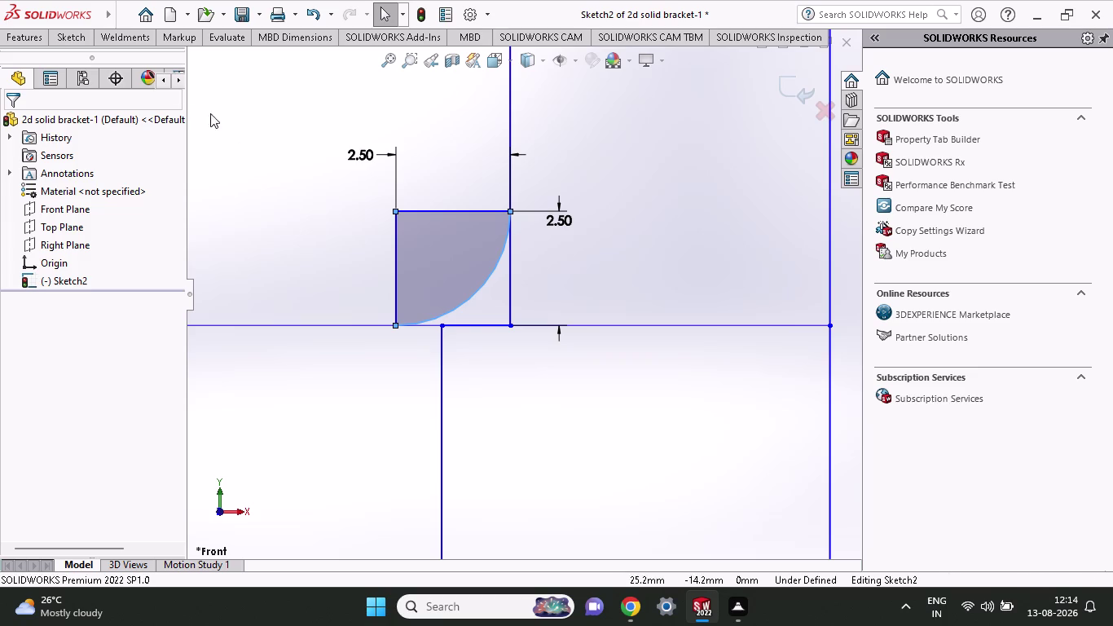
click(74, 41)
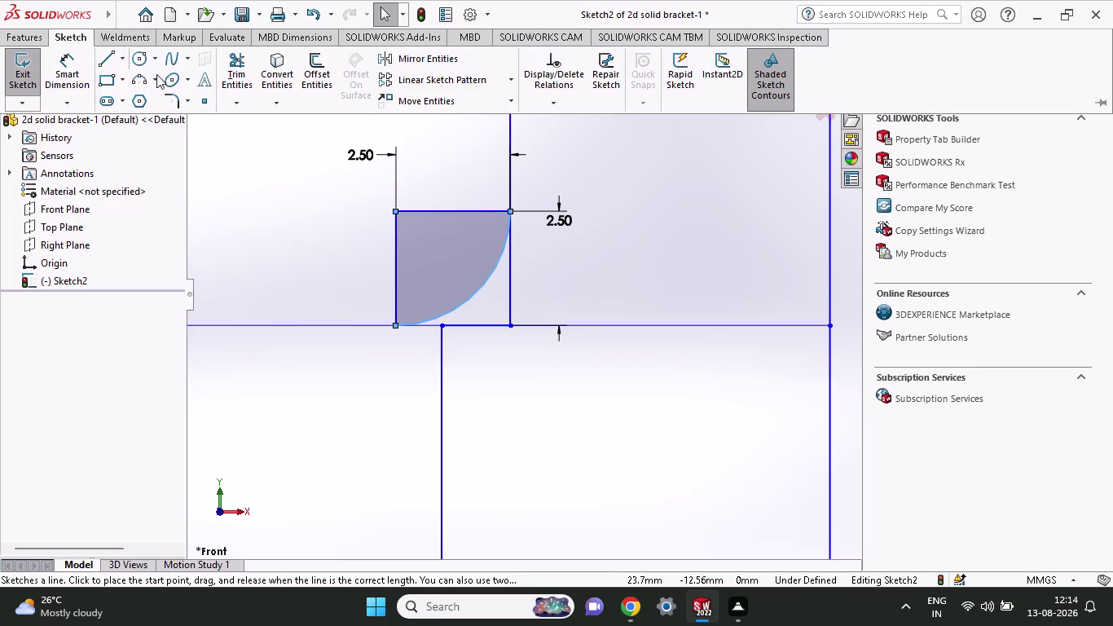
Trim the square's top and left edges with Trim to closest, leaving the 2.5 arc.
click(231, 50)
click(436, 211)
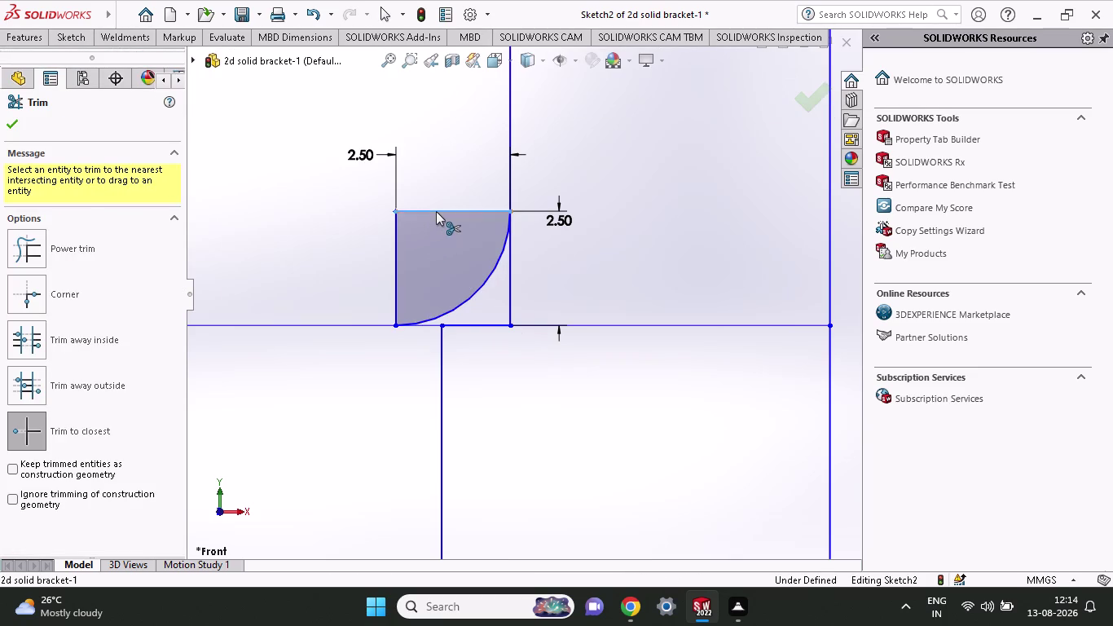
click(397, 284)
scroll(up, 3)
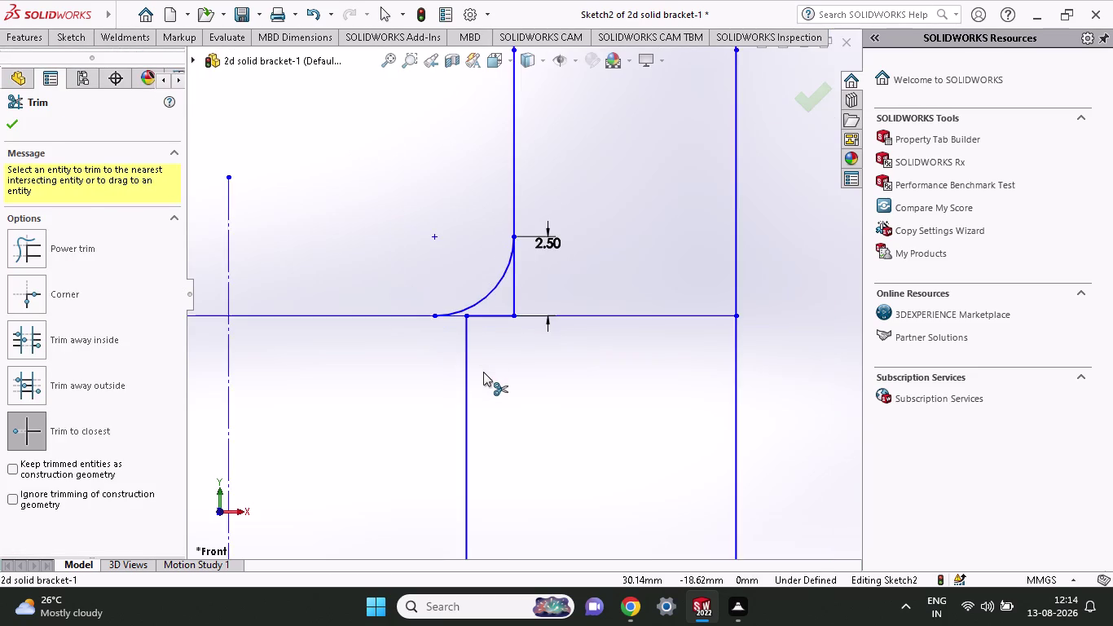
scroll(up, 3)
scroll(up, 3)
scroll(up, 3)
scroll(up, 3)
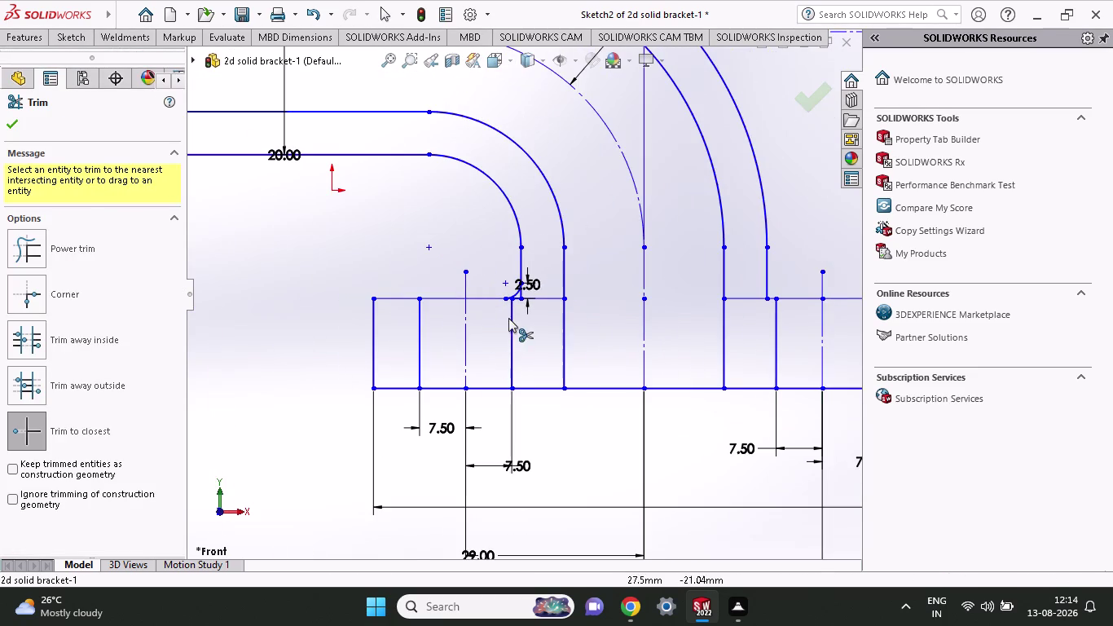
scroll(down, 3)
scroll(down, 3)
scroll(down, 3)
scroll(down, 3)
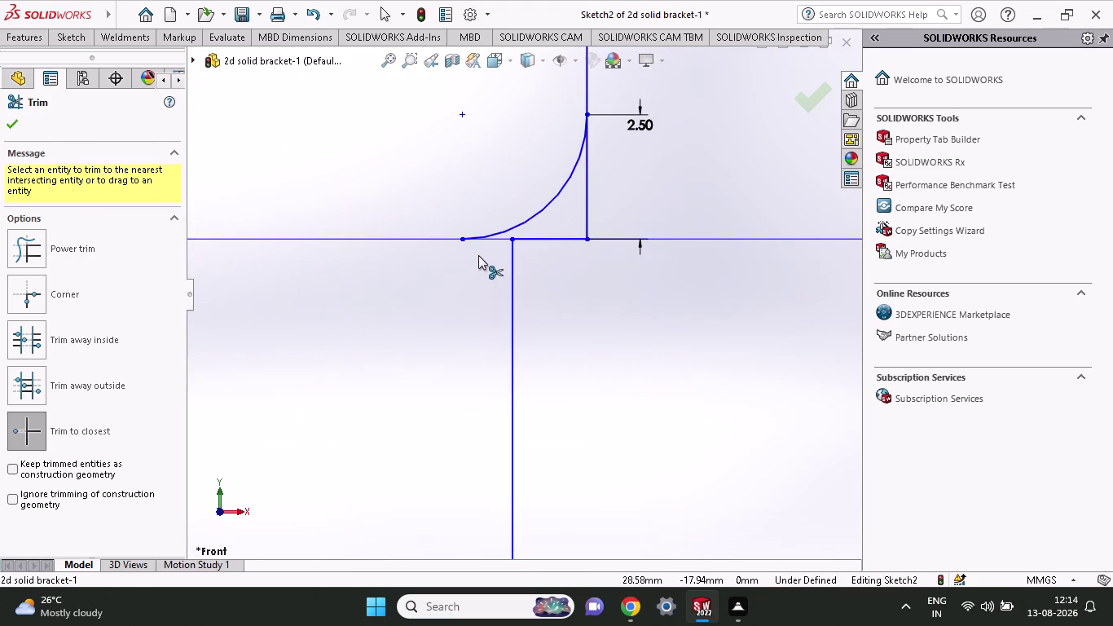
scroll(up, 3)
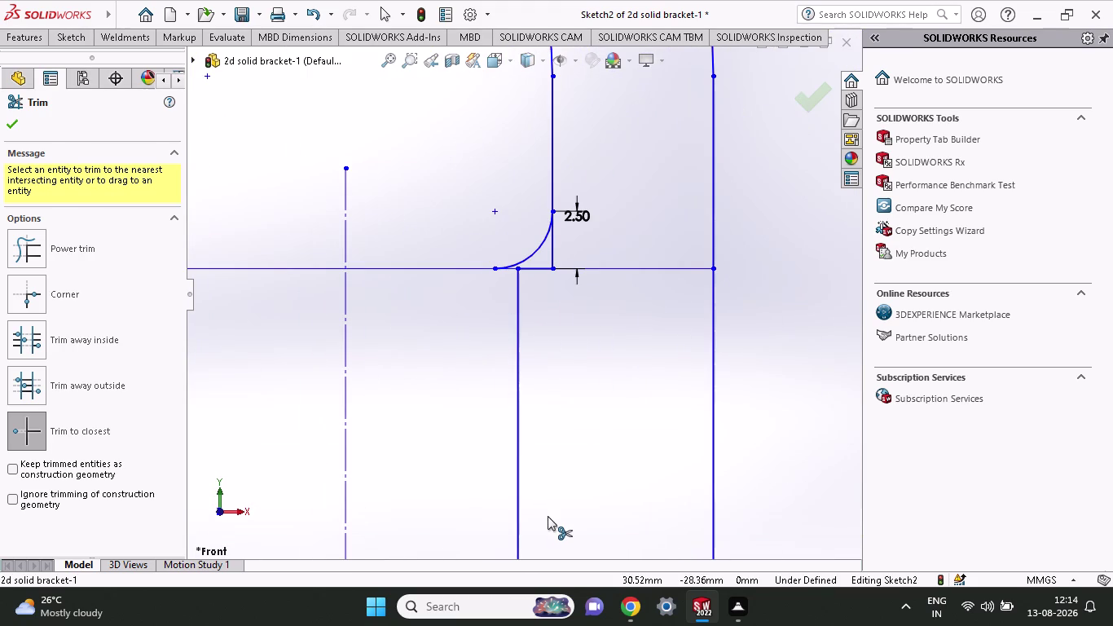
scroll(up, 3)
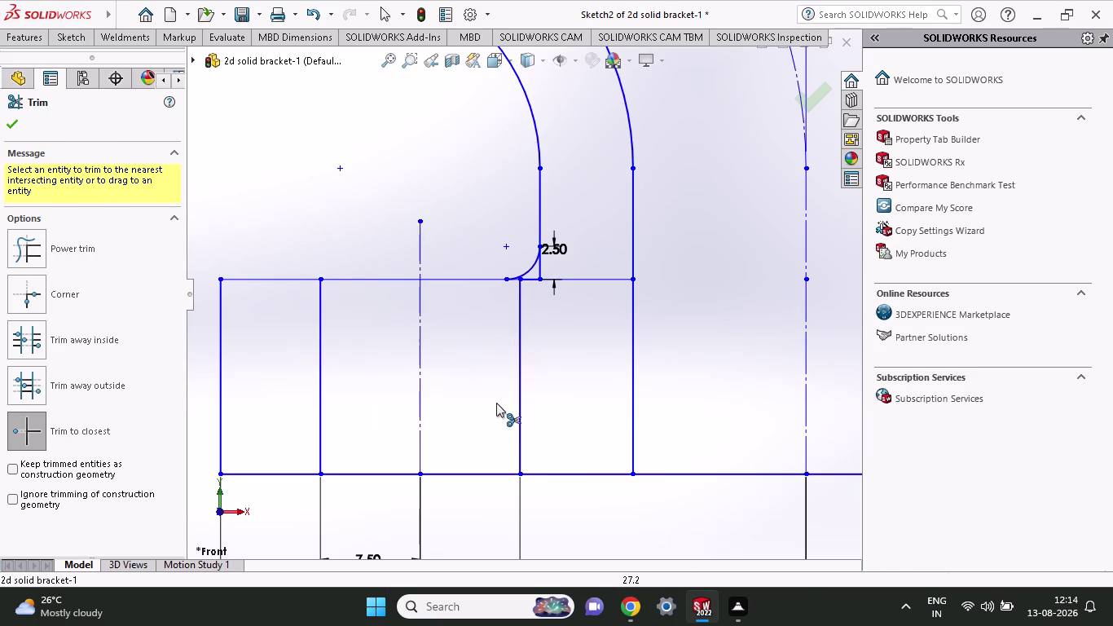
scroll(up, 3)
scroll(up, 3)
scroll(up, 3)
scroll(down, 3)
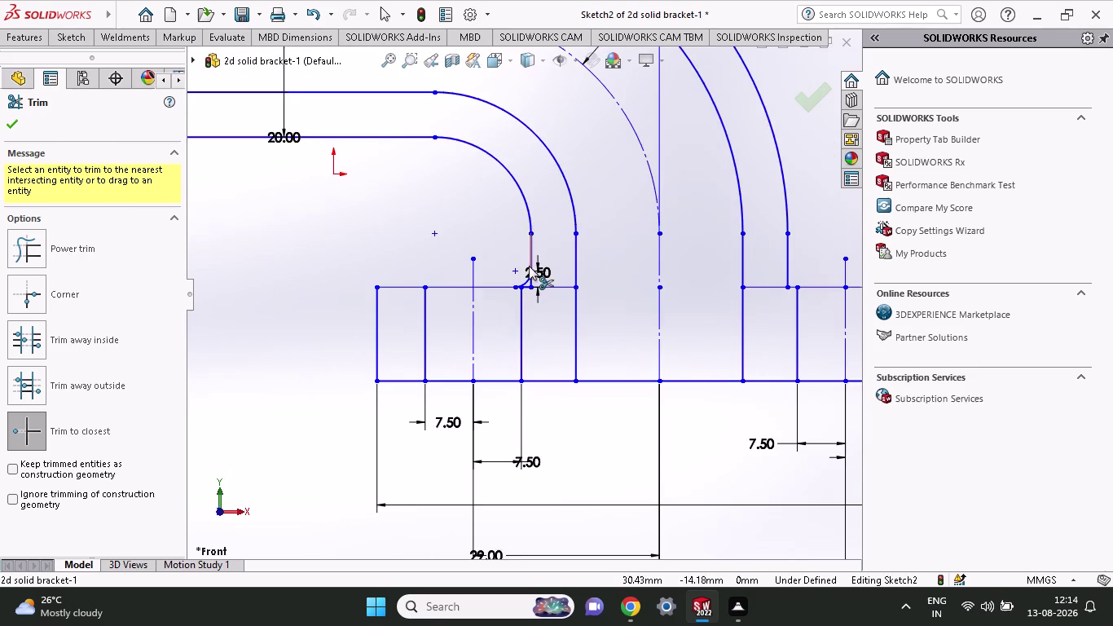
scroll(down, 3)
scroll(down, 3)
scroll(down, 3)
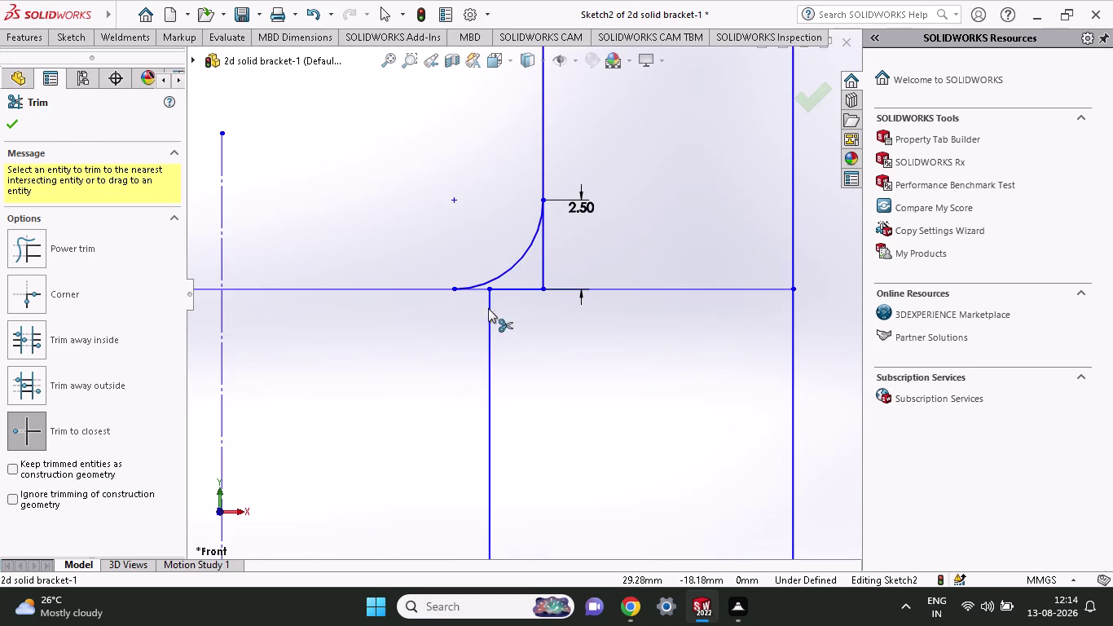
scroll(up, 3)
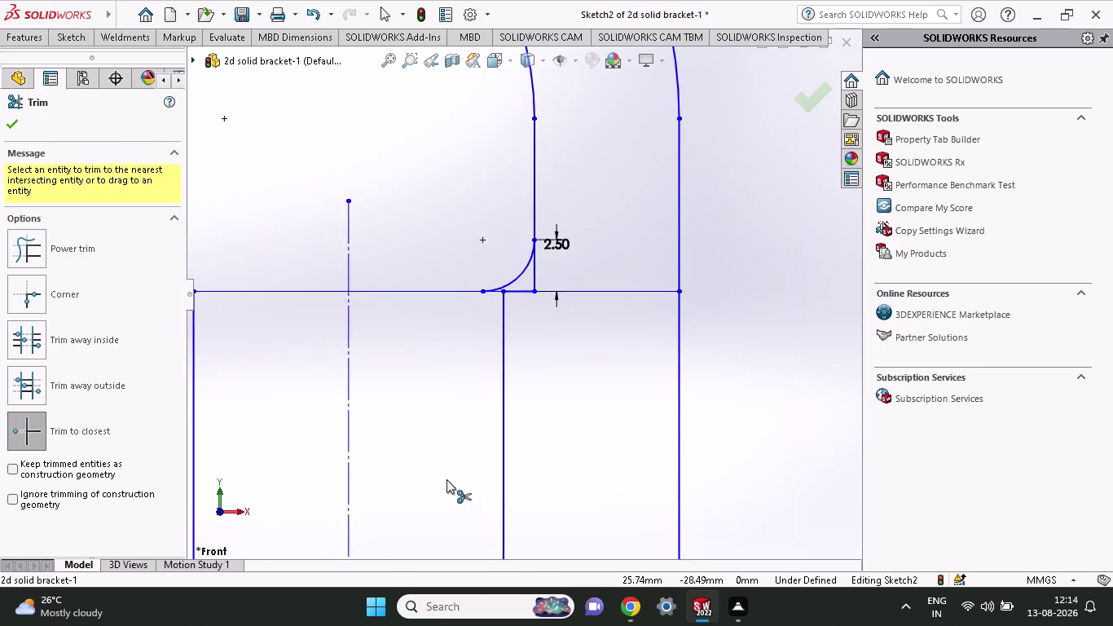
scroll(up, 3)
Change the first 7.50 slot spacing in the left base block to 5.00.
double_click(523, 516)
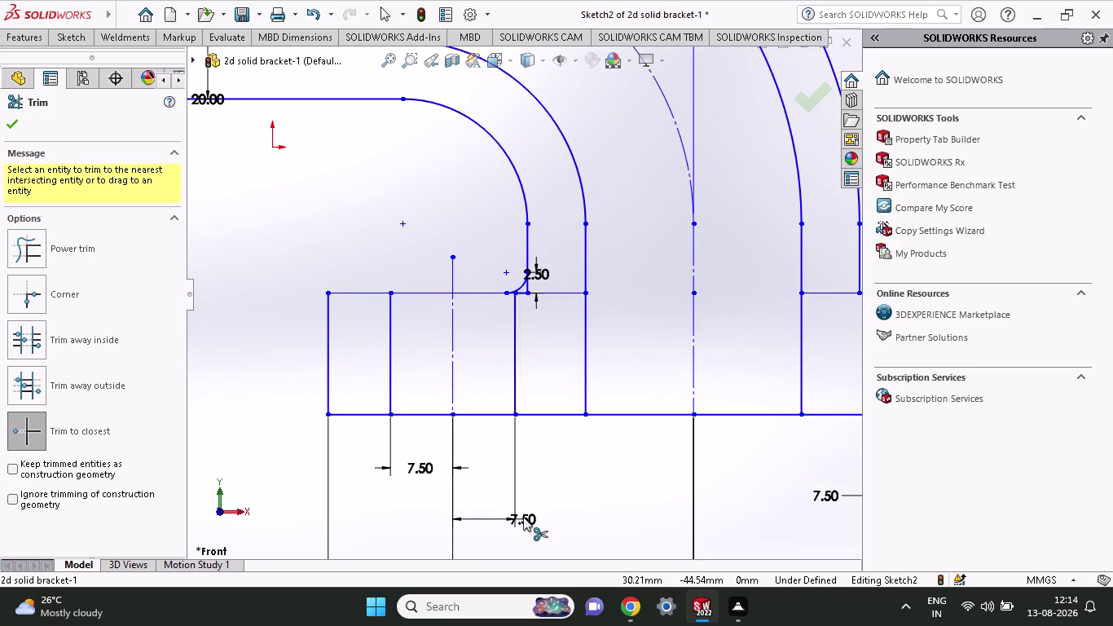
key(Escape)
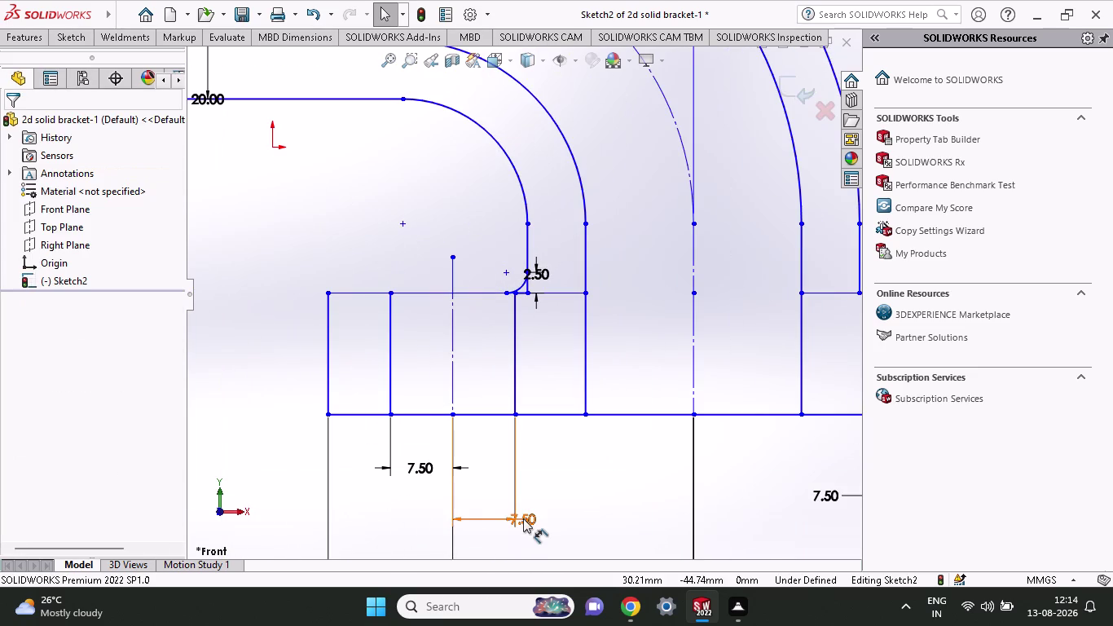
double_click(524, 518)
key(5)
key(Return)
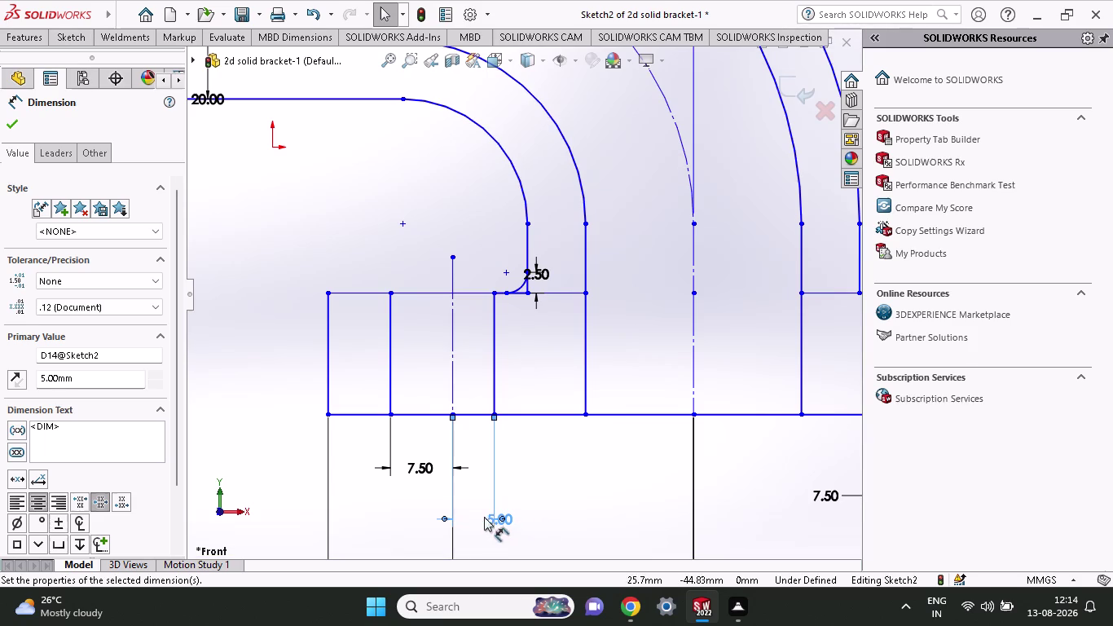
Change the other left-block 7.50 spacing to 5.00 as well.
double_click(418, 472)
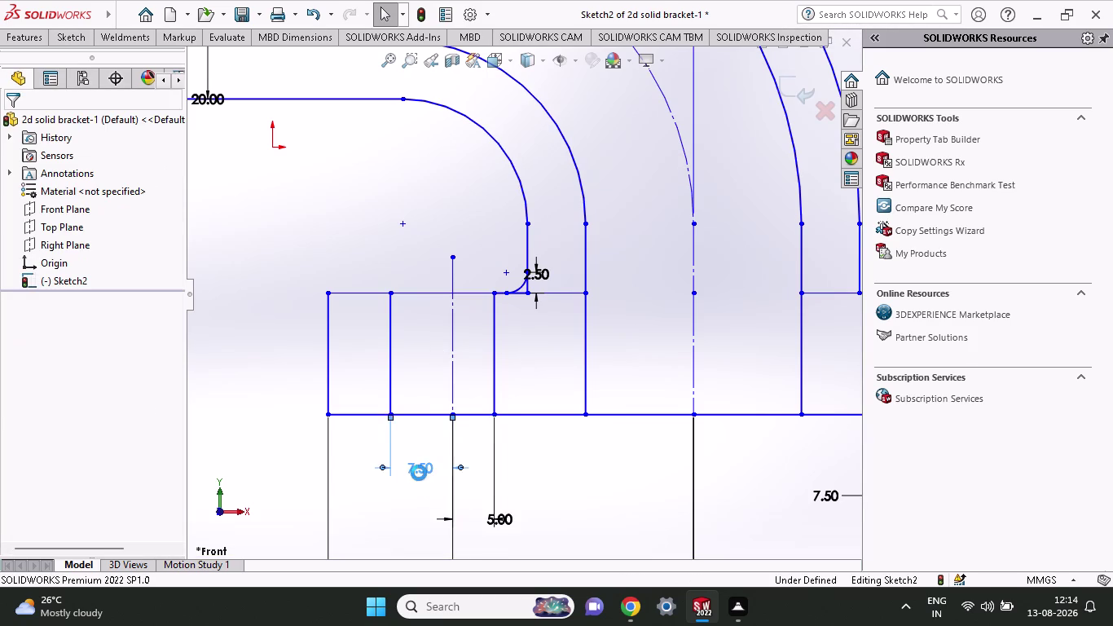
key(5)
key(Return)
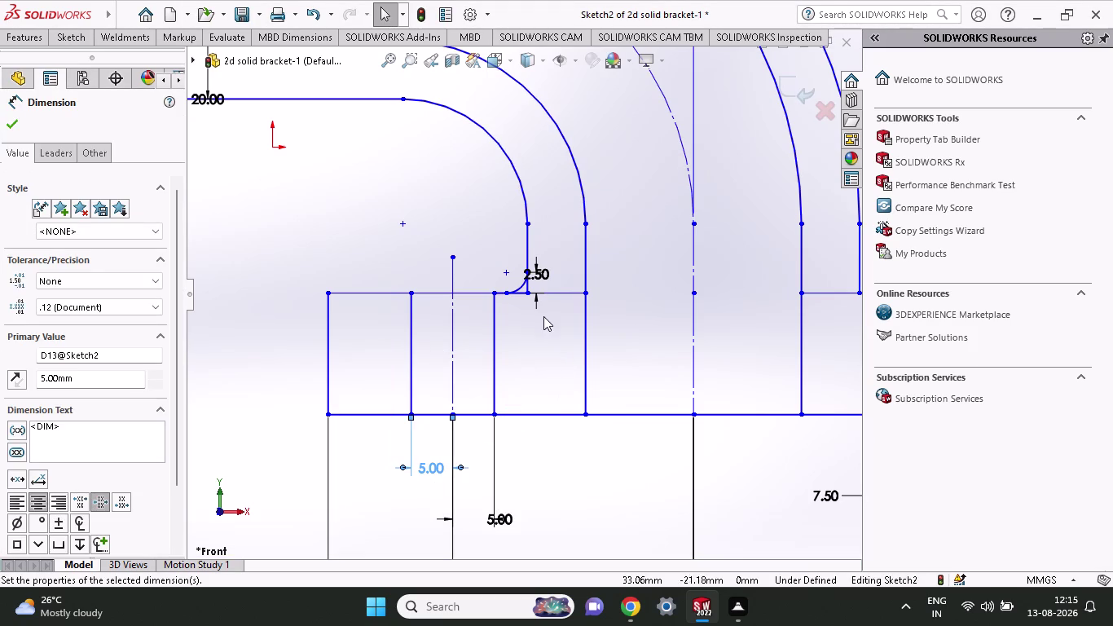
scroll(down, 3)
scroll(up, 3)
scroll(up, 3)
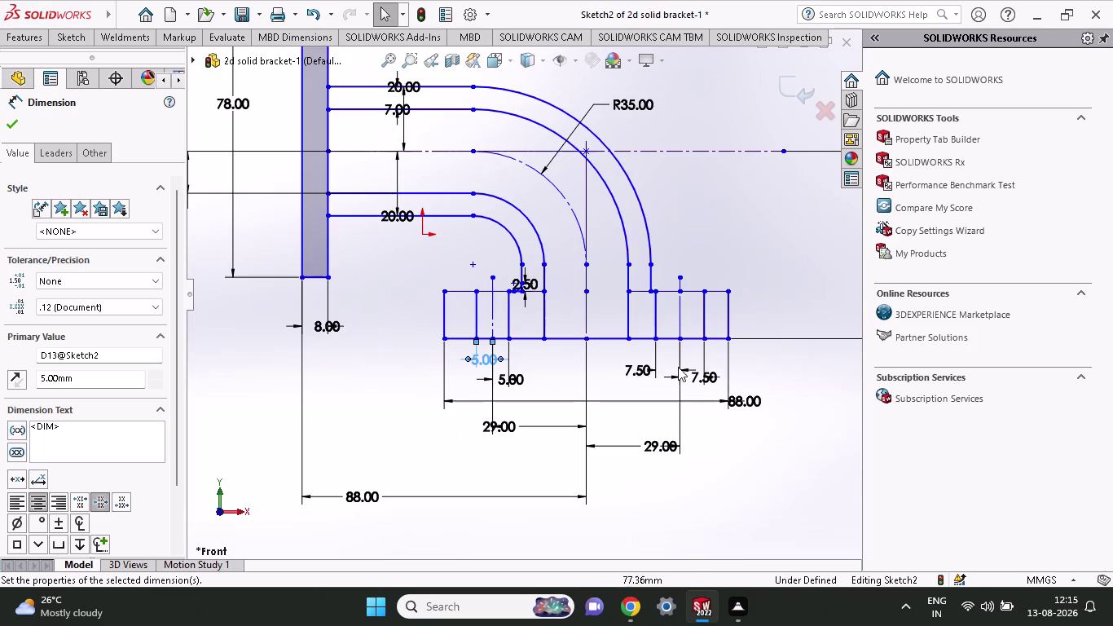
scroll(down, 3)
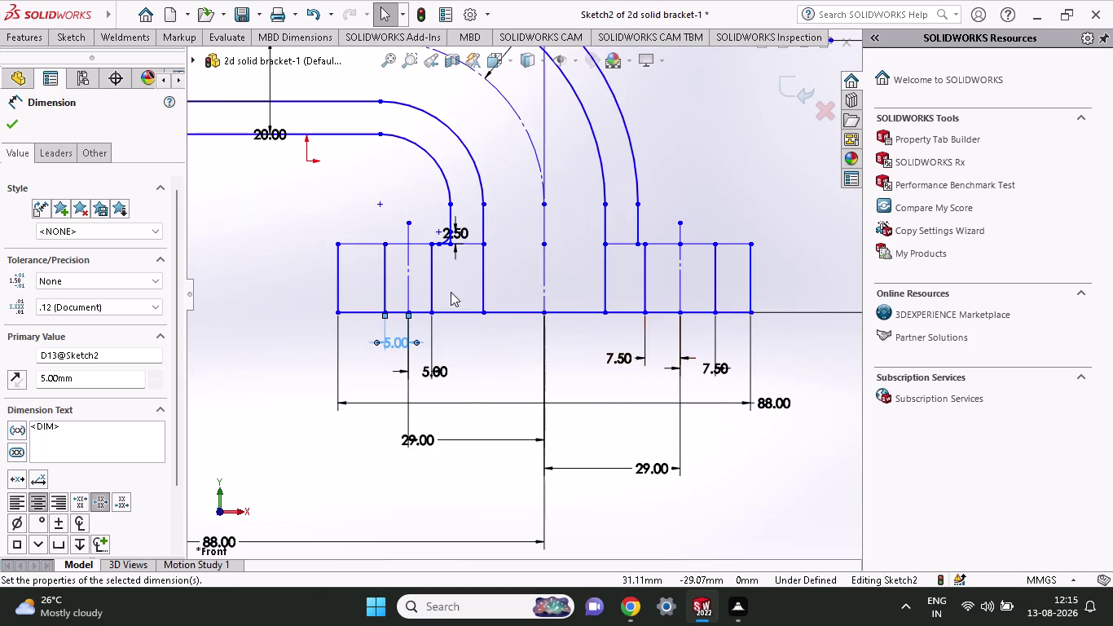
scroll(down, 3)
scroll(down, 3)
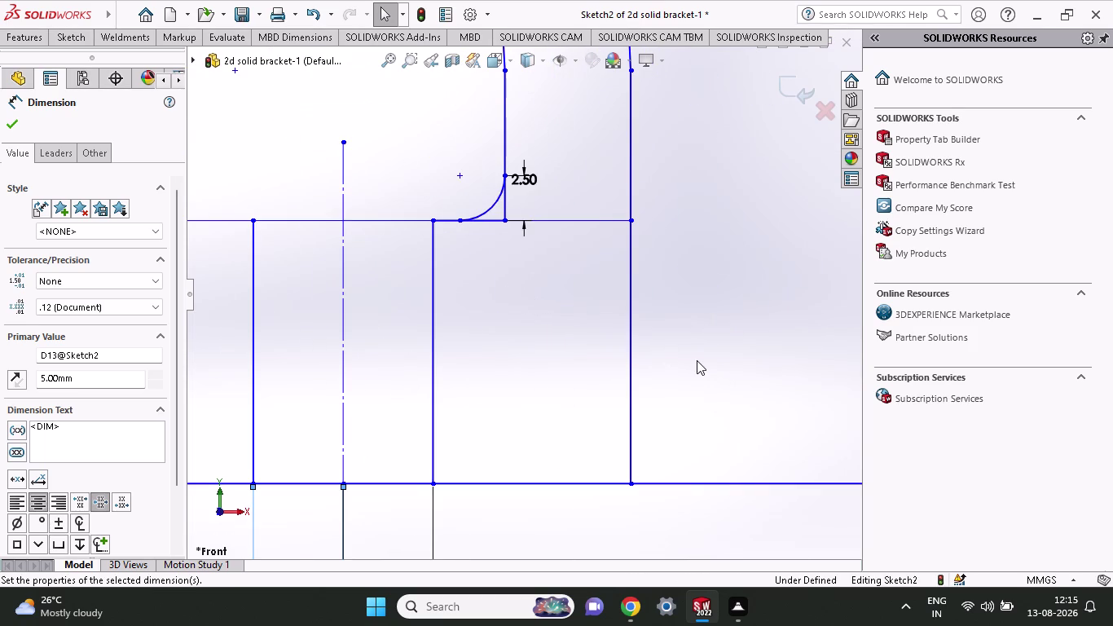
scroll(up, 3)
scroll(down, 3)
scroll(down, 3)
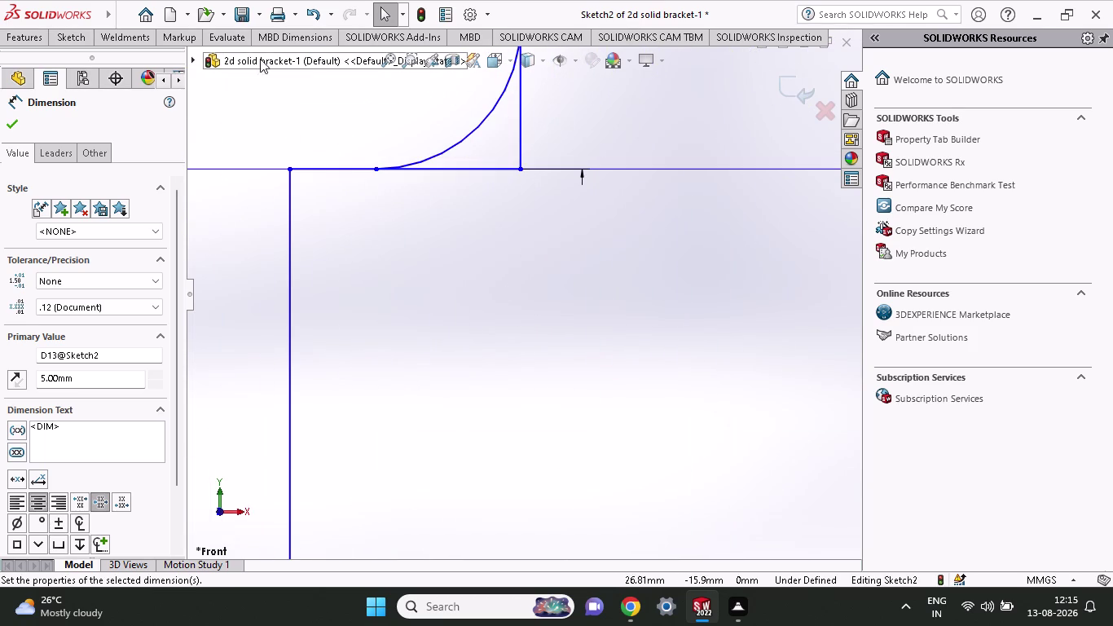
Trim the leftover vertical line and short piece beside the fillet.
click(82, 39)
click(233, 67)
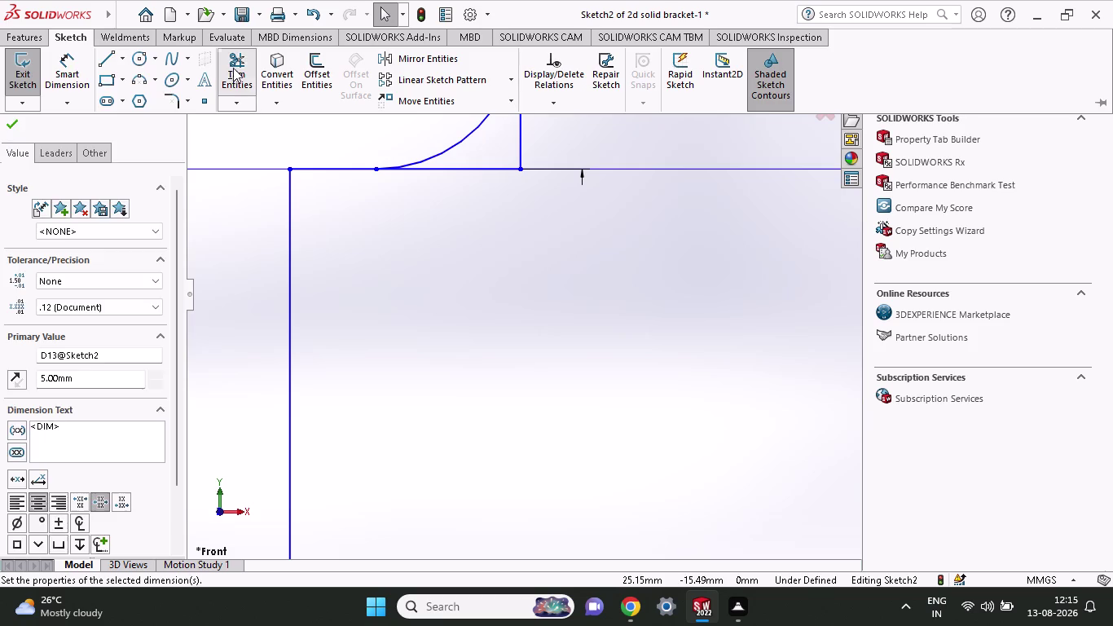
click(517, 132)
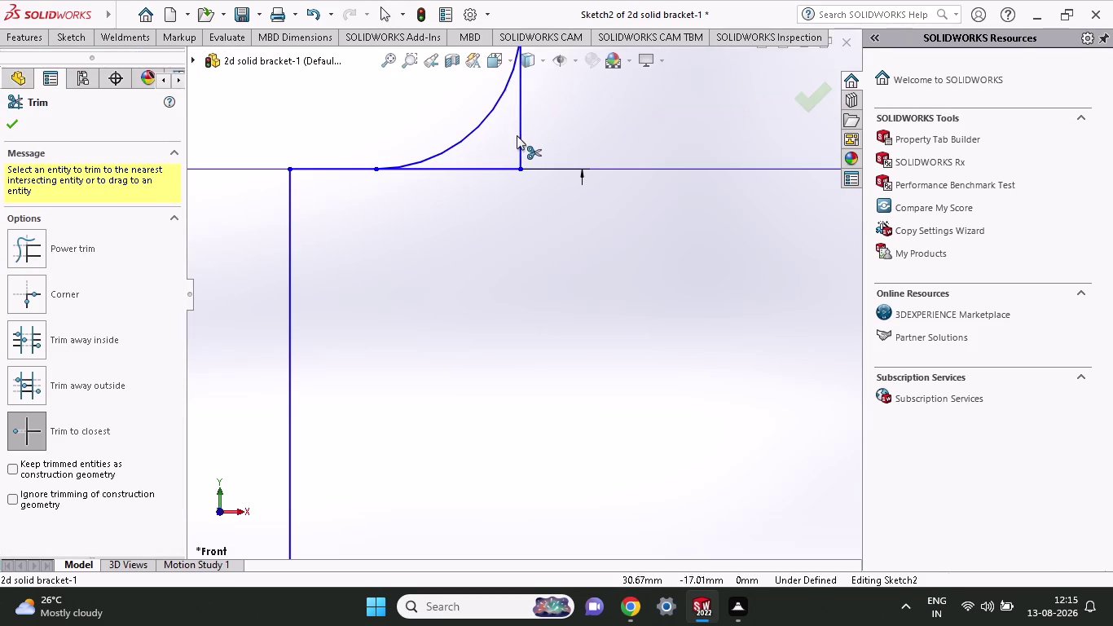
click(518, 136)
click(494, 165)
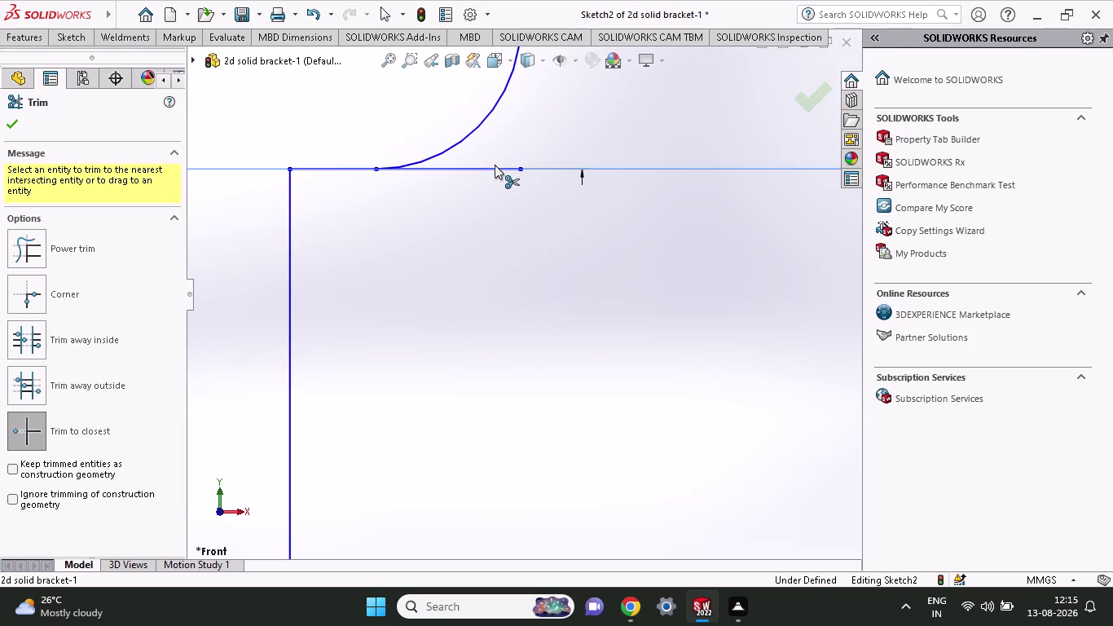
click(505, 166)
Finish trimming and open a right-block 7.50 spacing for editing.
scroll(up, 3)
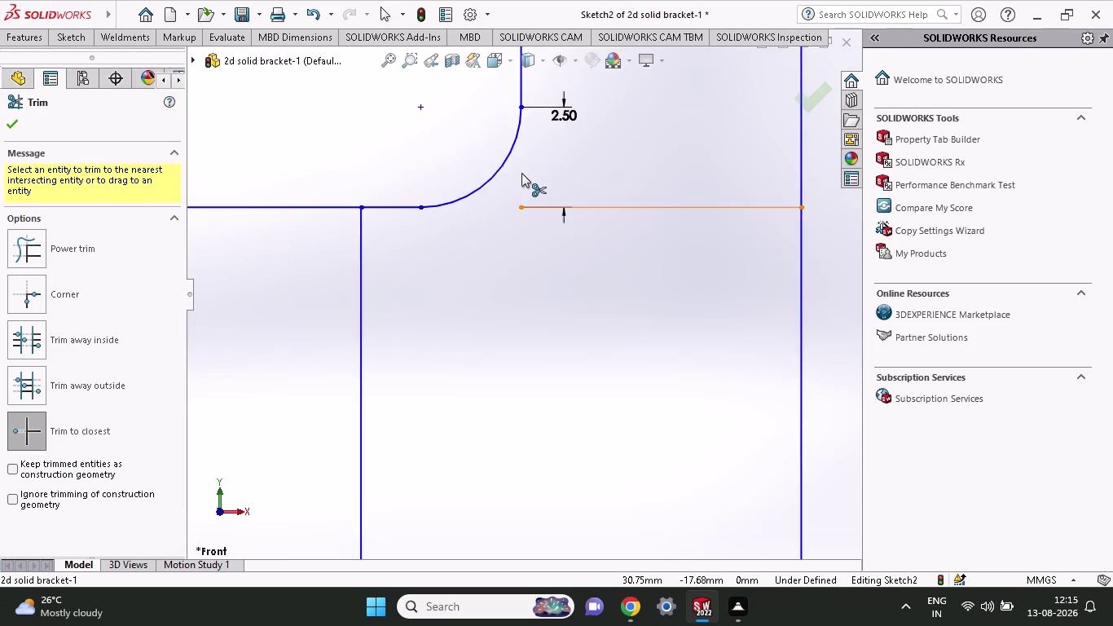
scroll(up, 3)
scroll(up, 3)
scroll(up, 3)
scroll(up, 3)
scroll(up, 3)
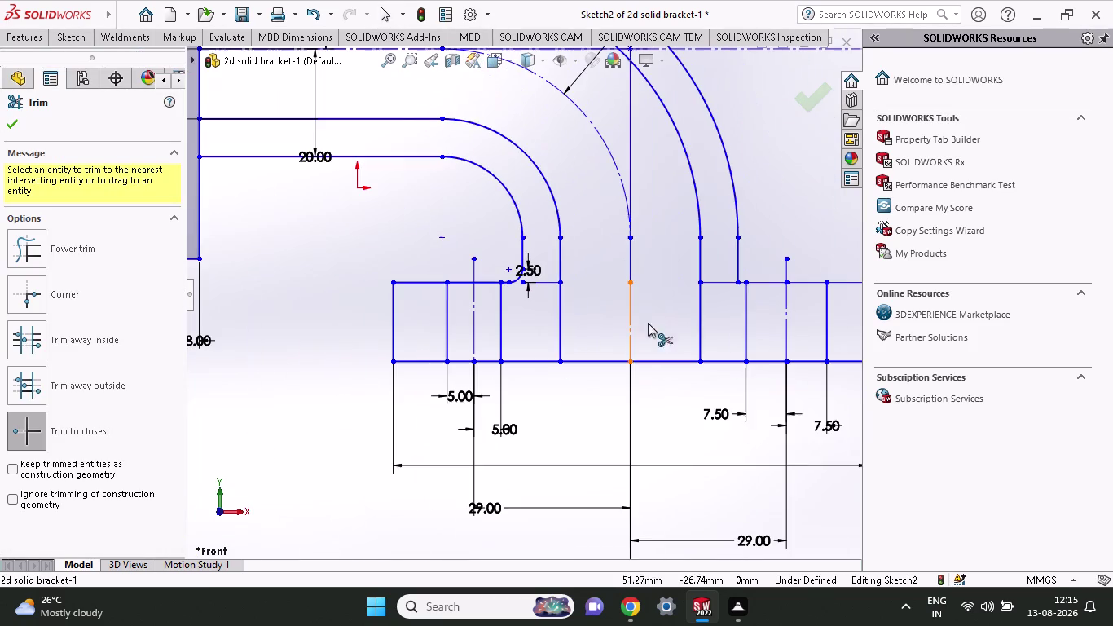
scroll(down, 3)
scroll(down, 3)
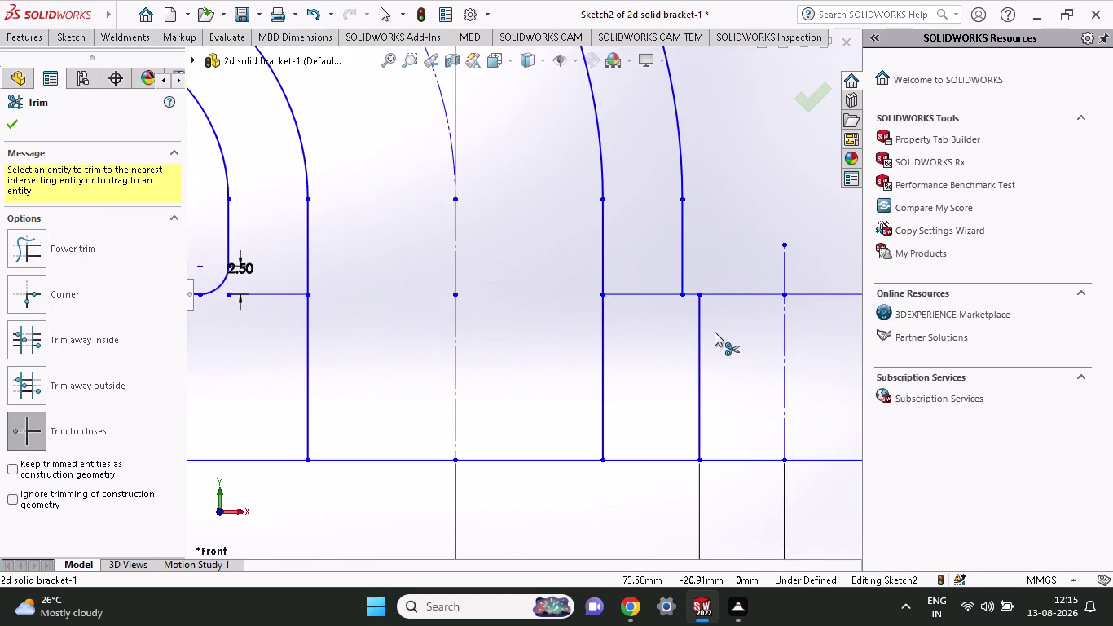
scroll(down, 3)
key(Escape)
scroll(up, 3)
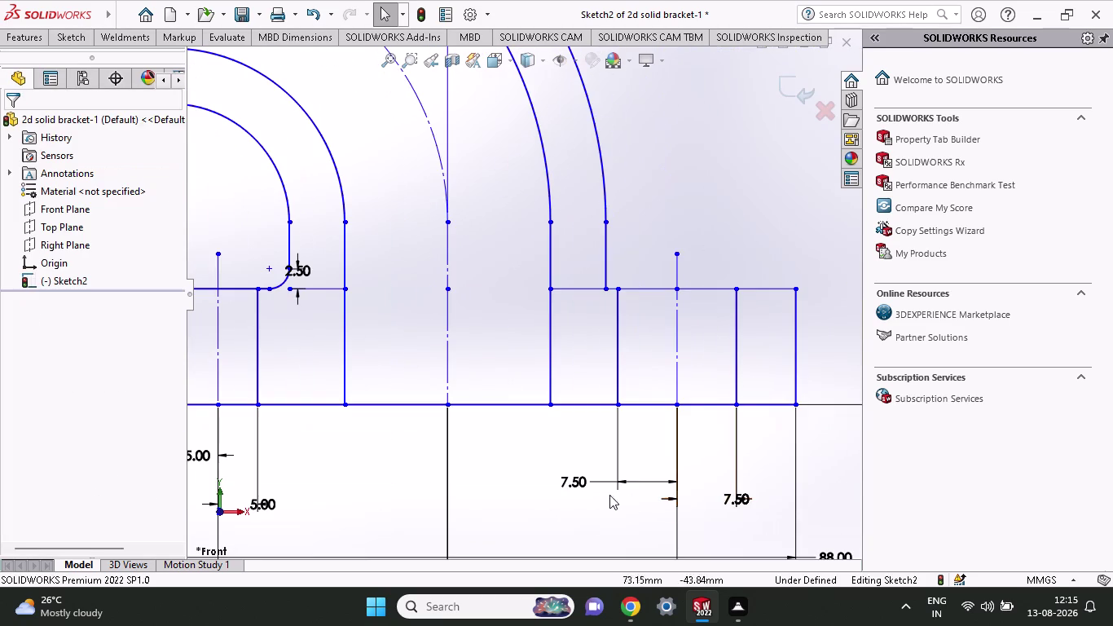
double_click(575, 489)
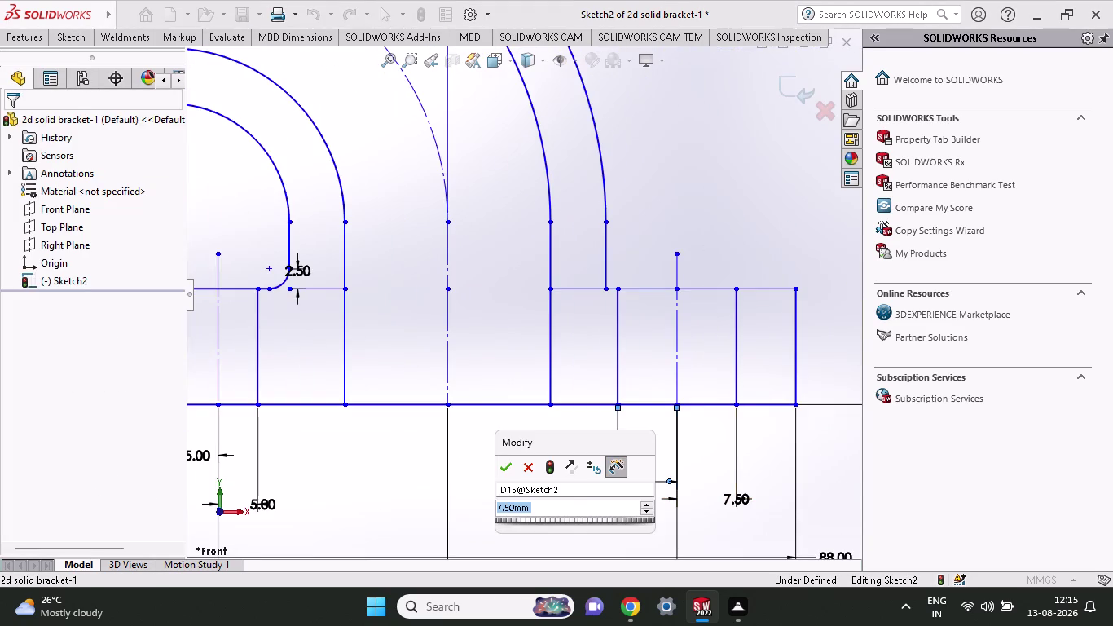
Change both right base block 7.50 spacings to 5.00.
key(5)
key(Return)
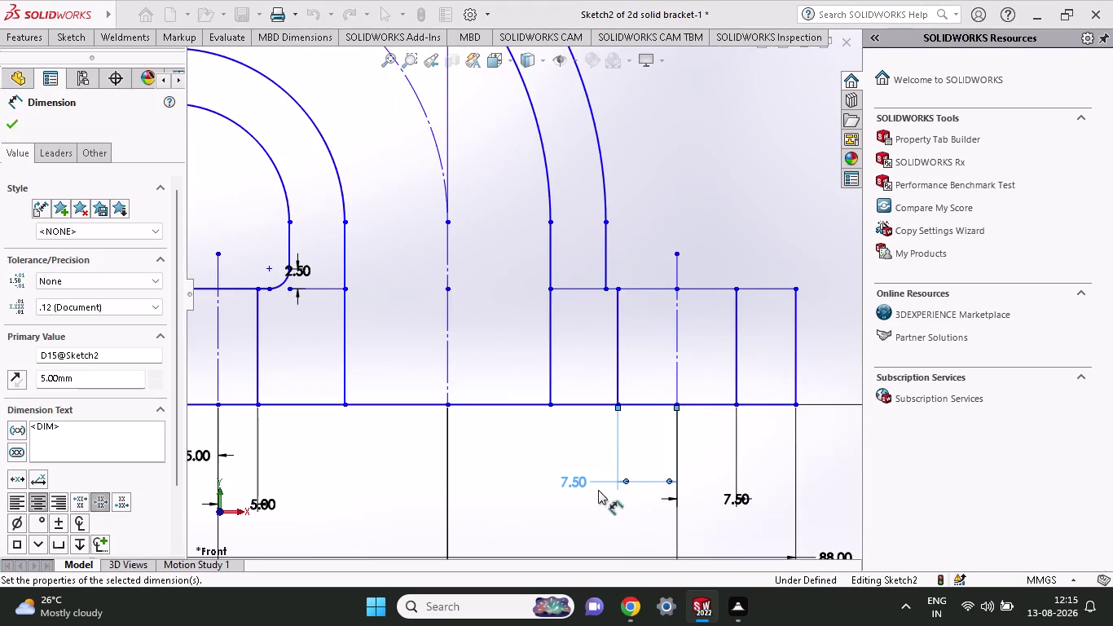
triple_click(730, 502)
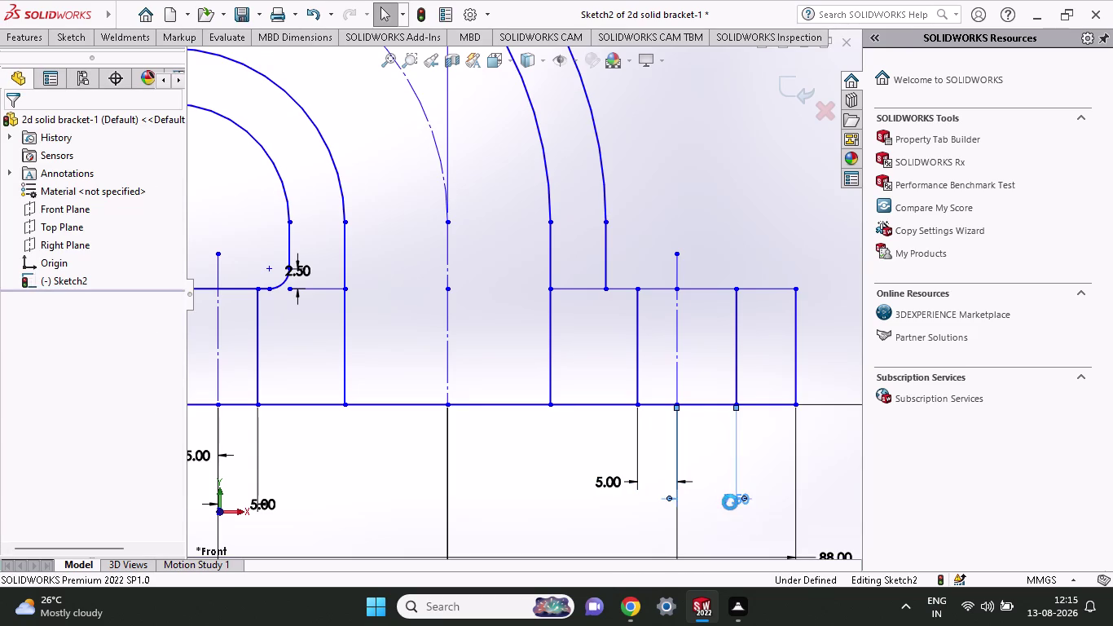
click(730, 515)
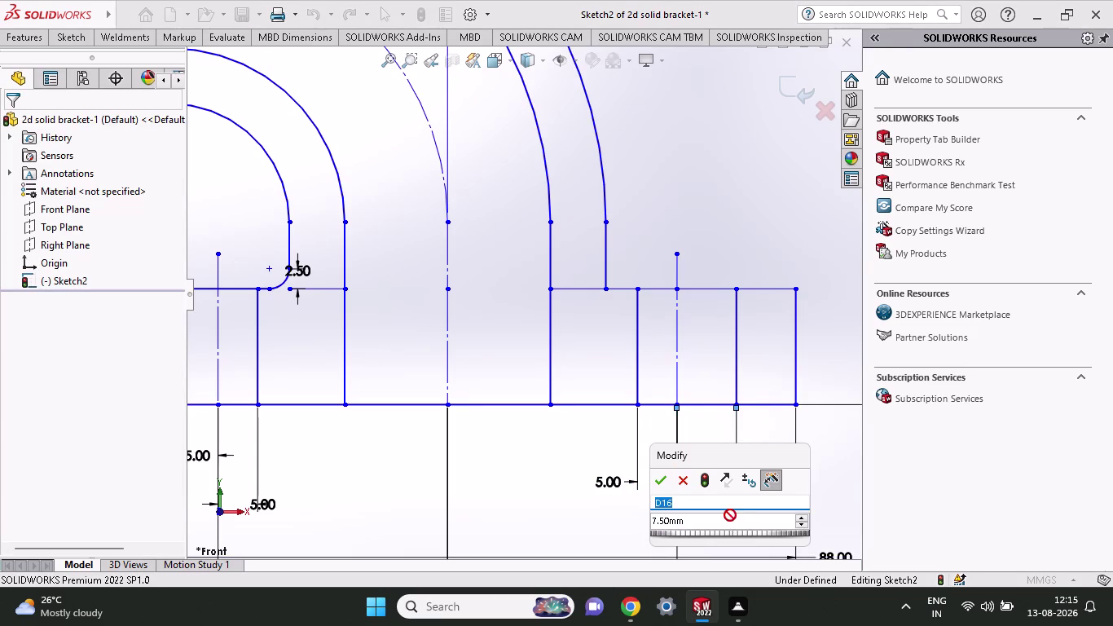
click(729, 520)
key(5)
key(Return)
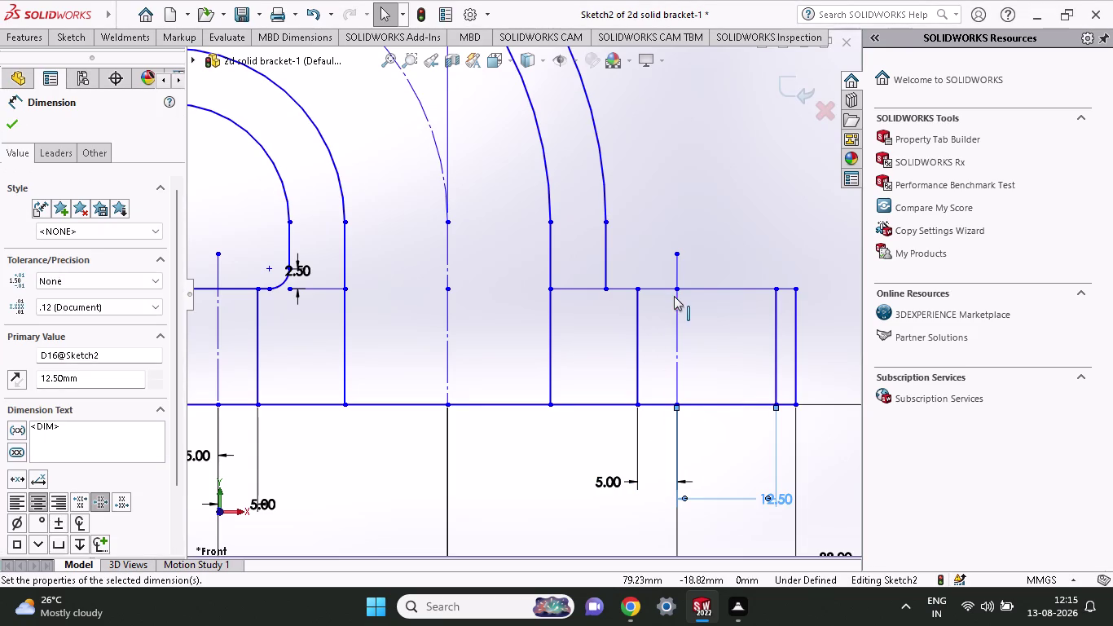
Set the 12.50 dimension to 5.00.
double_click(775, 497)
key(5)
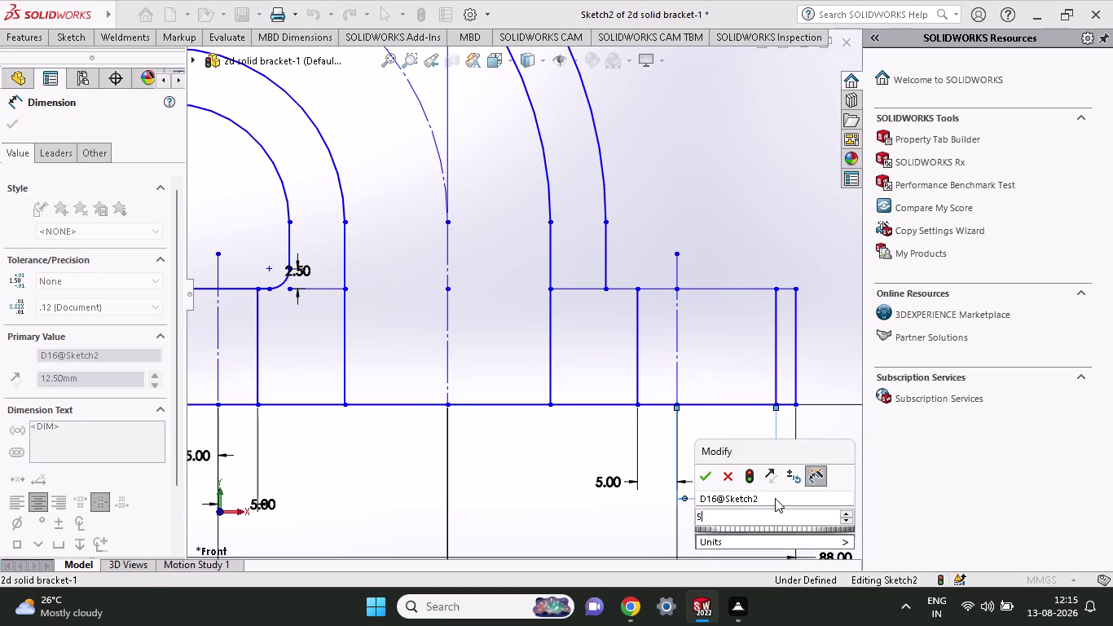
key(Return)
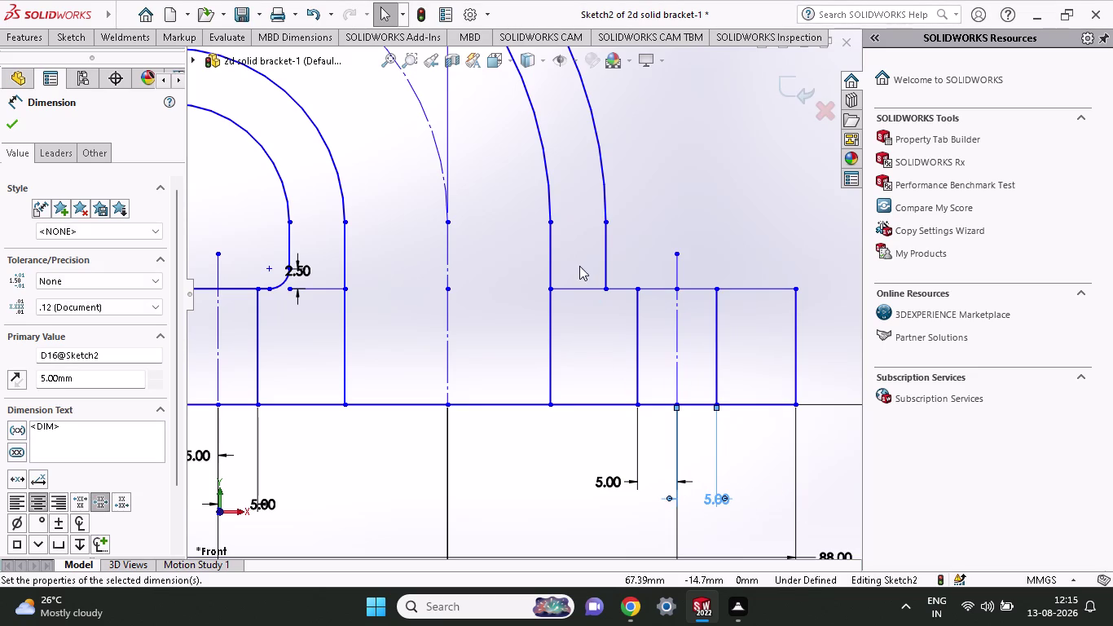
click(69, 33)
click(394, 63)
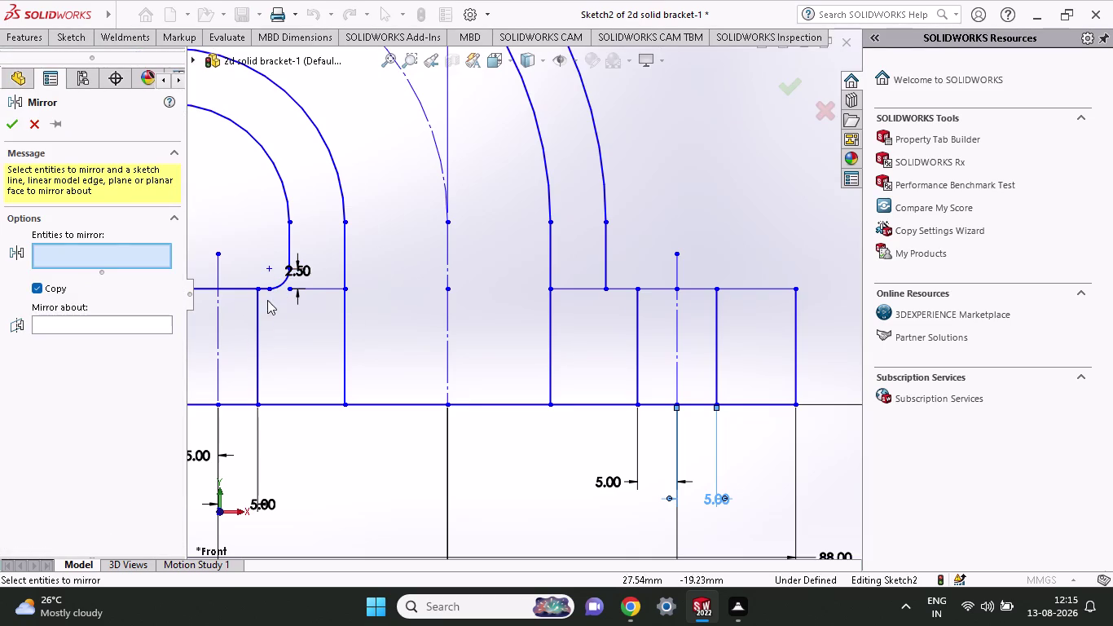
Mirror Arc12 about the vertical centreline onto the arm's right inner corner.
click(280, 283)
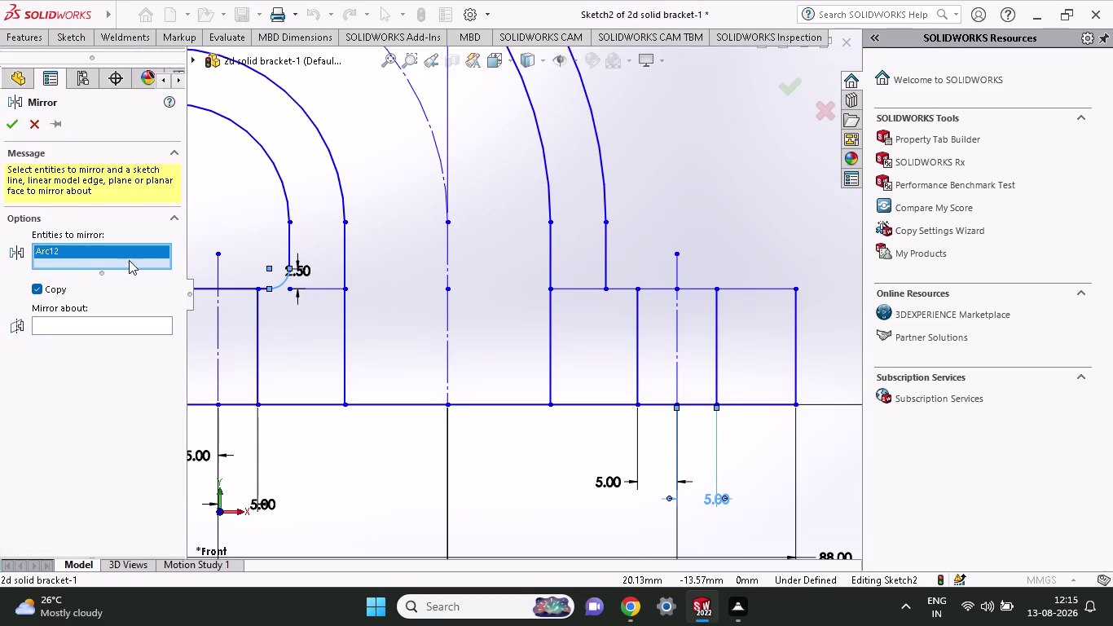
click(108, 327)
click(448, 254)
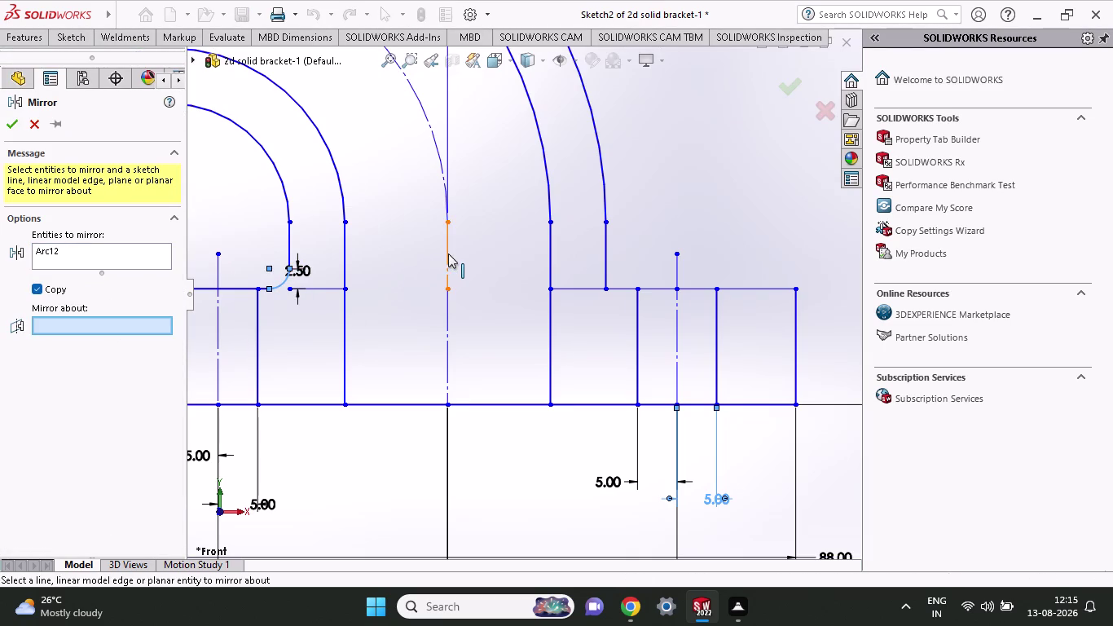
click(12, 126)
scroll(down, 3)
scroll(down, 3)
scroll(down, 3)
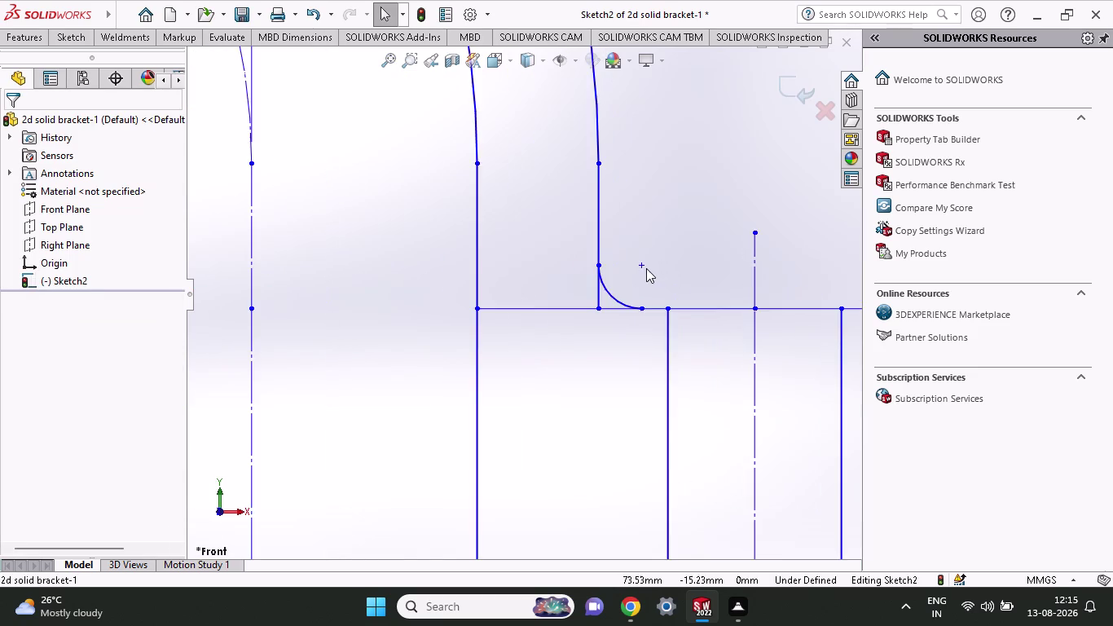
scroll(down, 3)
scroll(down, 3)
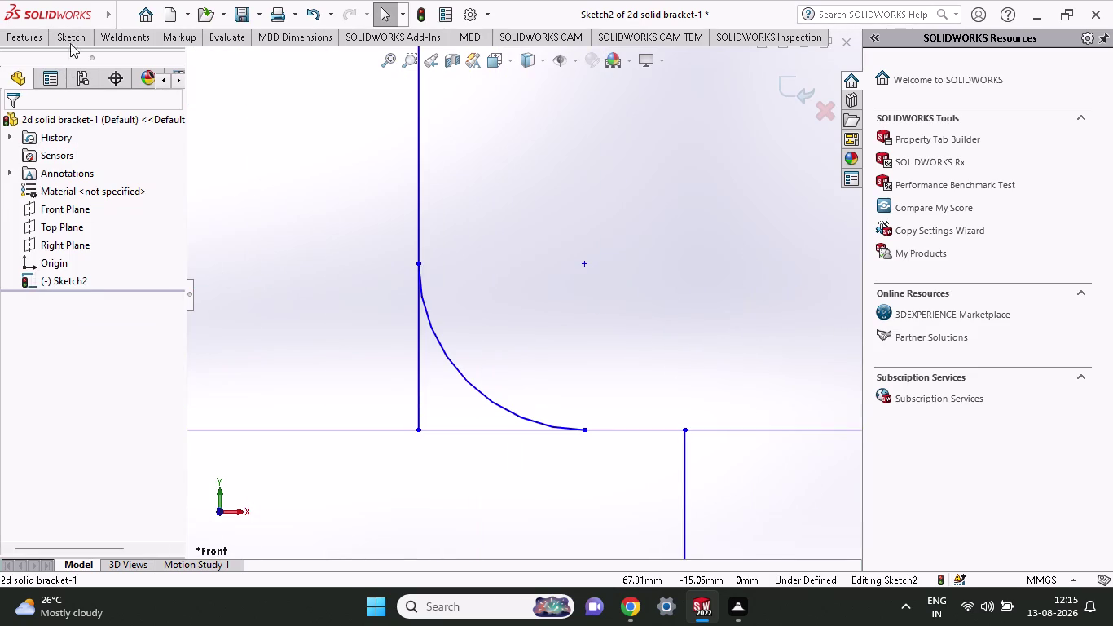
click(72, 38)
click(232, 60)
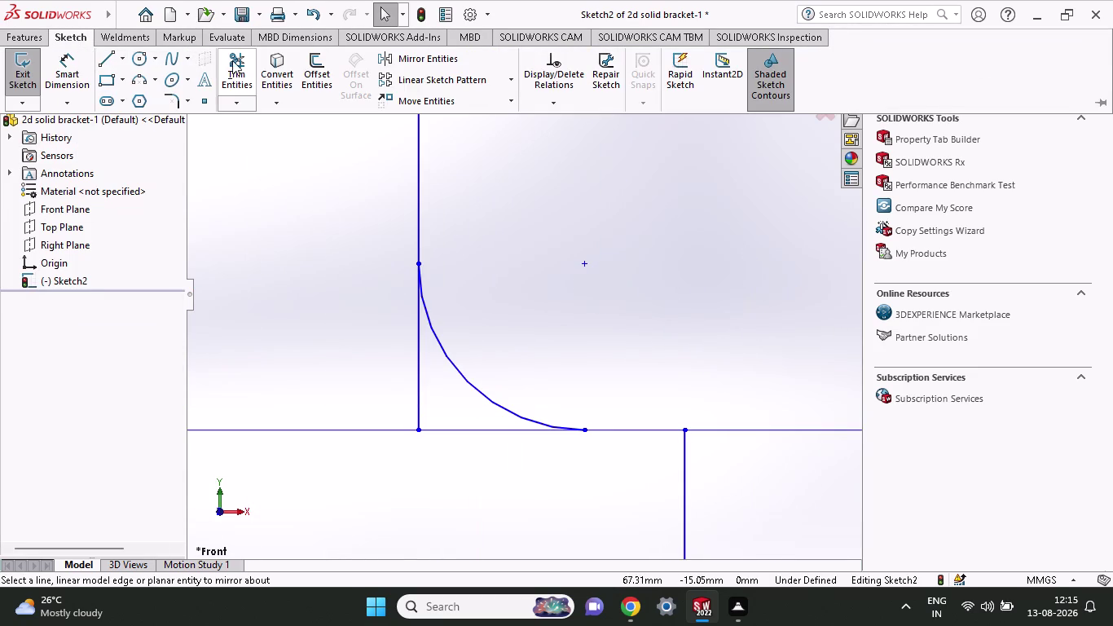
click(418, 365)
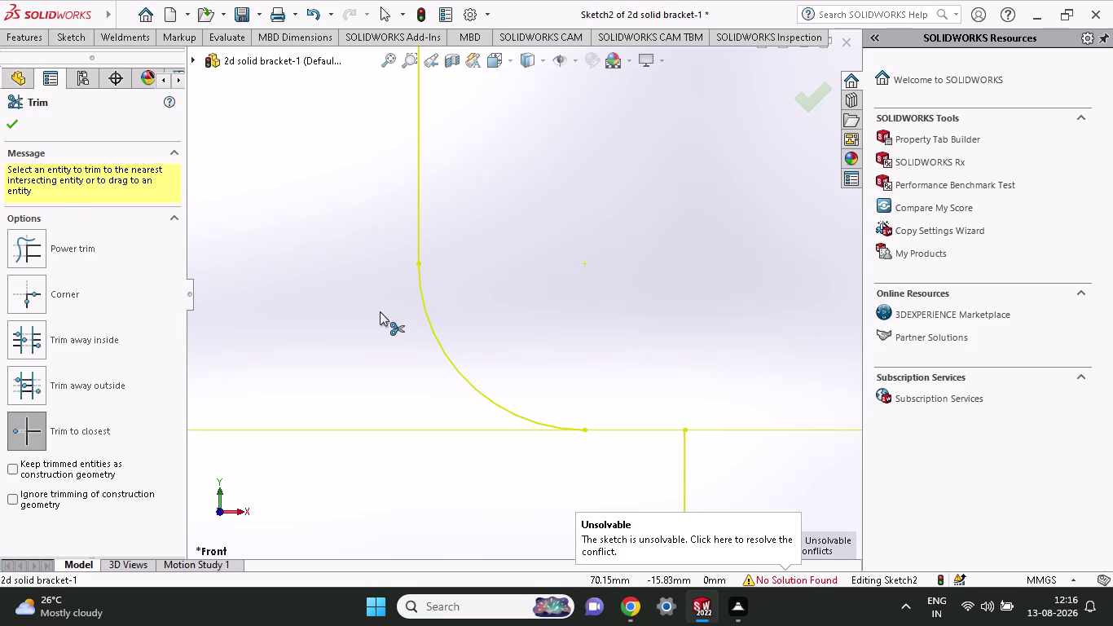
Undo the trim that left the bracket sketch unsolvable.
scroll(up, 3)
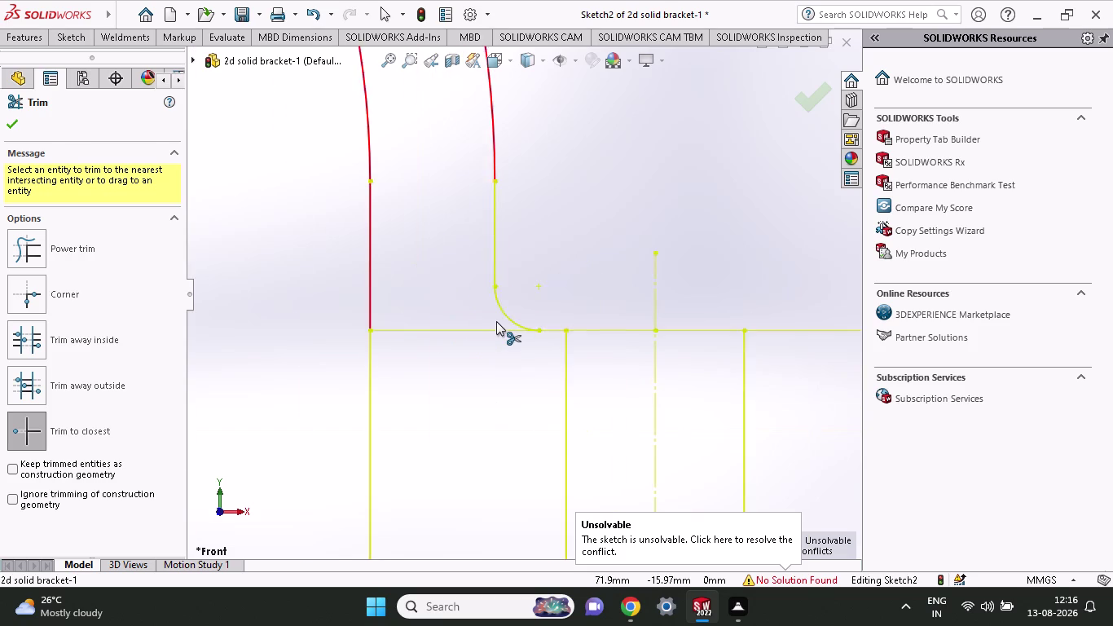
scroll(up, 3)
scroll(up, 3)
scroll(up, 3)
scroll(up, 3)
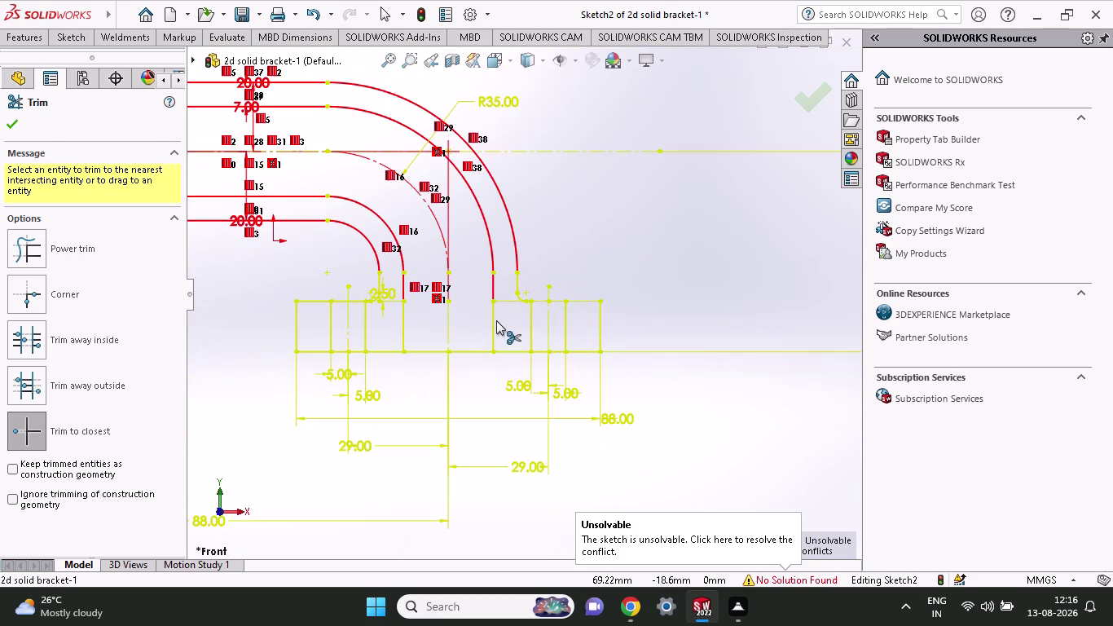
key(ctrl+z)
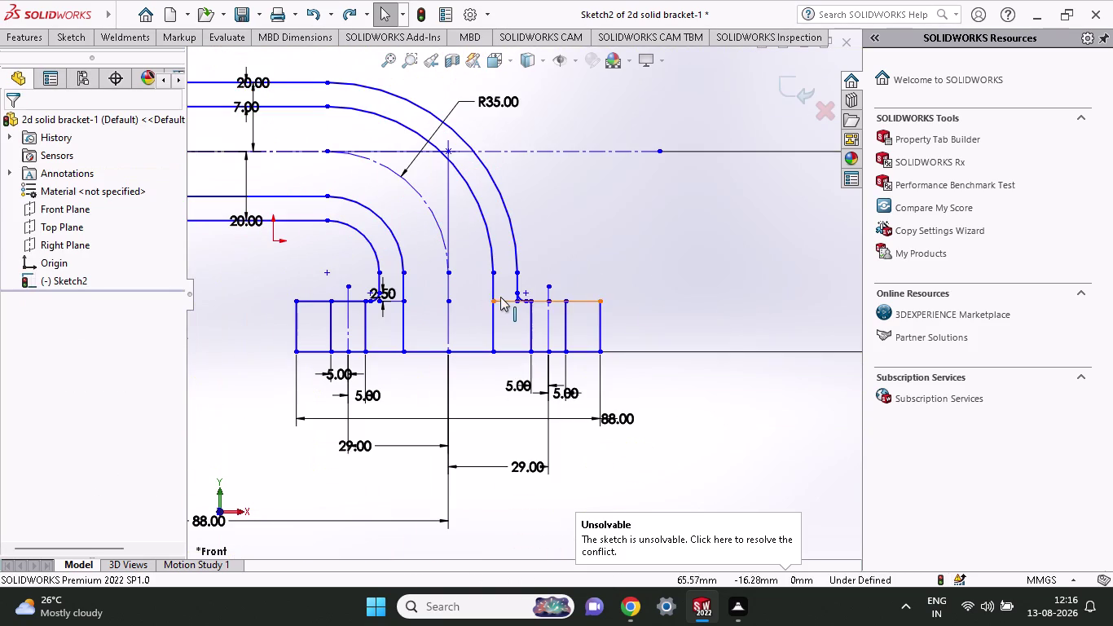
scroll(down, 3)
scroll(down, 3)
scroll(down, 3)
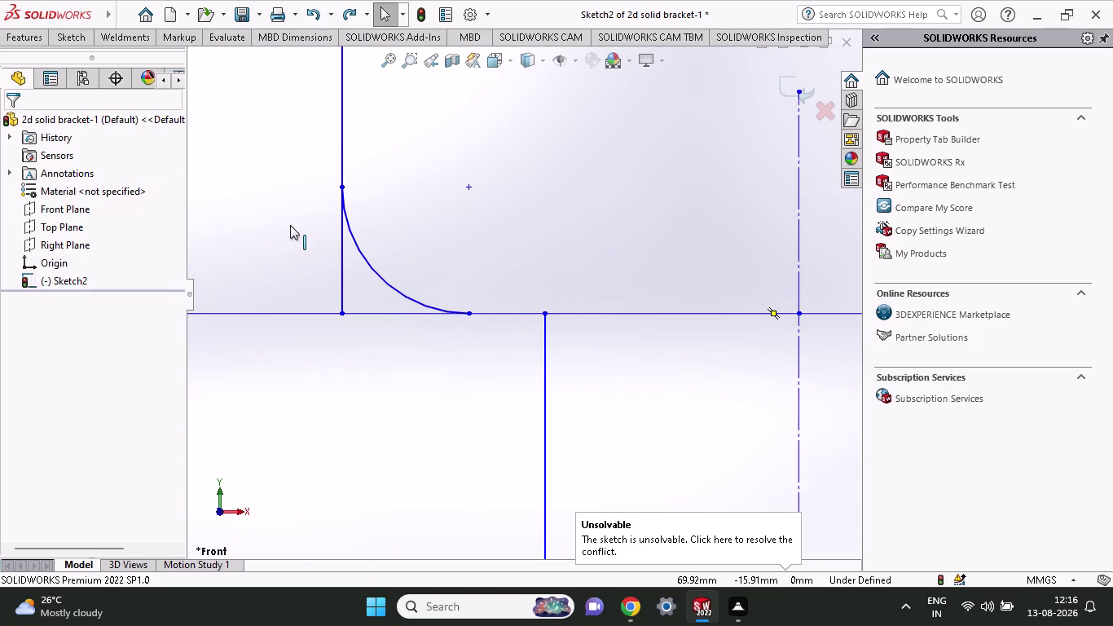
Start the Trim Entities tool on the bracket sketch.
click(59, 39)
click(230, 62)
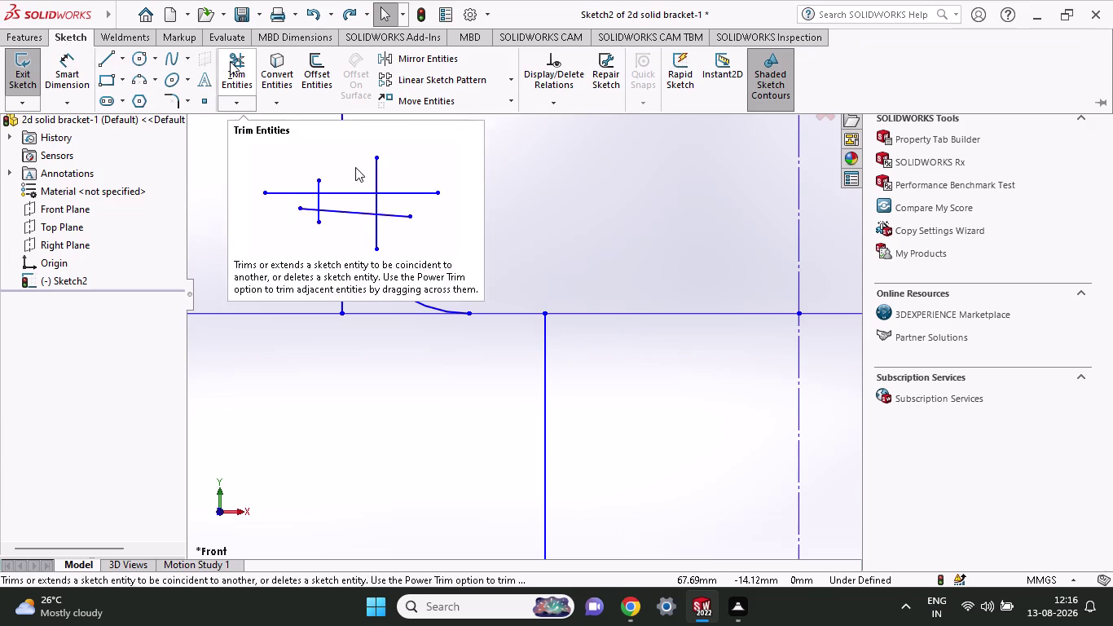
click(341, 275)
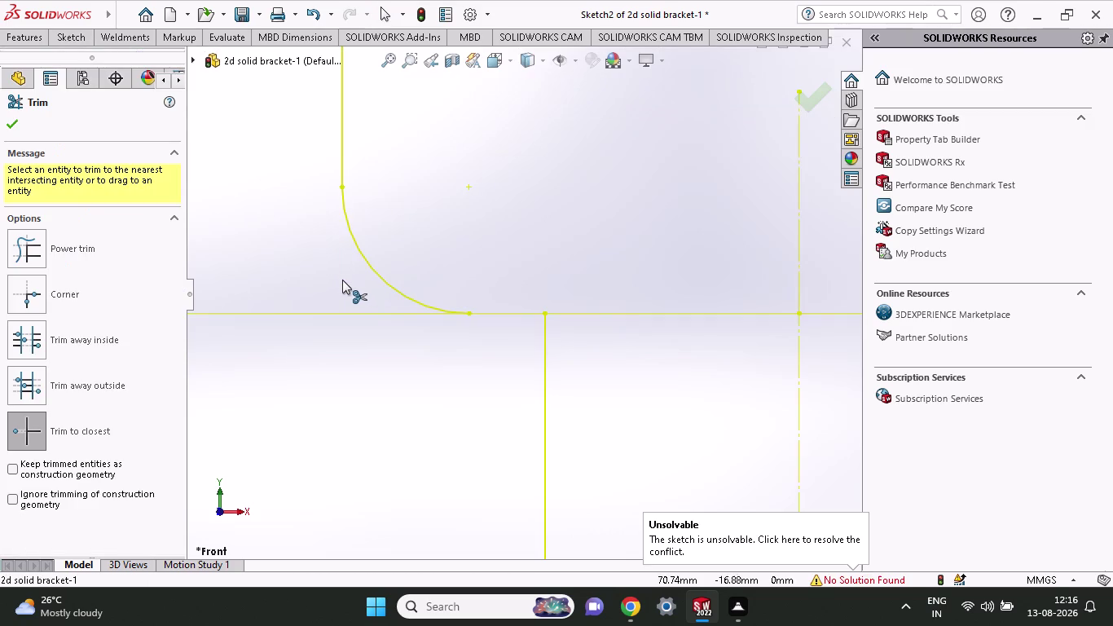
scroll(up, 3)
scroll(up, 3)
scroll(up, 3)
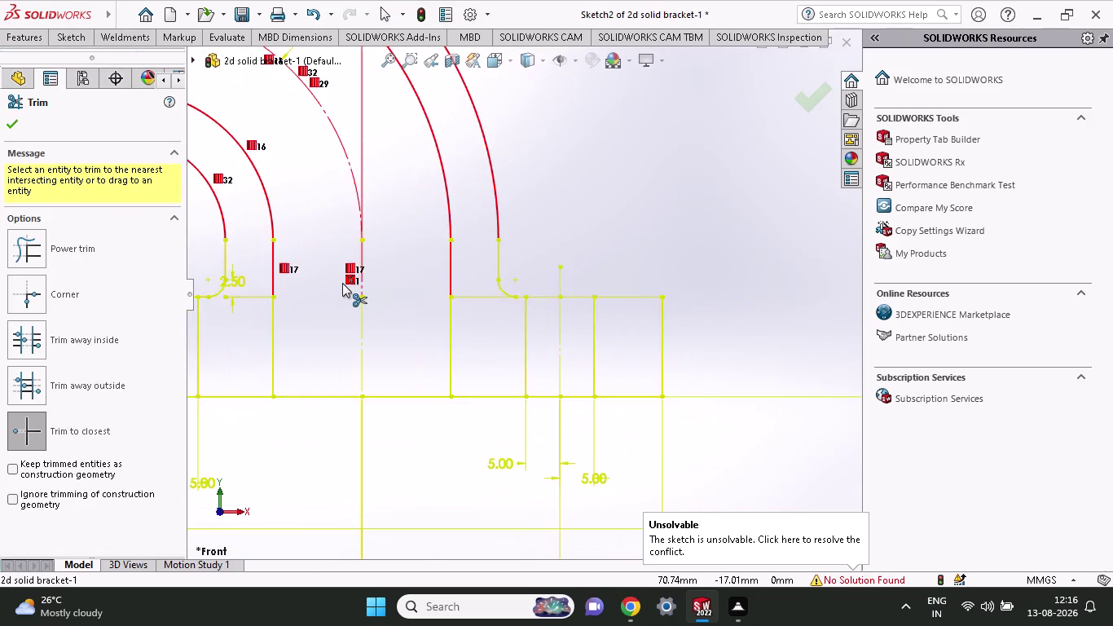
scroll(up, 3)
Draw a trial short line from the fillet end, then undo it.
click(76, 38)
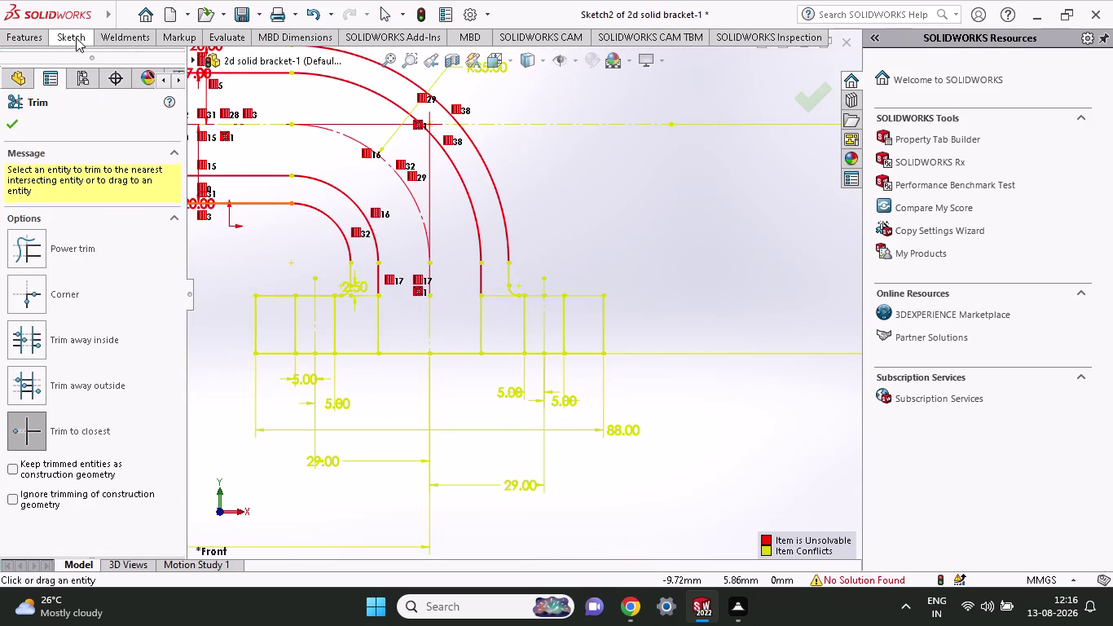
click(100, 55)
scroll(down, 3)
scroll(down, 3)
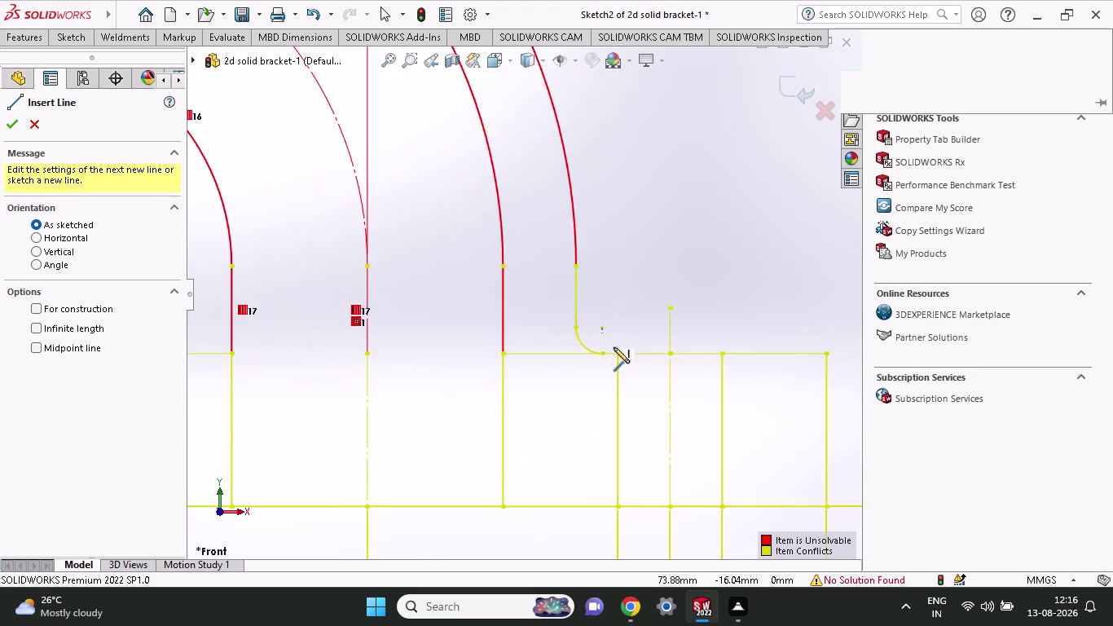
click(591, 357)
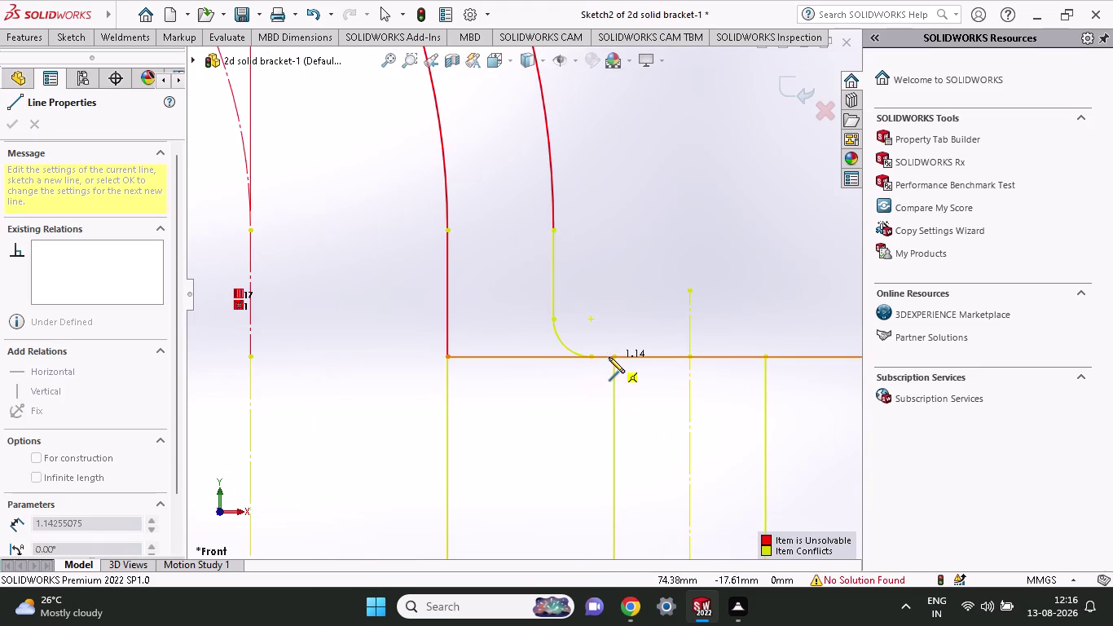
click(608, 357)
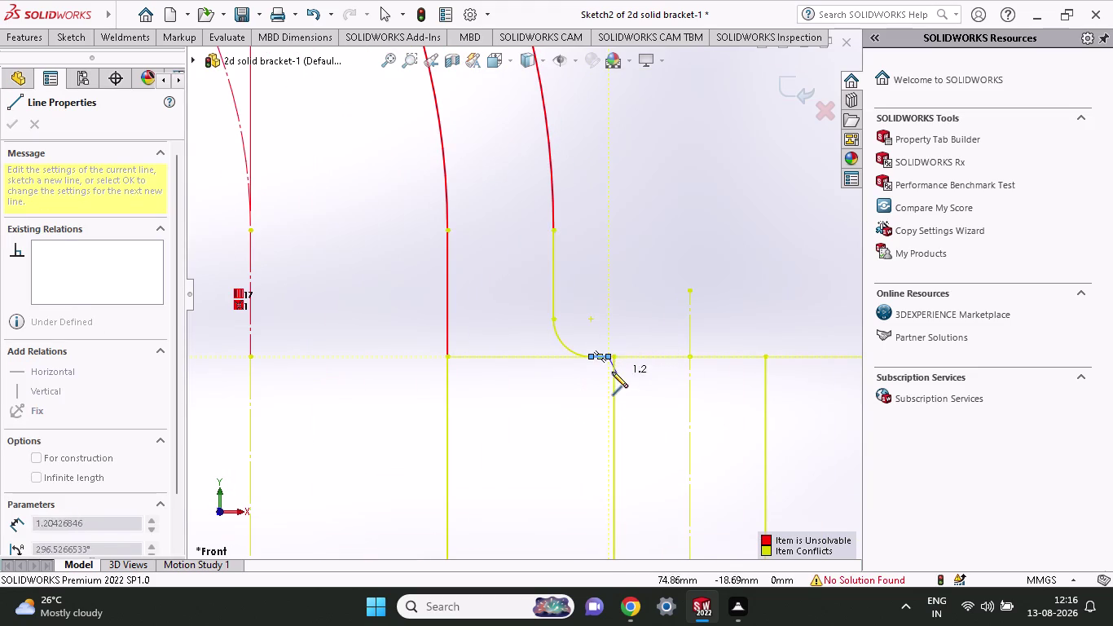
key(ctrl+z)
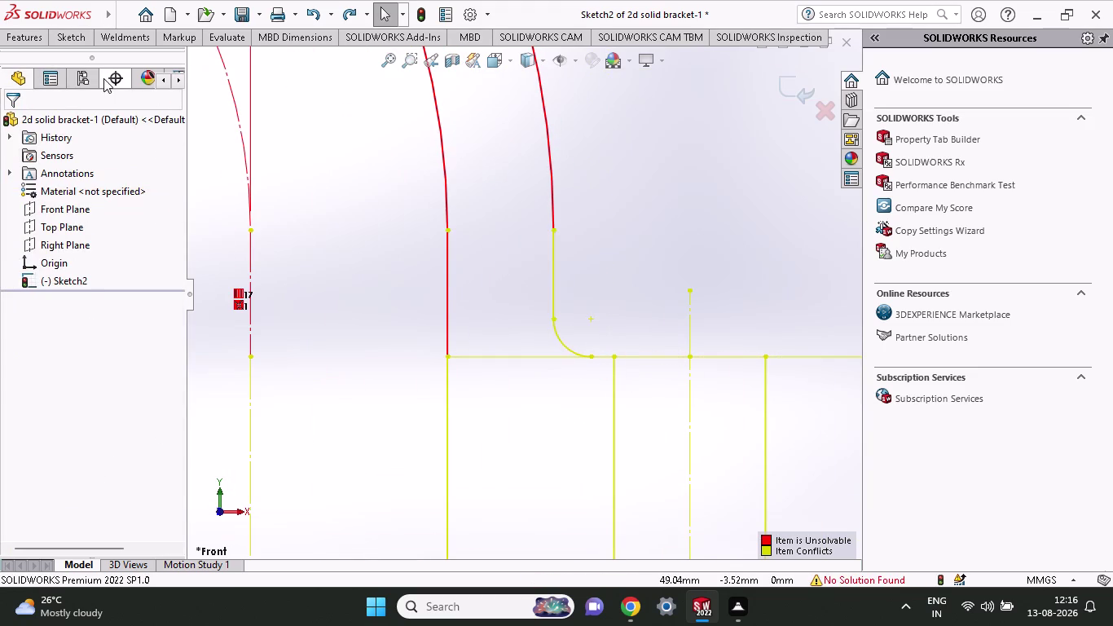
Draw a short horizontal line from the fillet's lower end to the vertical line.
click(71, 42)
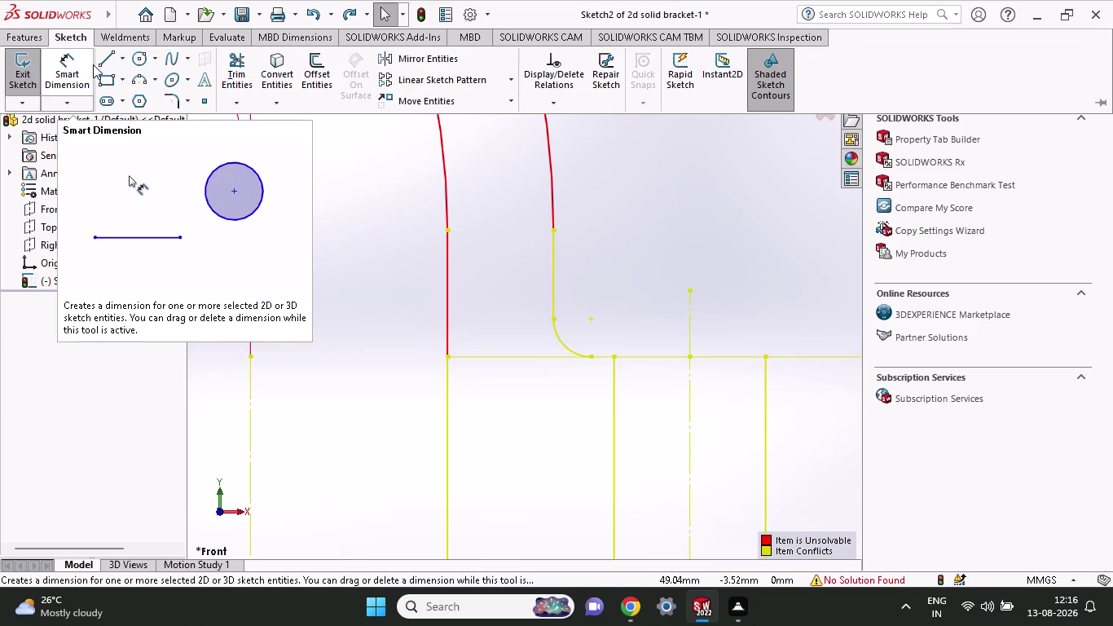
click(113, 66)
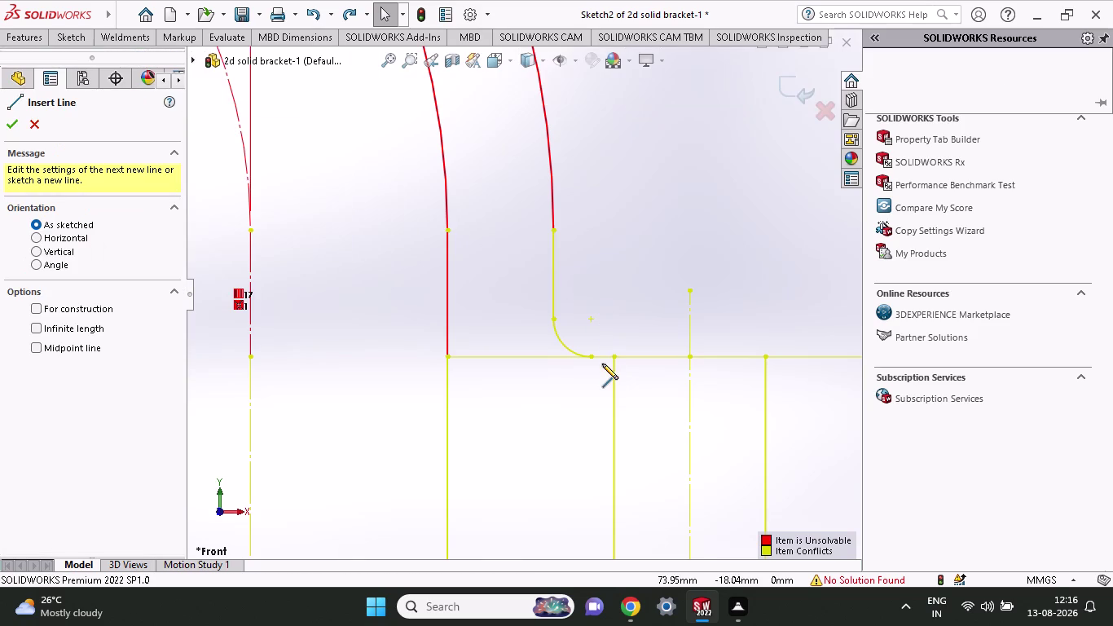
click(595, 359)
click(611, 356)
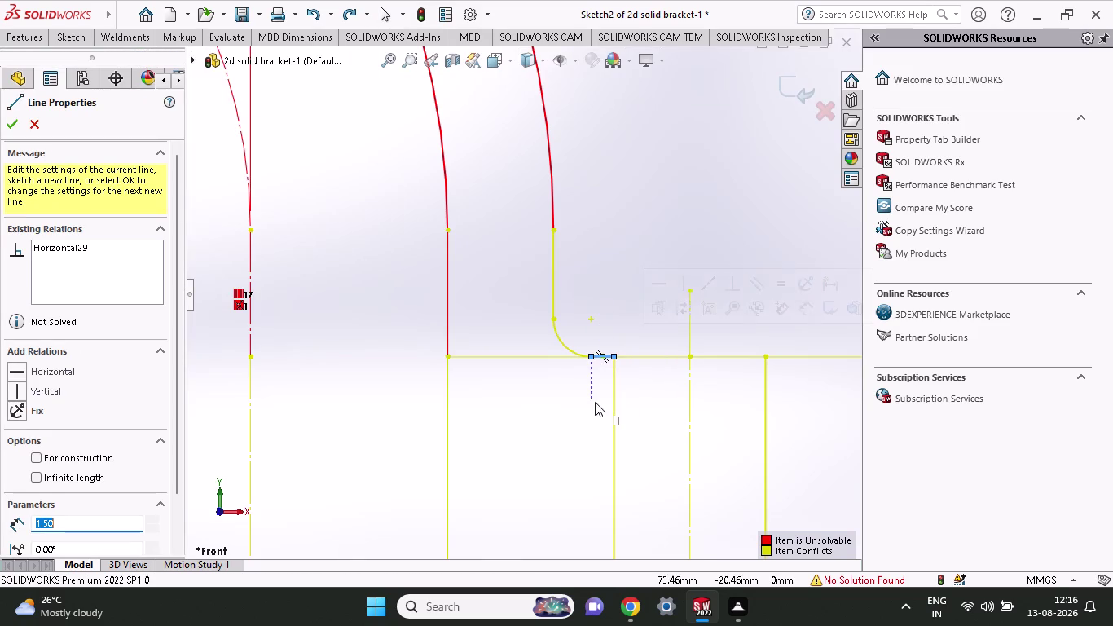
key(grave)
key(Escape)
Box-select the entire bracket sketch.
scroll(up, 3)
scroll(up, 3)
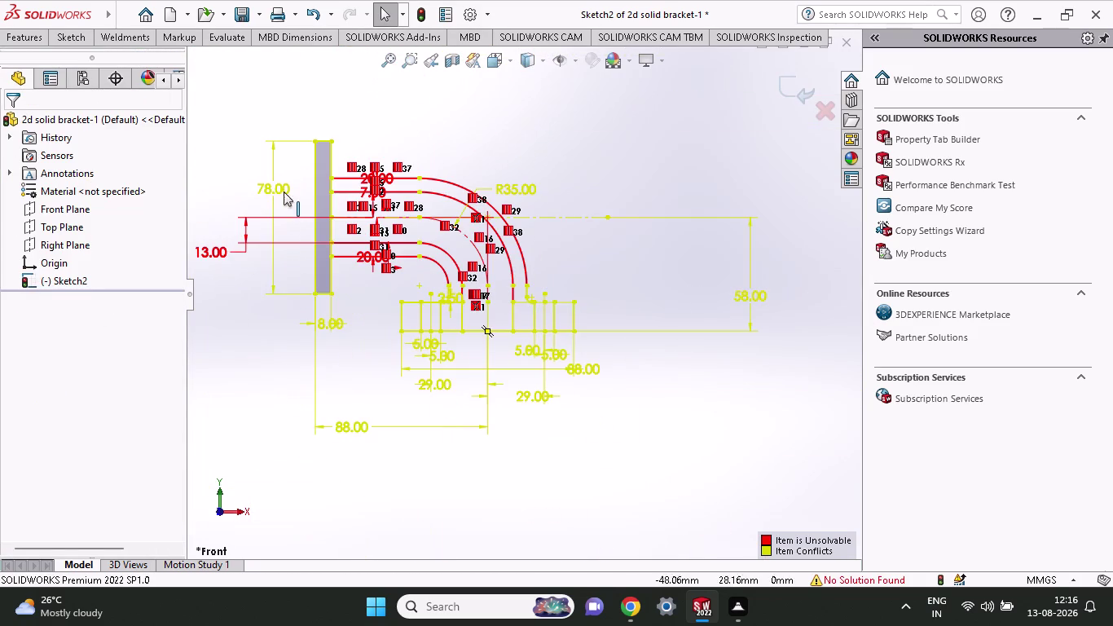
drag(274, 89, 680, 503)
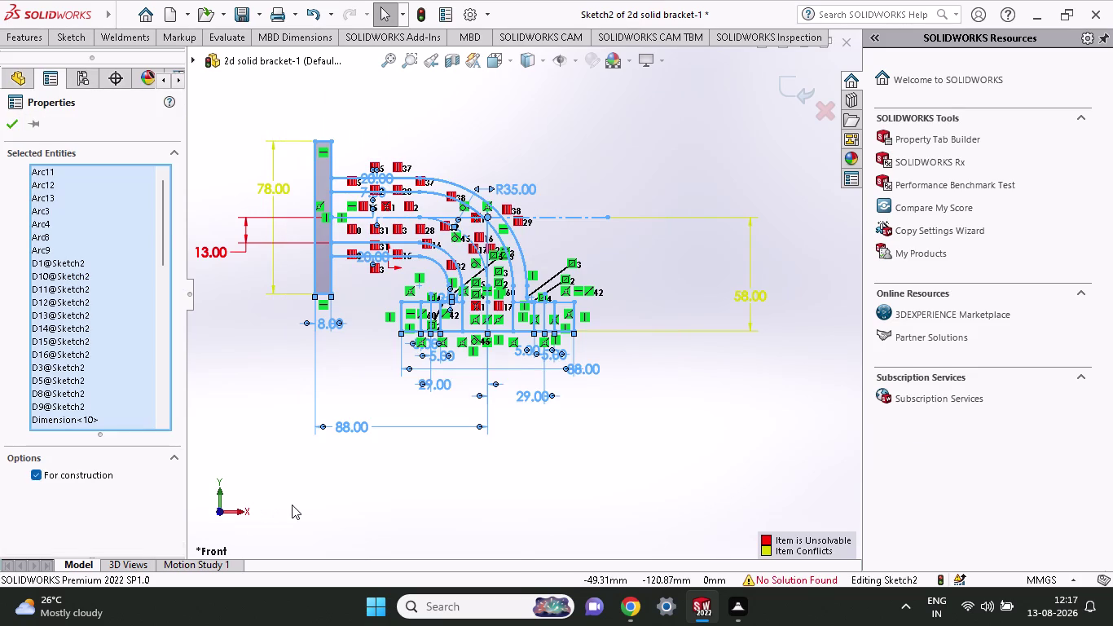
Review the conflicting relations in Display/Delete Relations, then close the list.
right_click(292, 504)
click(343, 471)
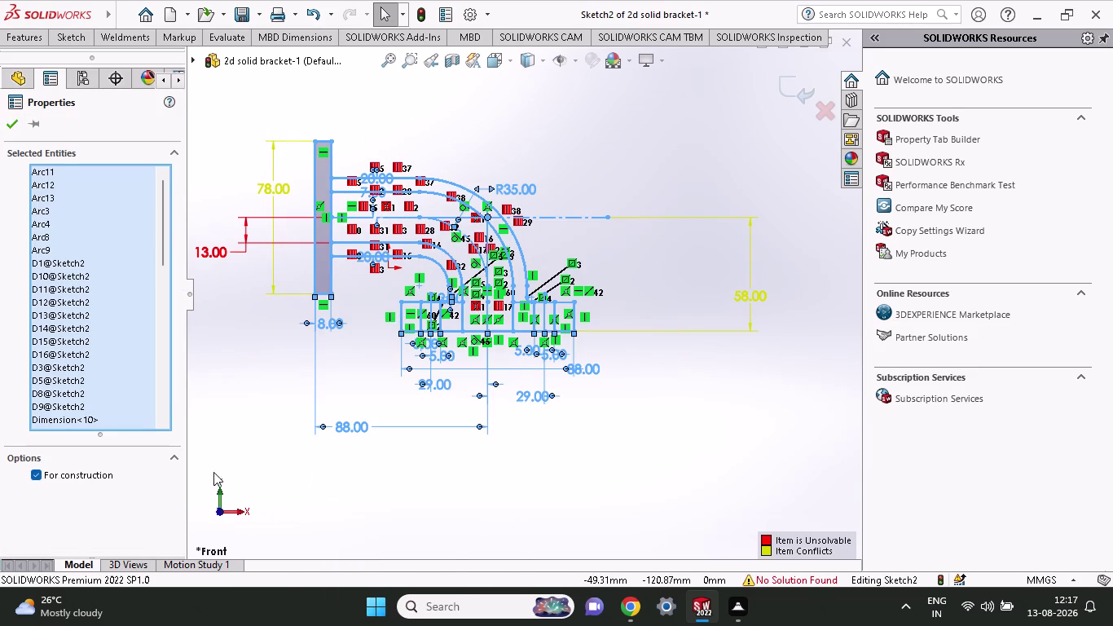
click(39, 382)
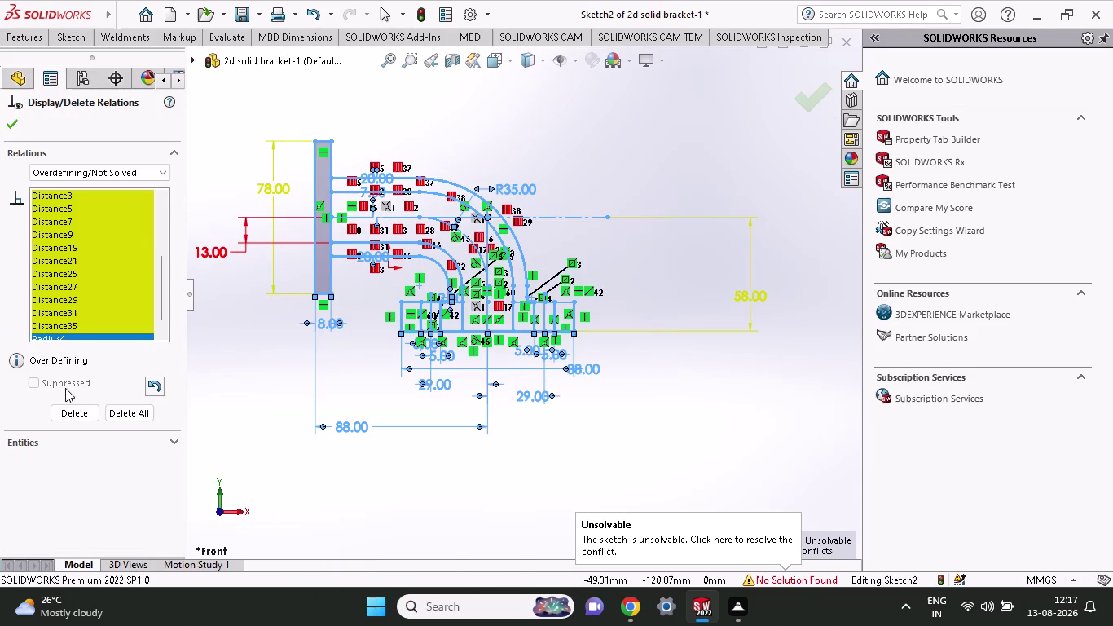
click(6, 131)
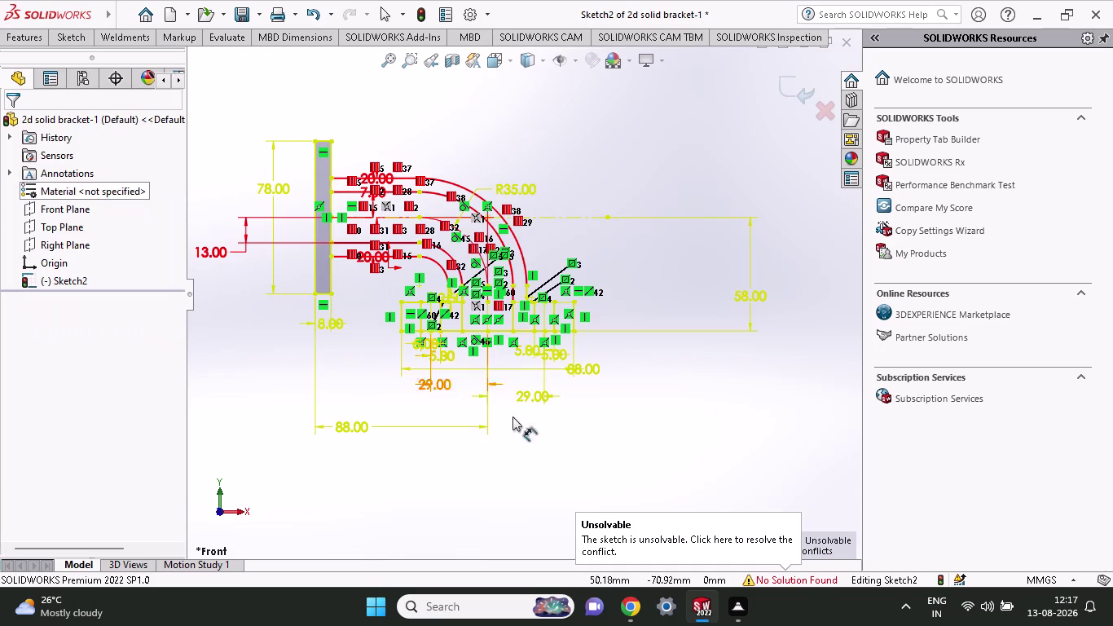
Undo three times to clear the sketch conflicts.
key(ctrl+z)
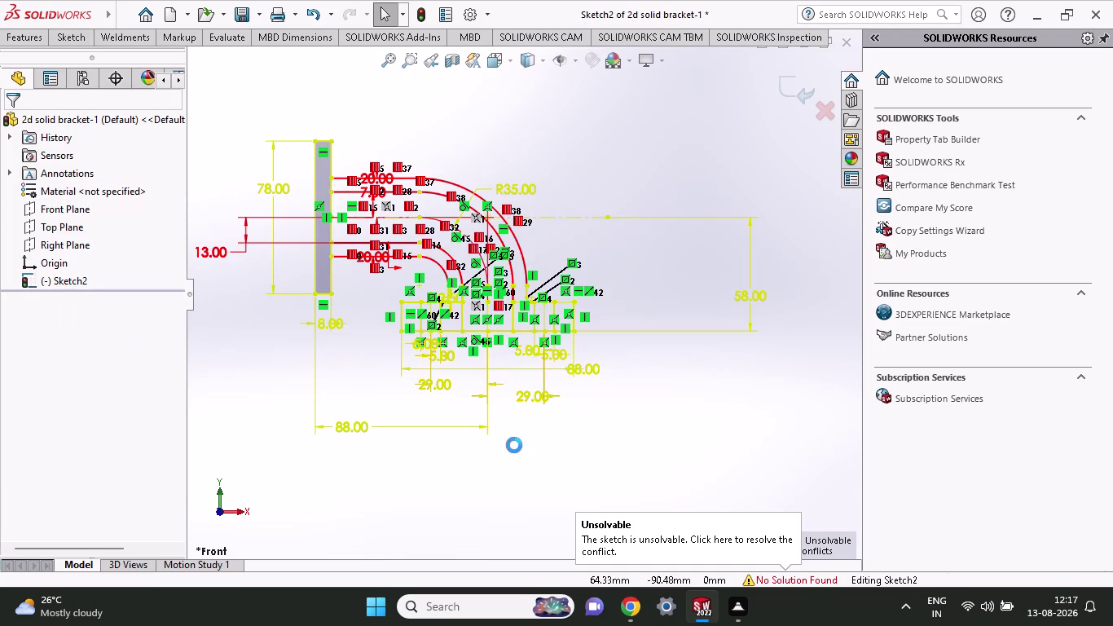
key(ctrl+z)
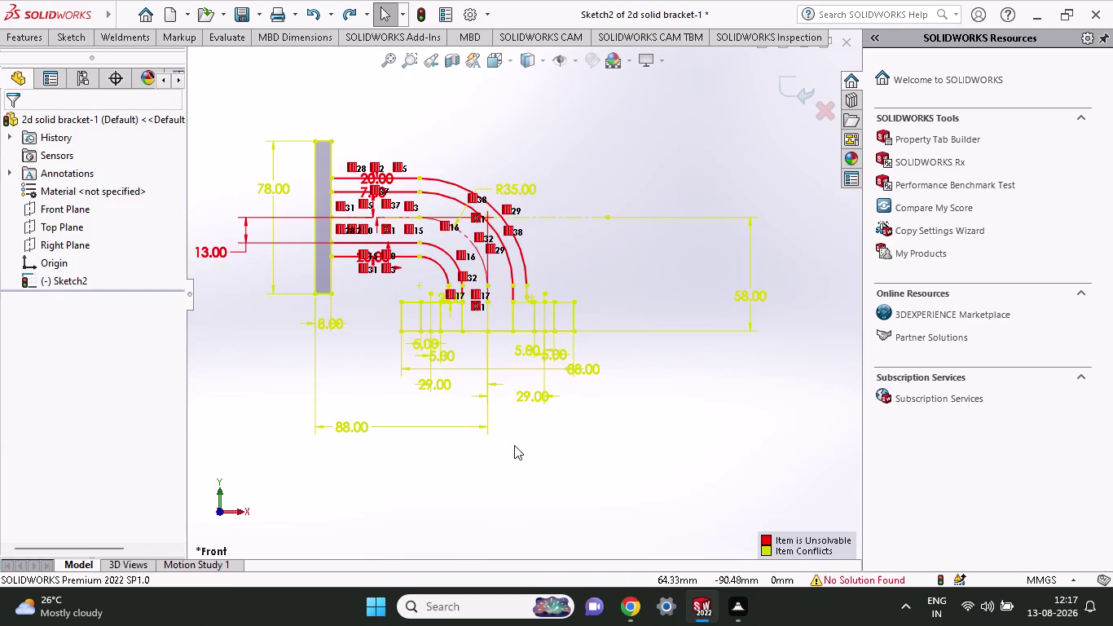
key(ctrl+z)
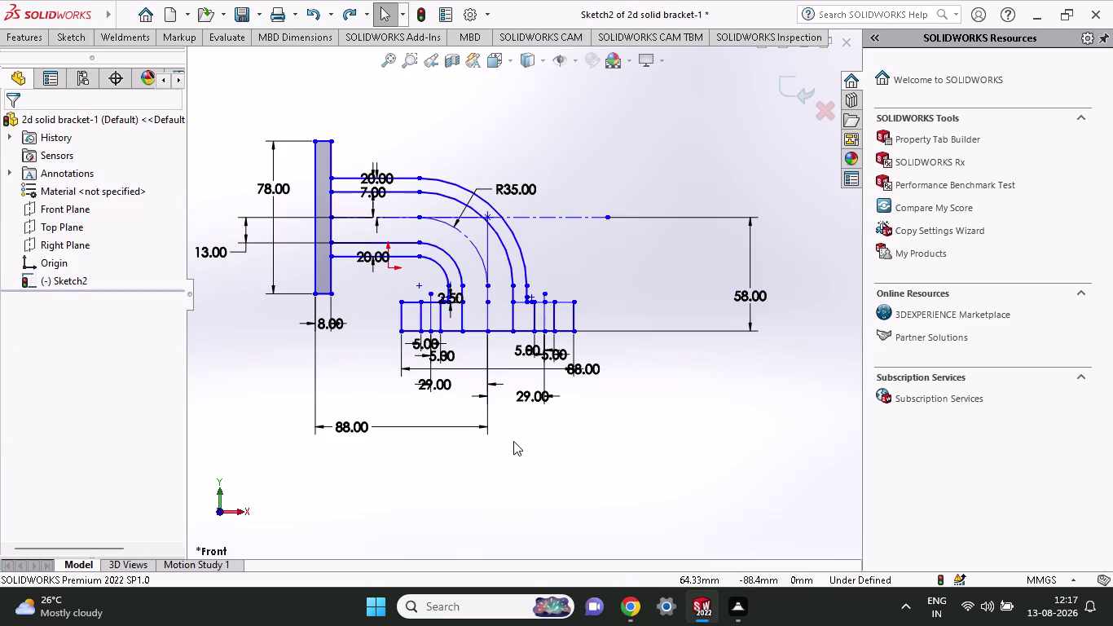
Delete the short vertical line above the fillet.
scroll(down, 3)
scroll(down, 3)
scroll(down, 3)
scroll(down, 3)
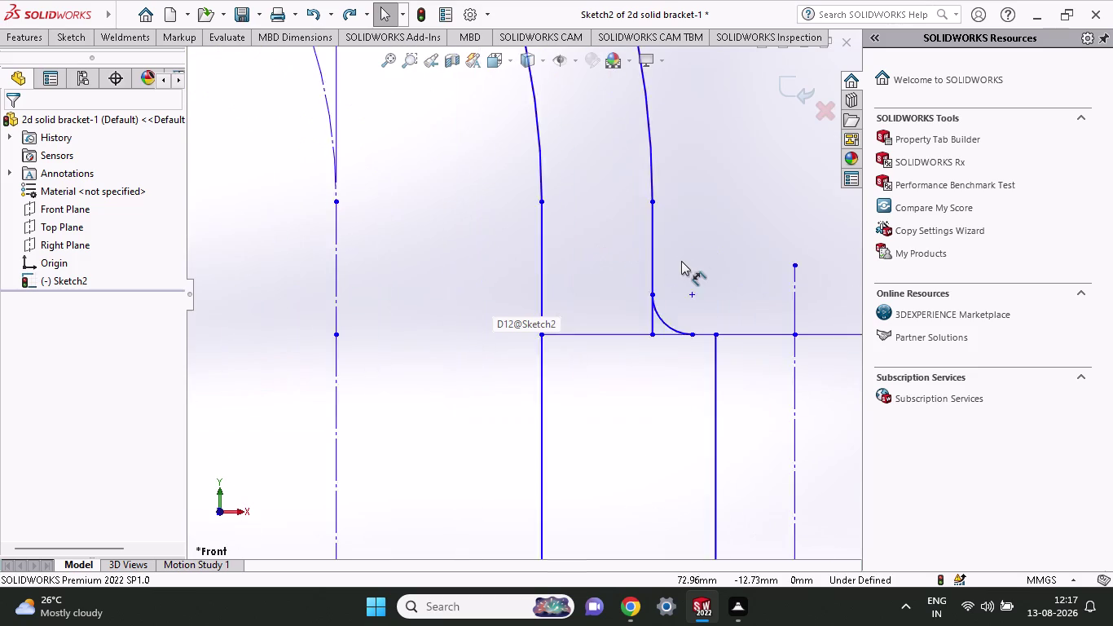
scroll(down, 3)
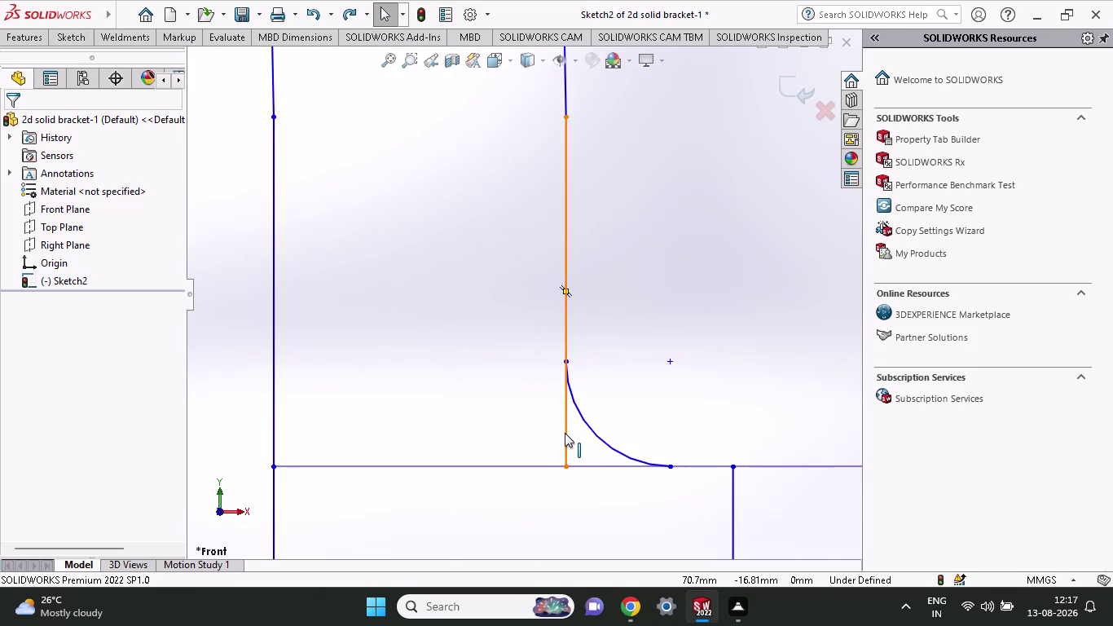
click(565, 433)
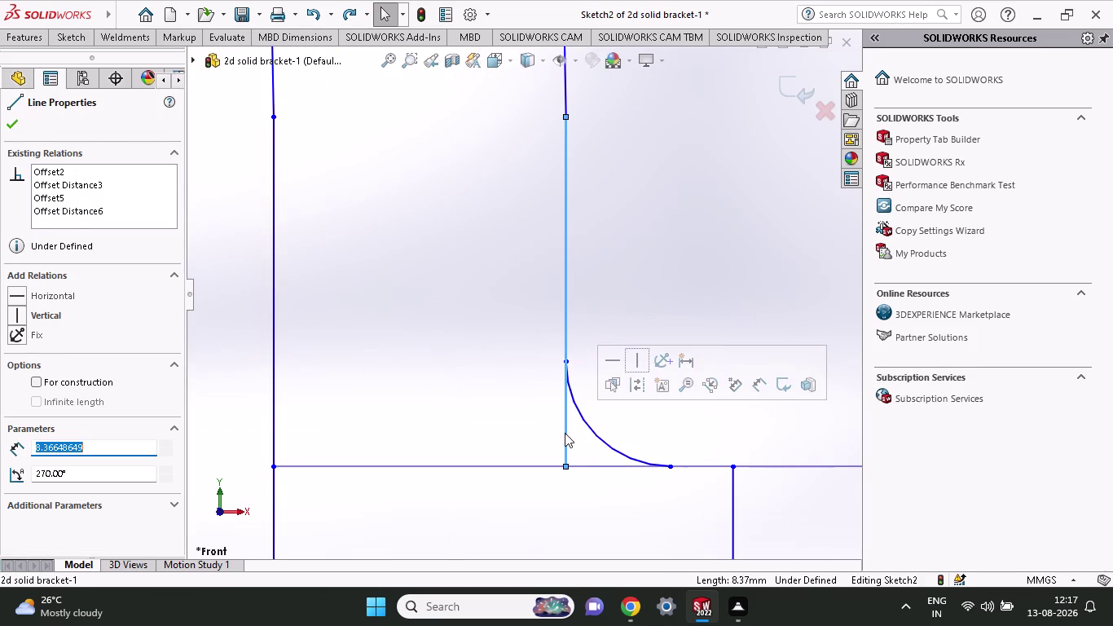
key(Delete)
Draw a vertical line from the arm's lower end down to the fillet's top.
scroll(up, 3)
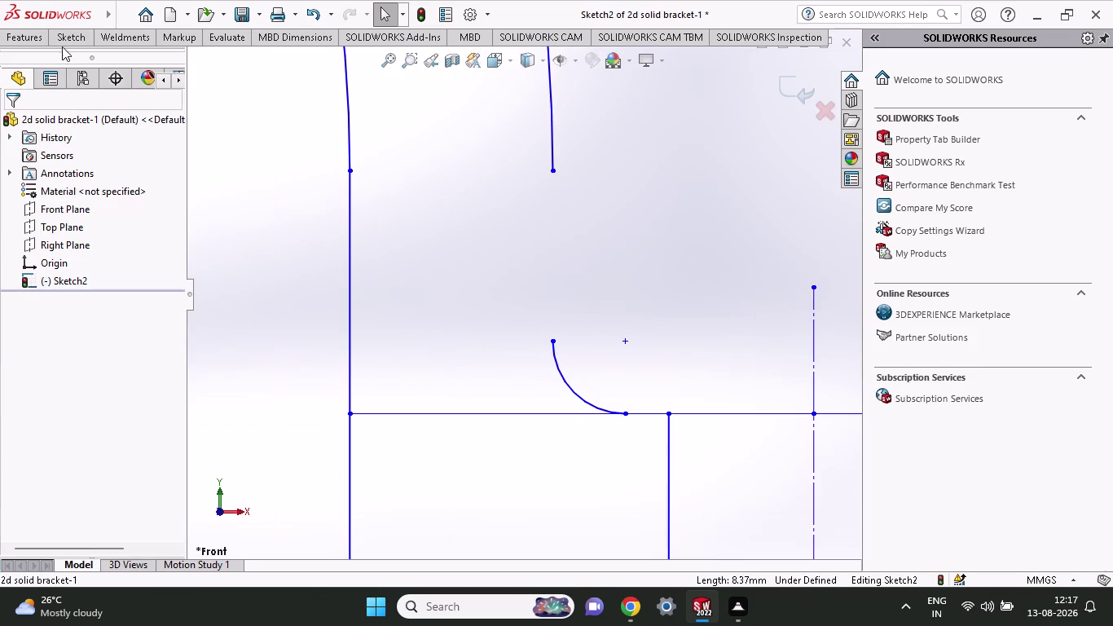
click(62, 46)
click(102, 63)
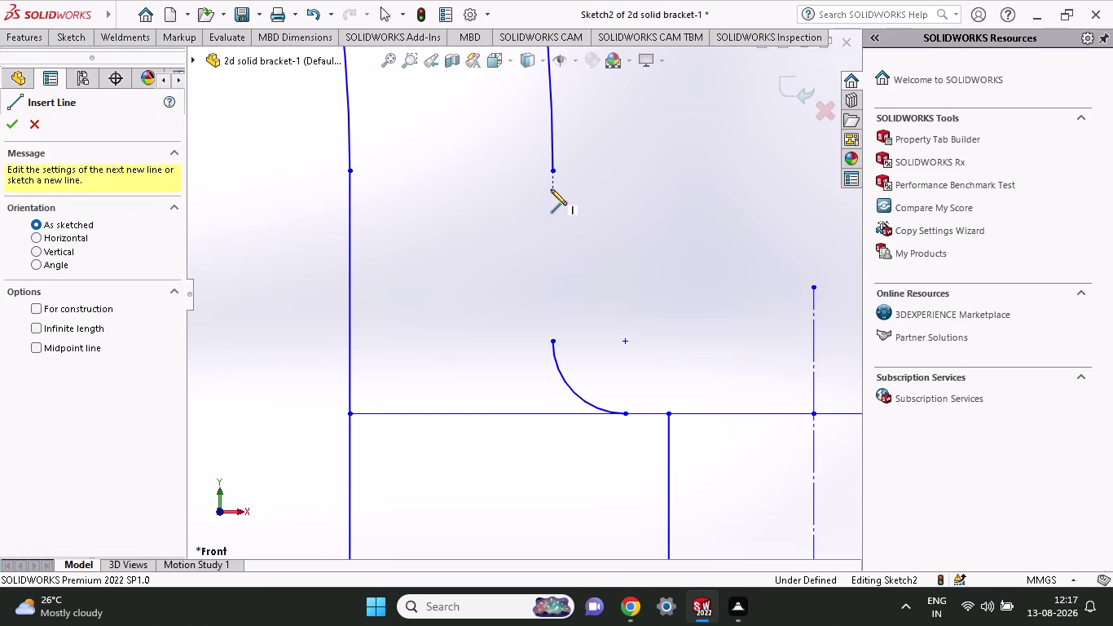
click(549, 170)
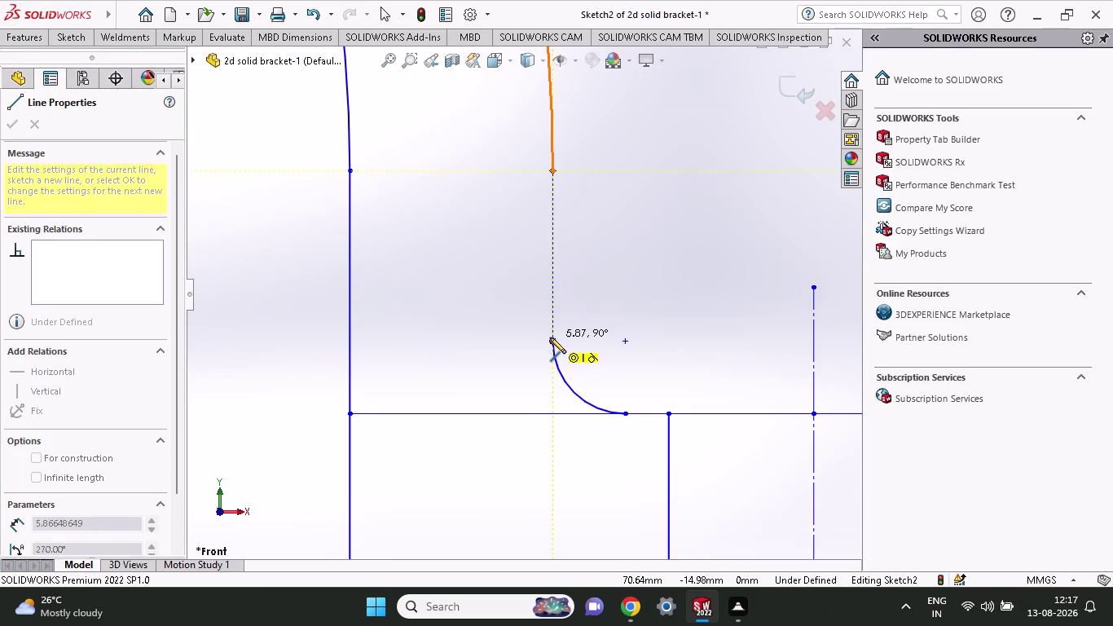
click(550, 337)
key(Escape)
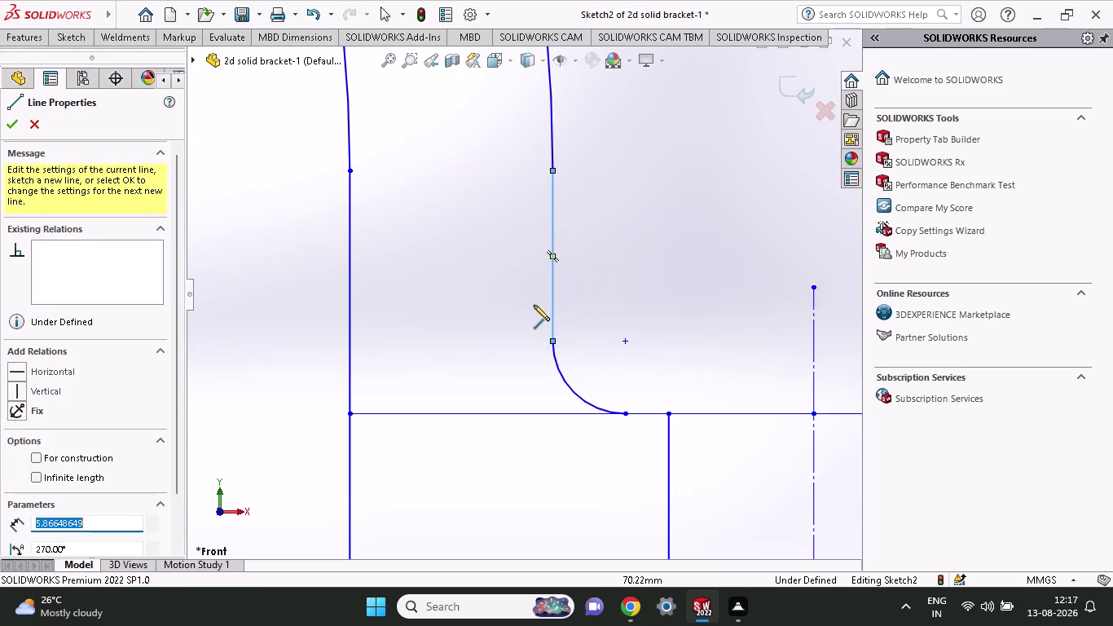
scroll(up, 3)
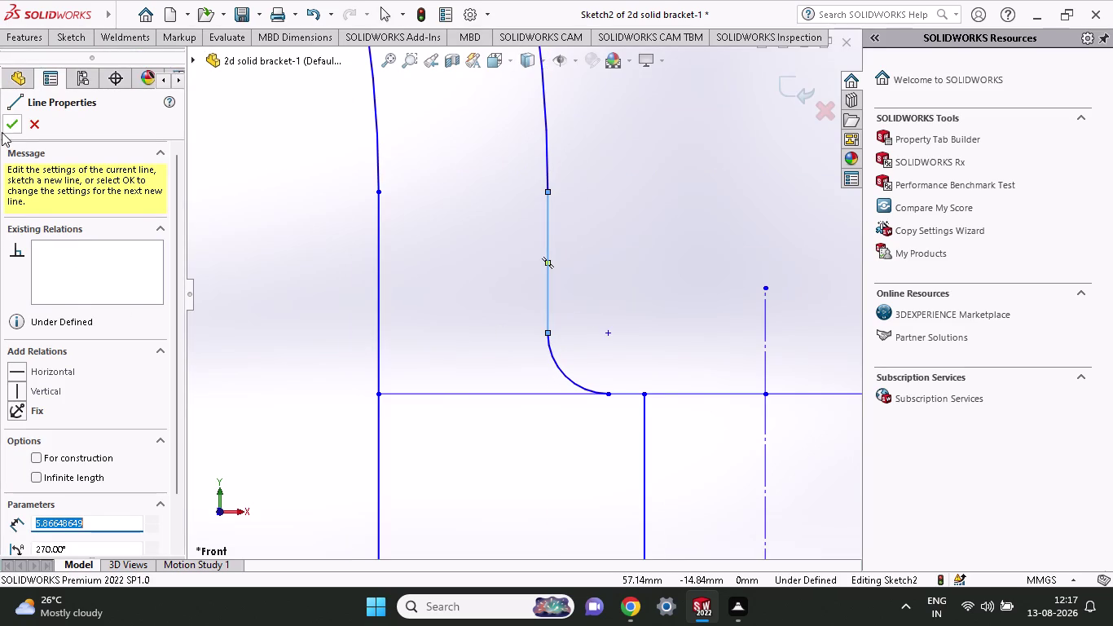
click(11, 119)
Draw a short horizontal line from the fillet's lower end to the nearby vertical line.
scroll(up, 3)
scroll(up, 3)
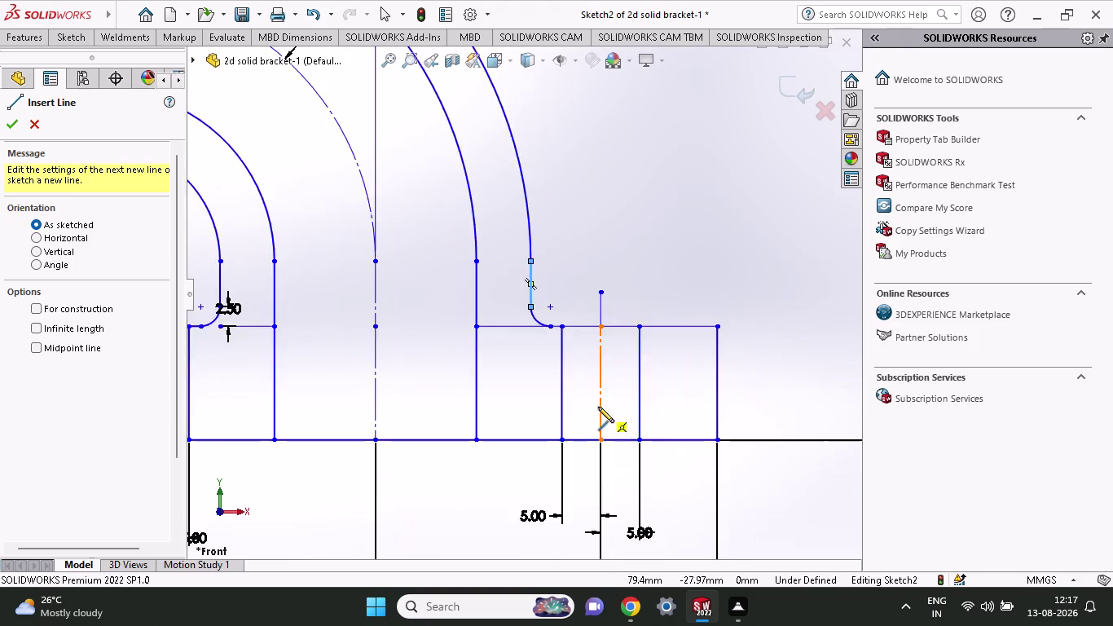
scroll(down, 3)
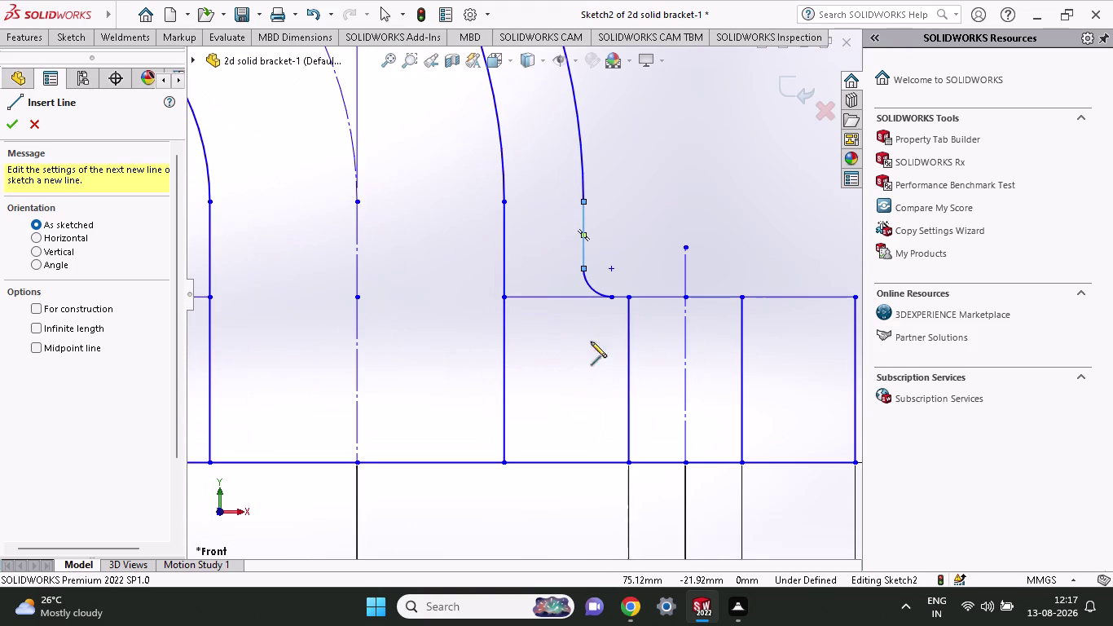
click(10, 122)
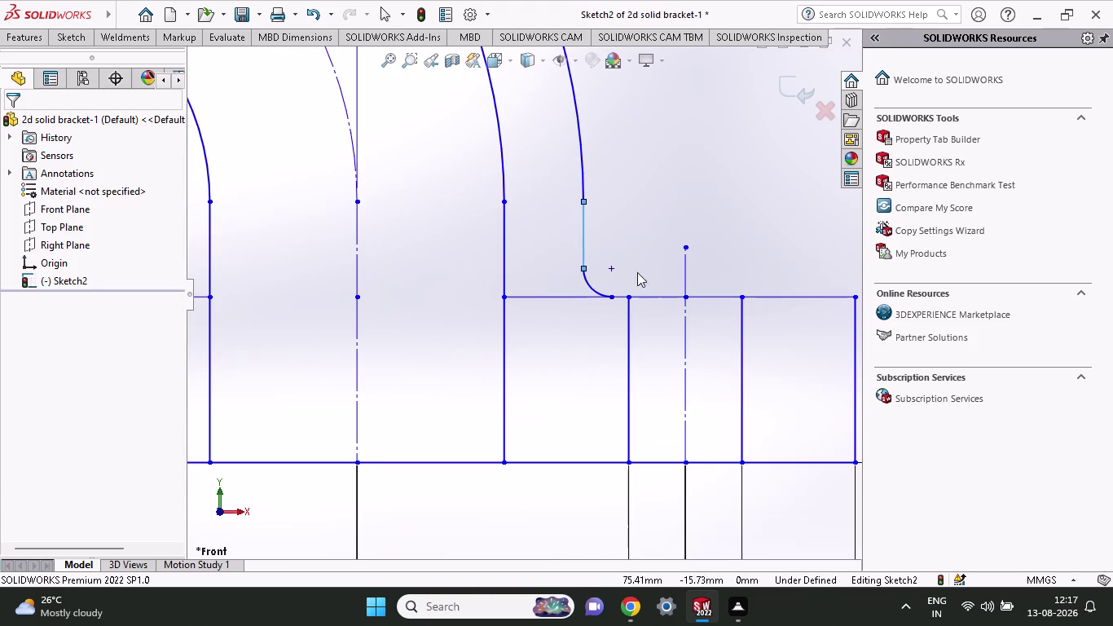
click(73, 32)
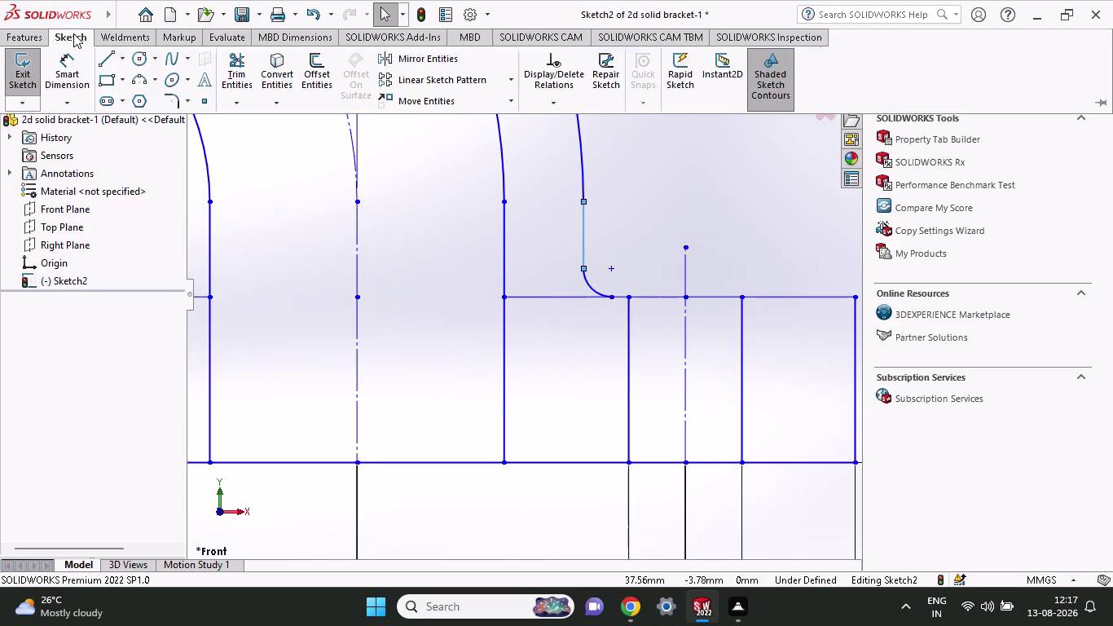
click(111, 58)
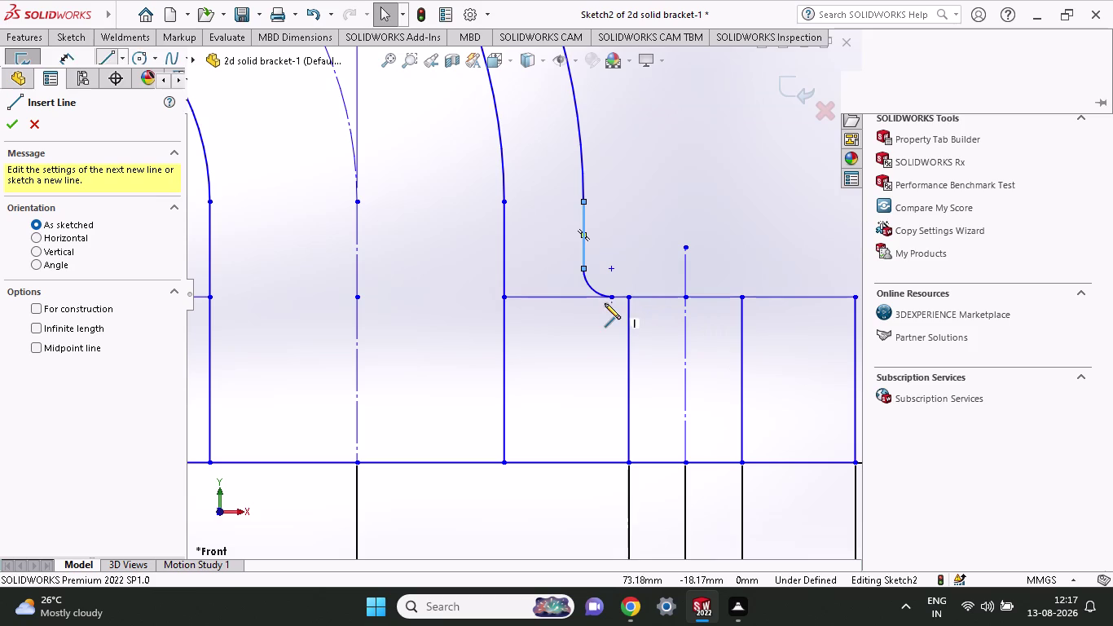
click(614, 296)
click(628, 299)
key(Escape)
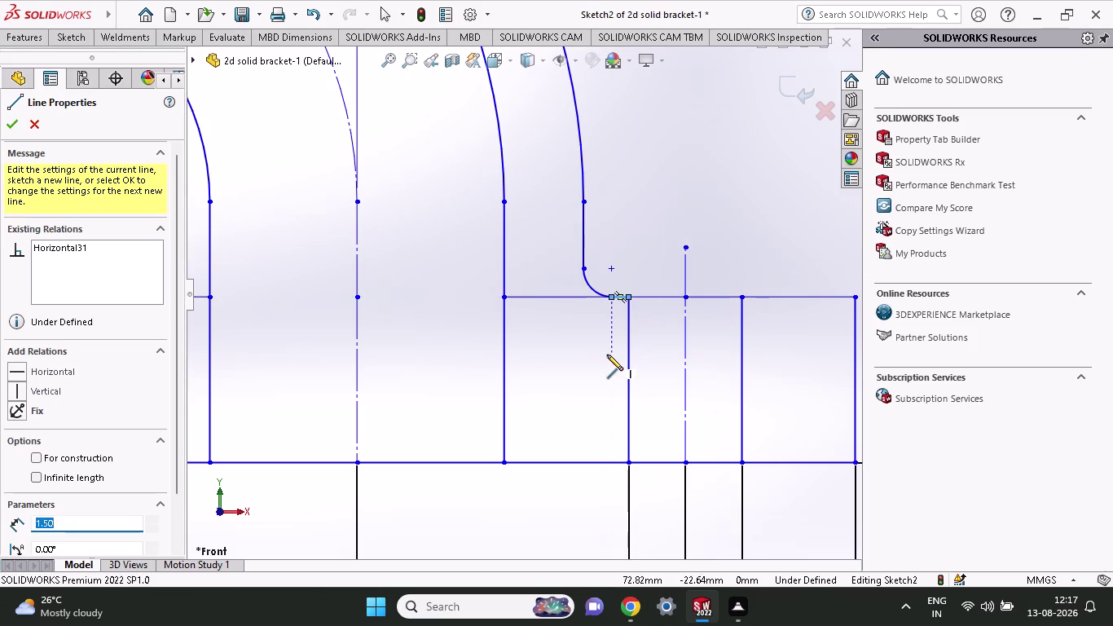
scroll(up, 3)
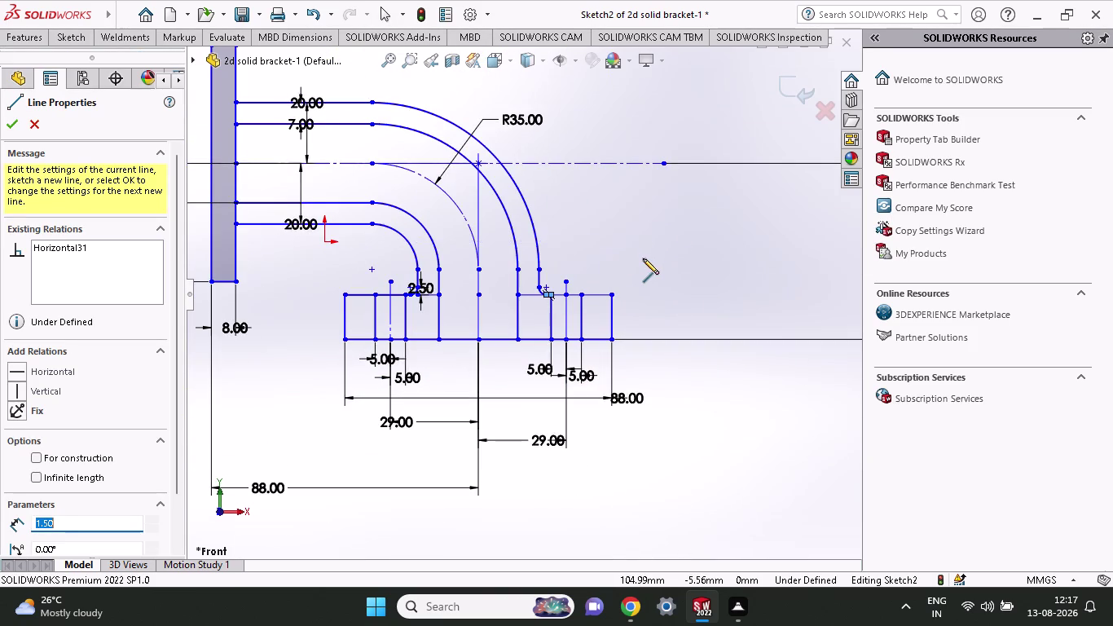
click(10, 125)
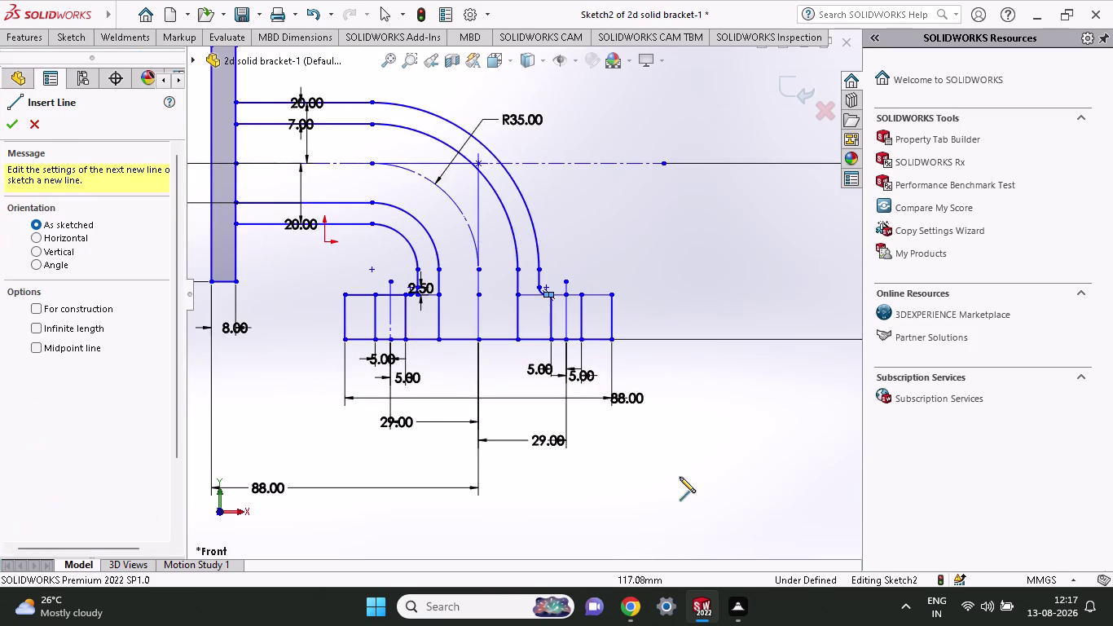
Sketch a short vertical line below the 29.00 base dimension.
scroll(up, 3)
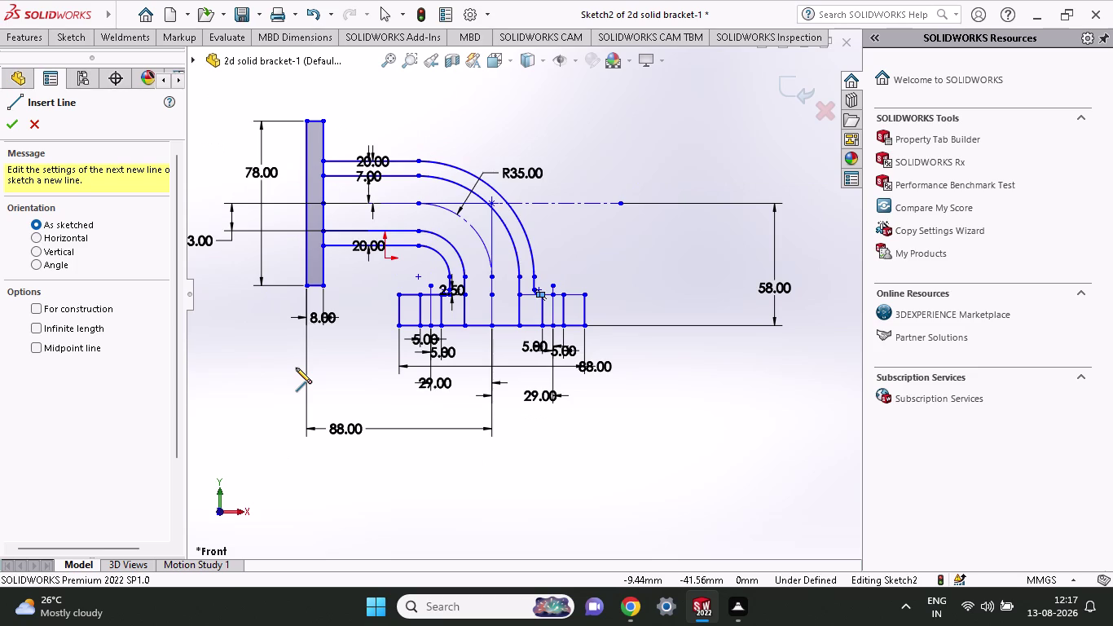
drag(436, 384, 436, 421)
drag(435, 421, 435, 439)
key(grave)
key(Escape)
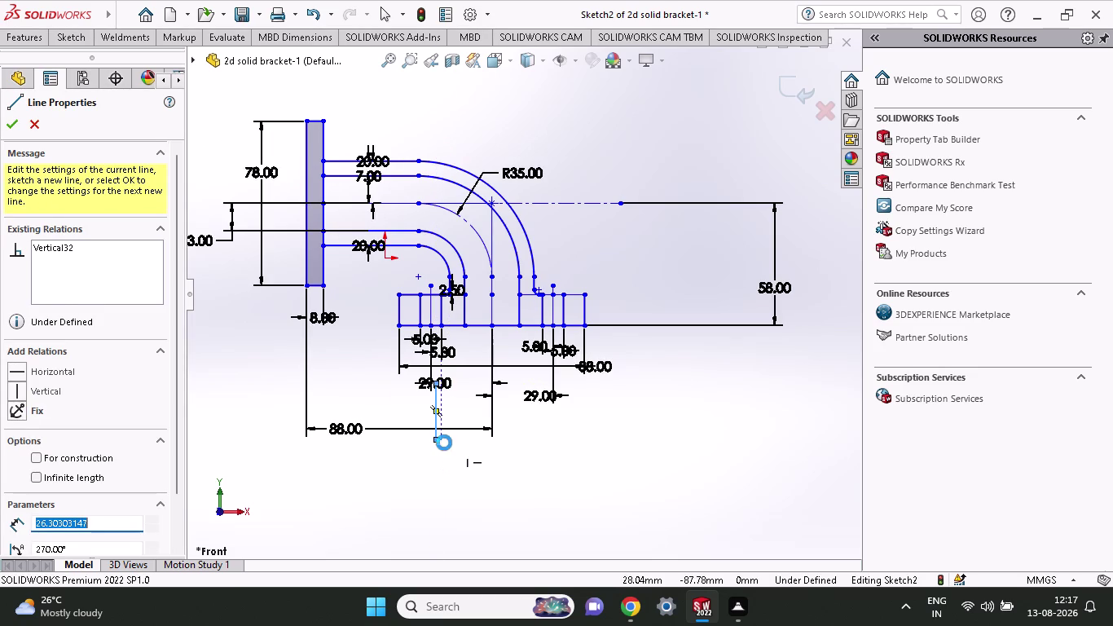
key(Escape)
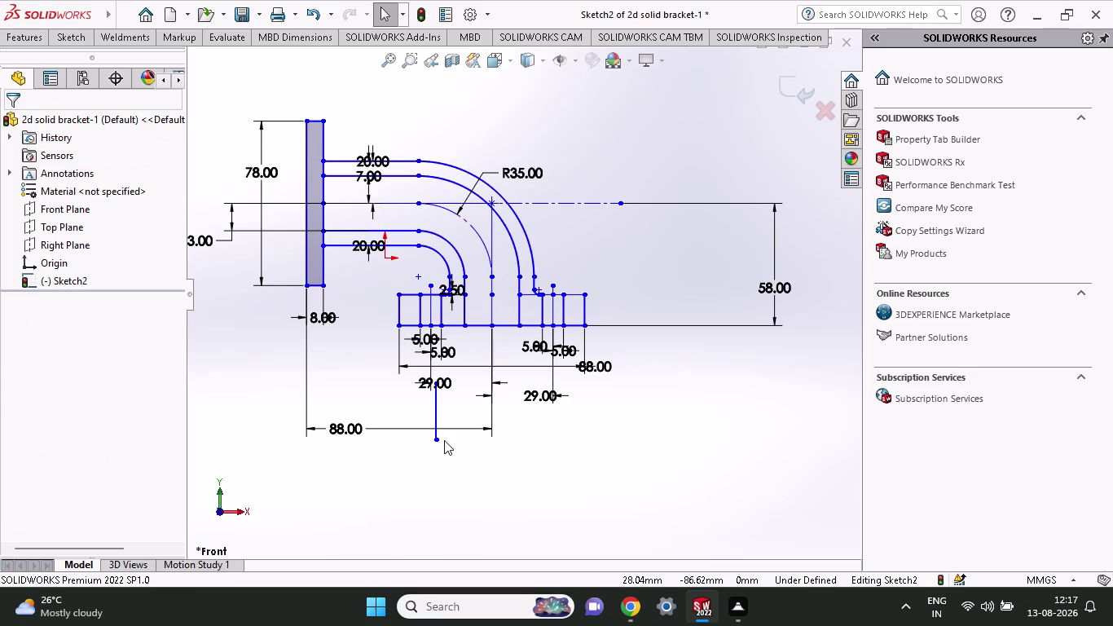
Undo the stray vertical line and move the 29.00 dimension below the sketch.
key(ctrl+z)
drag(444, 388, 446, 431)
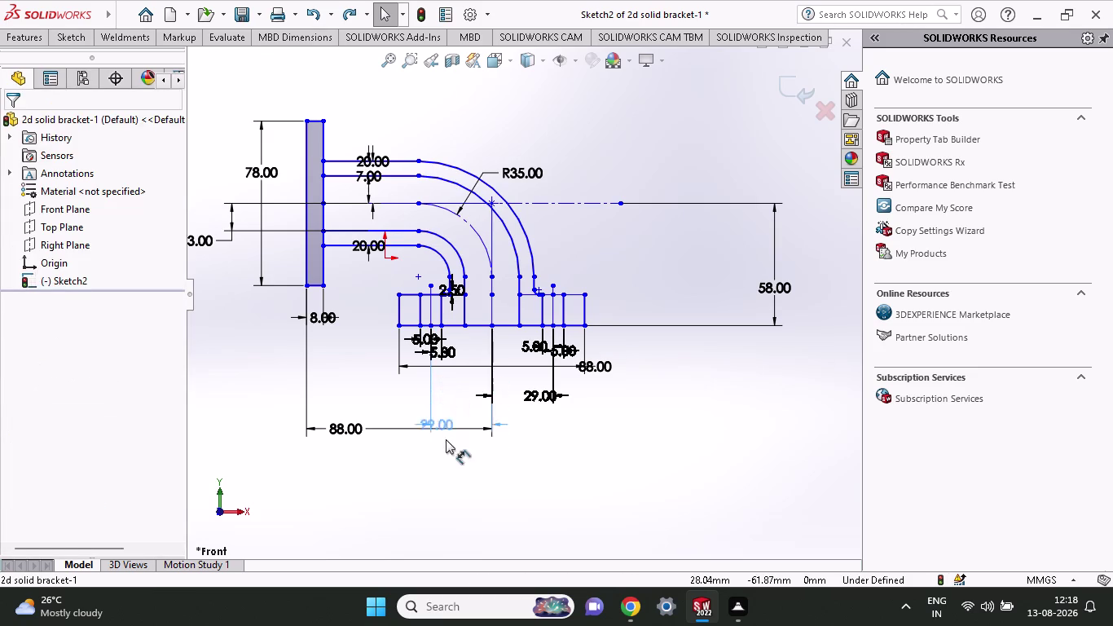
drag(446, 431, 446, 462)
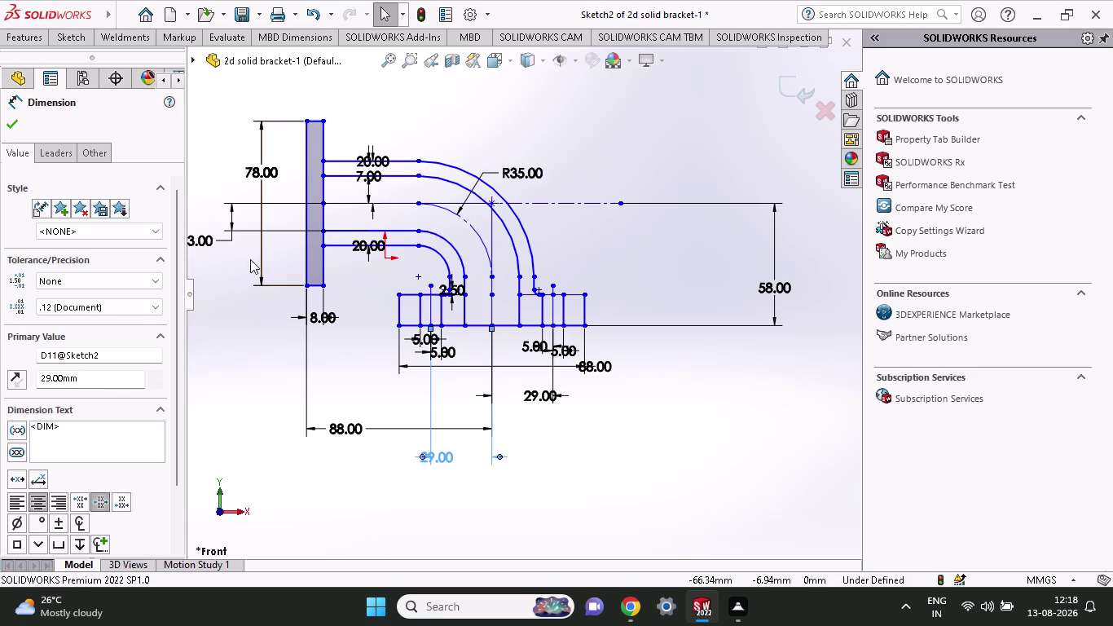
Move the 20.00 and 7.00 dimensions to the left of the plate.
drag(374, 160, 290, 152)
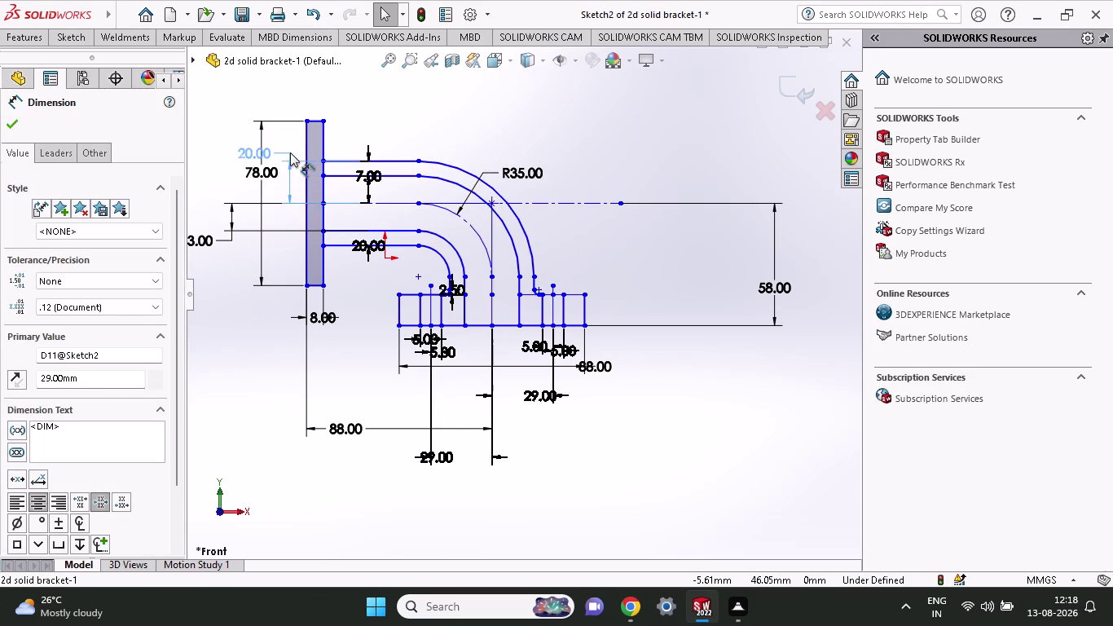
drag(290, 152, 286, 134)
drag(364, 177, 209, 176)
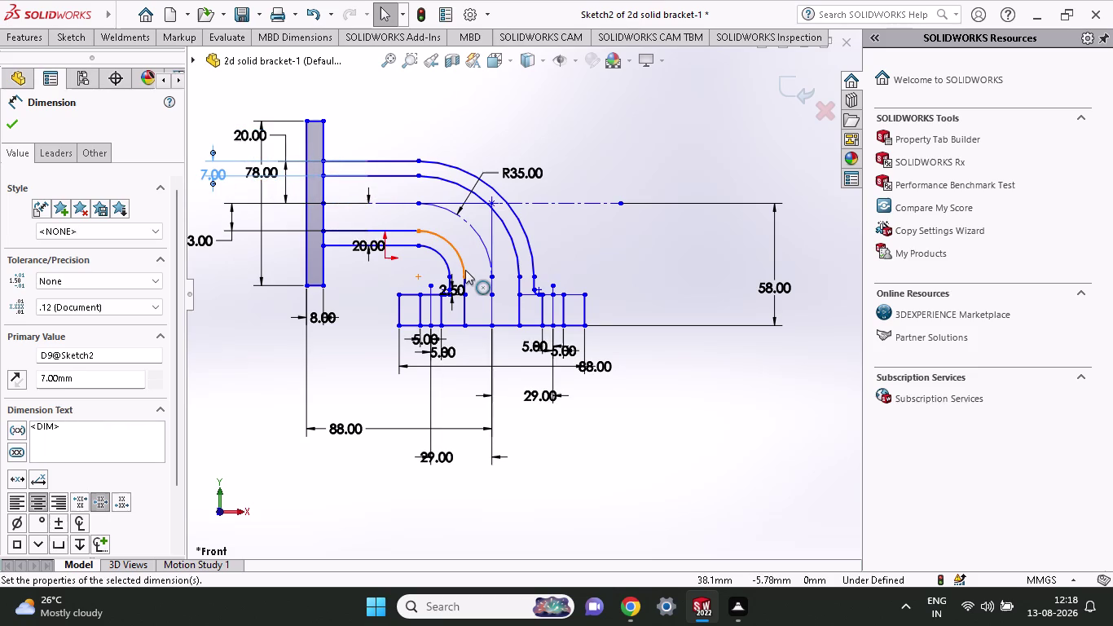
drag(368, 244, 245, 255)
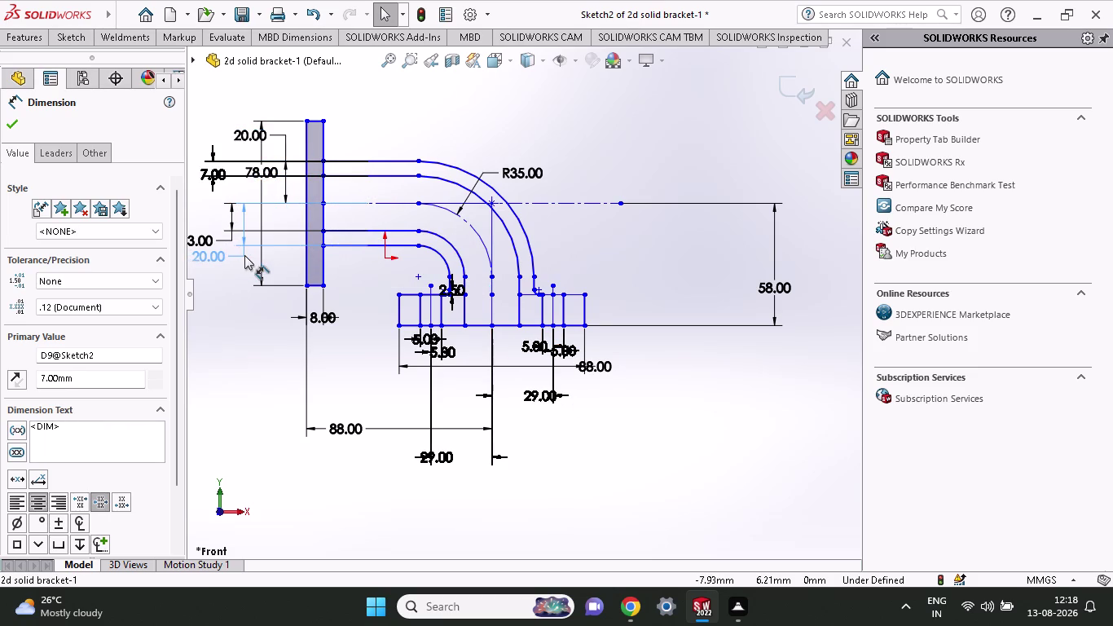
drag(244, 255, 247, 255)
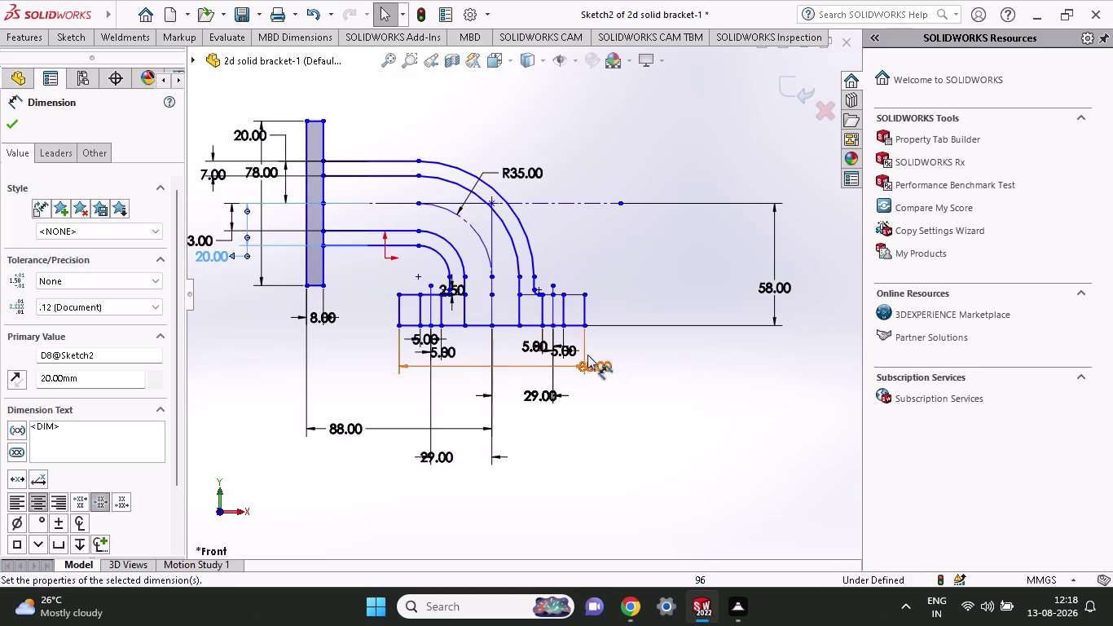
Move the 88.00, 5.00, 29.00 and 2.50 dimensions down below the base.
drag(559, 352, 564, 432)
drag(532, 348, 529, 477)
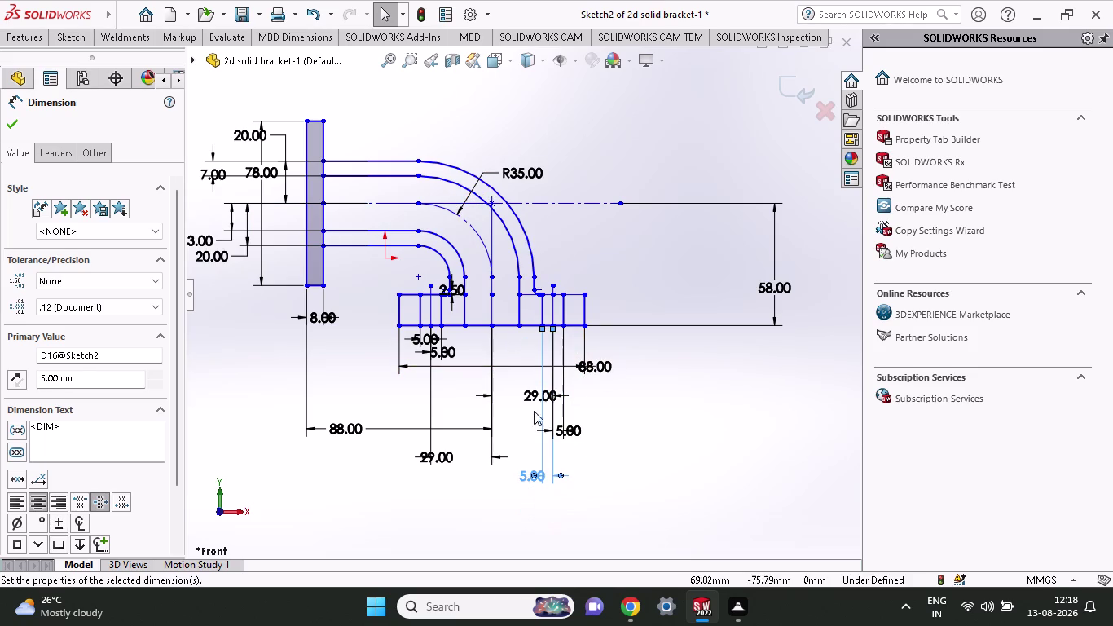
drag(536, 398, 531, 508)
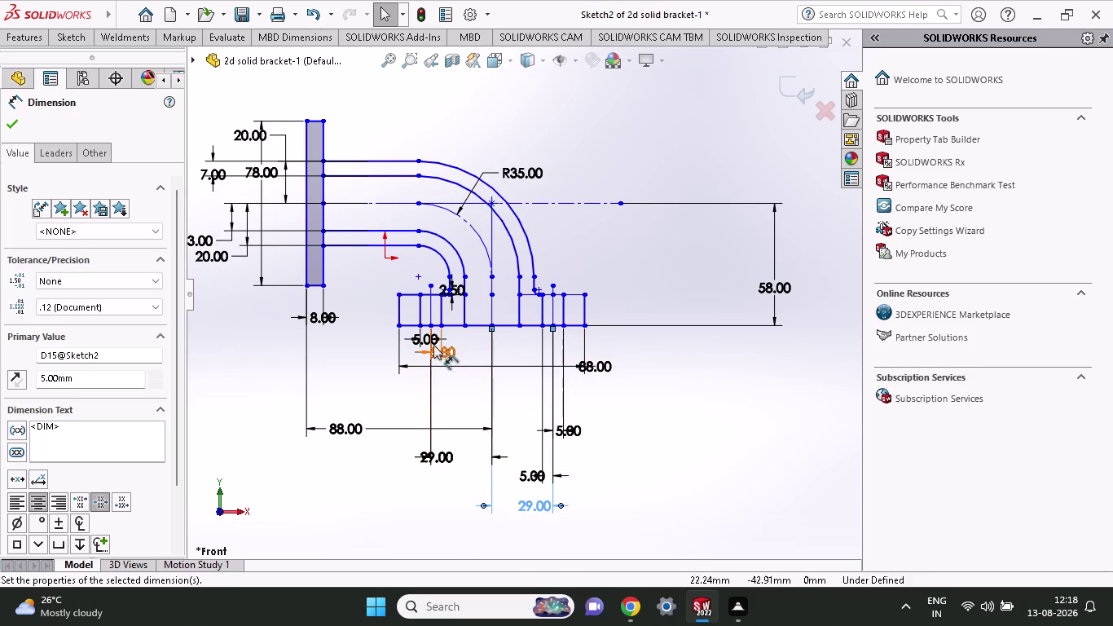
drag(440, 351, 443, 419)
drag(430, 343, 431, 397)
drag(453, 288, 460, 311)
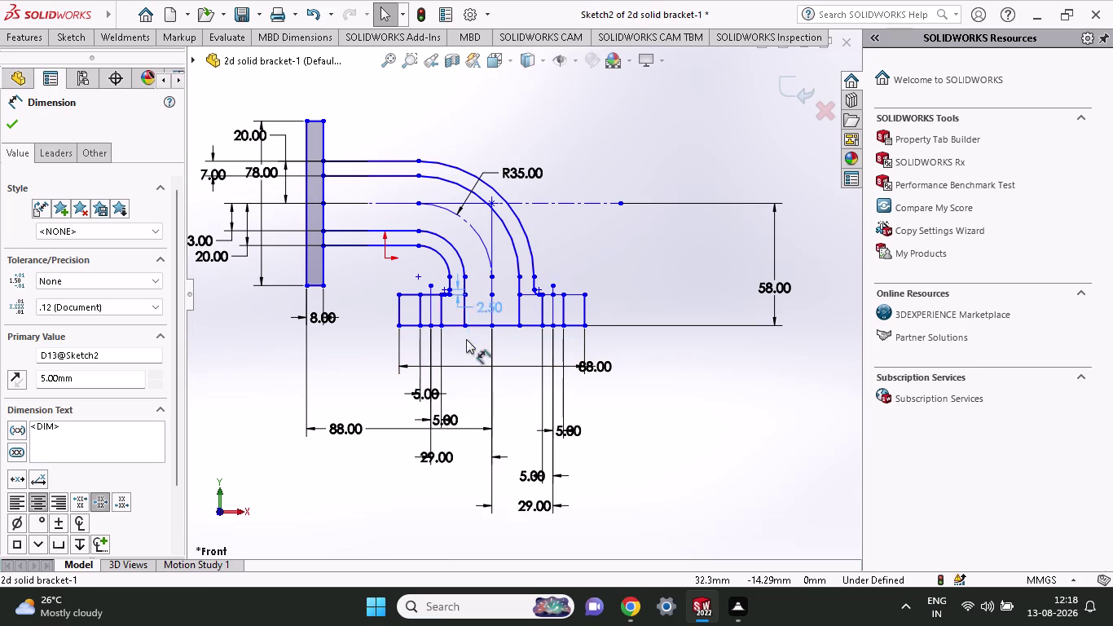
drag(460, 310, 474, 406)
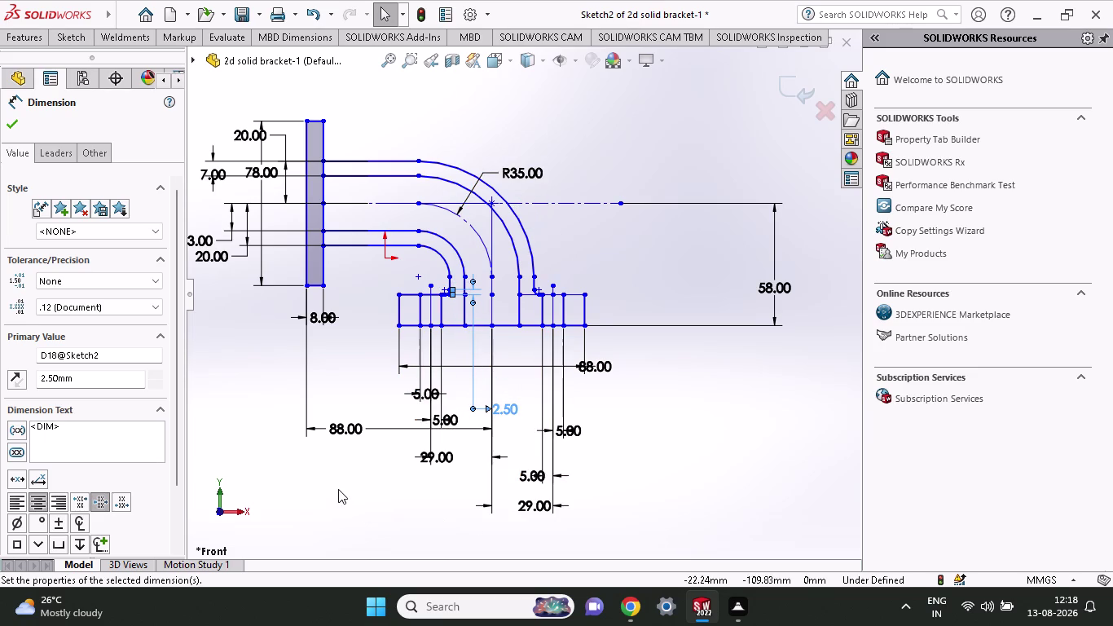
Zoom in and out to review the spread-out dimensions.
scroll(up, 3)
scroll(down, 3)
scroll(up, 3)
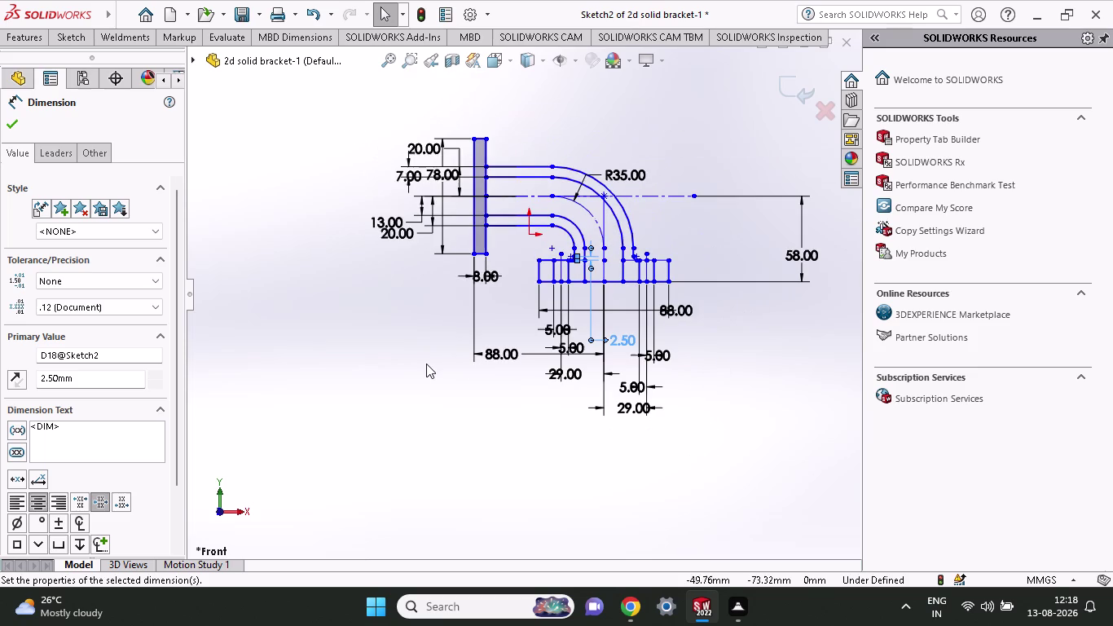
scroll(down, 3)
scroll(down, 3)
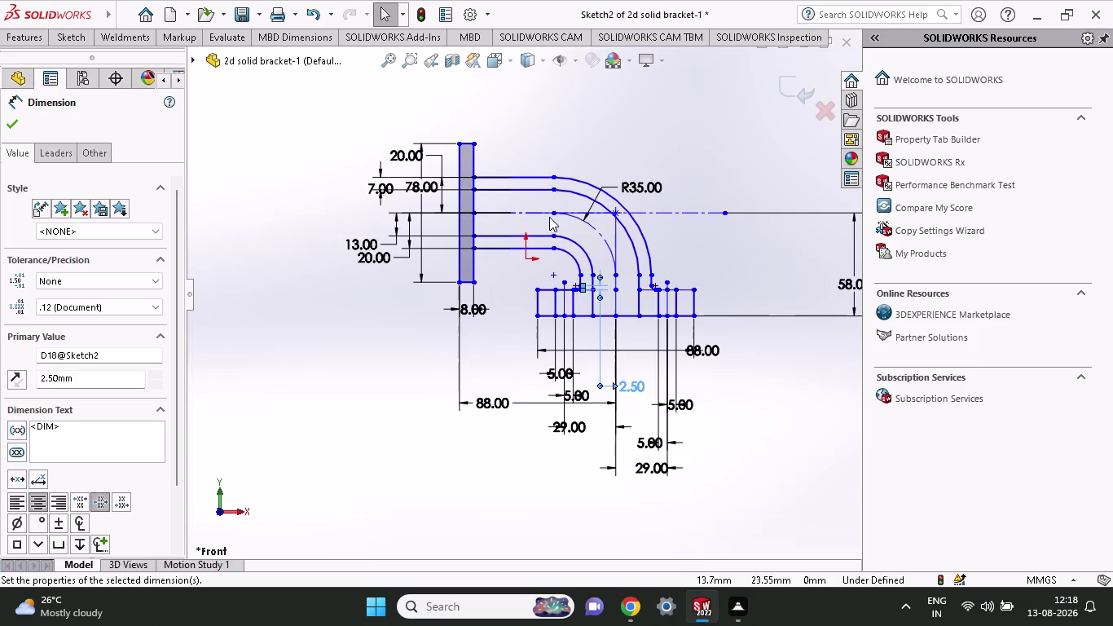
scroll(down, 3)
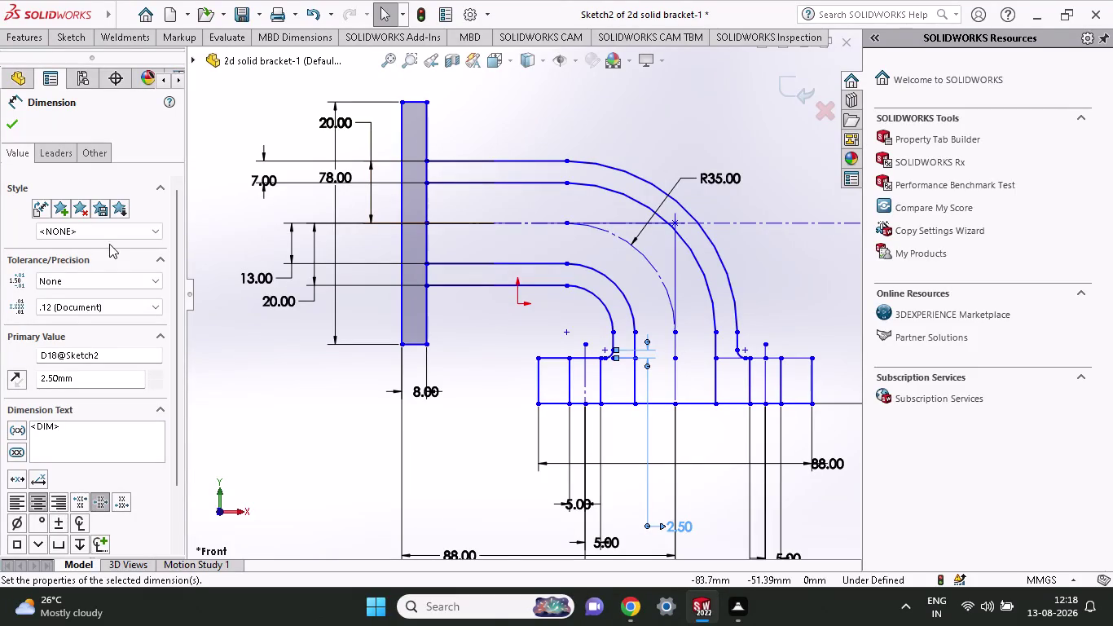
click(65, 38)
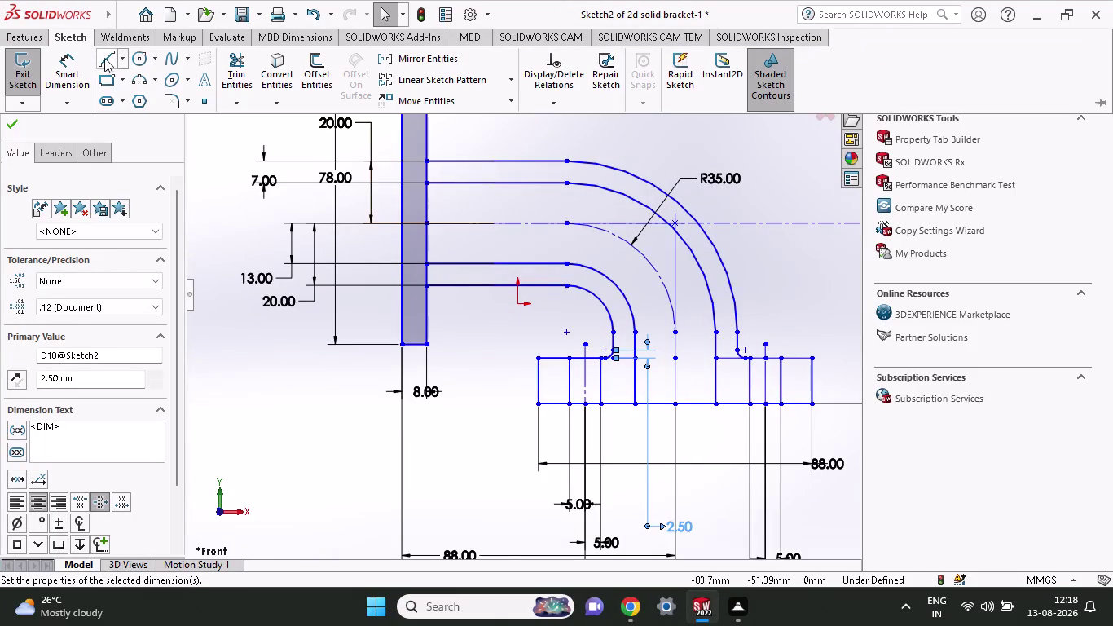
Draw two horizontal lines across the plate top, the second extending past its right side.
click(107, 66)
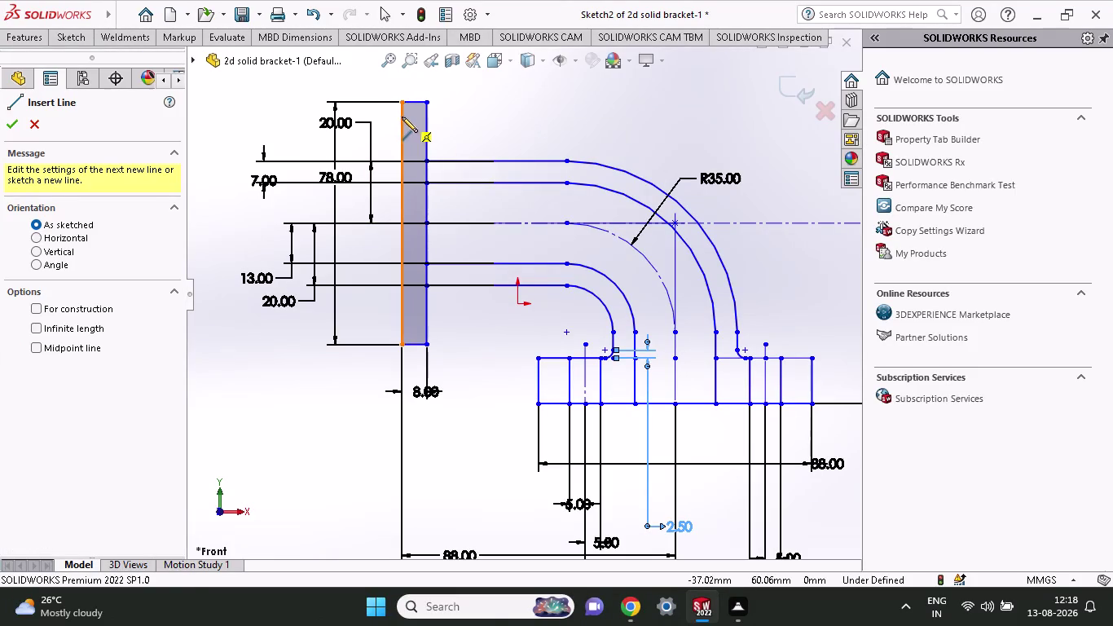
click(401, 116)
click(428, 116)
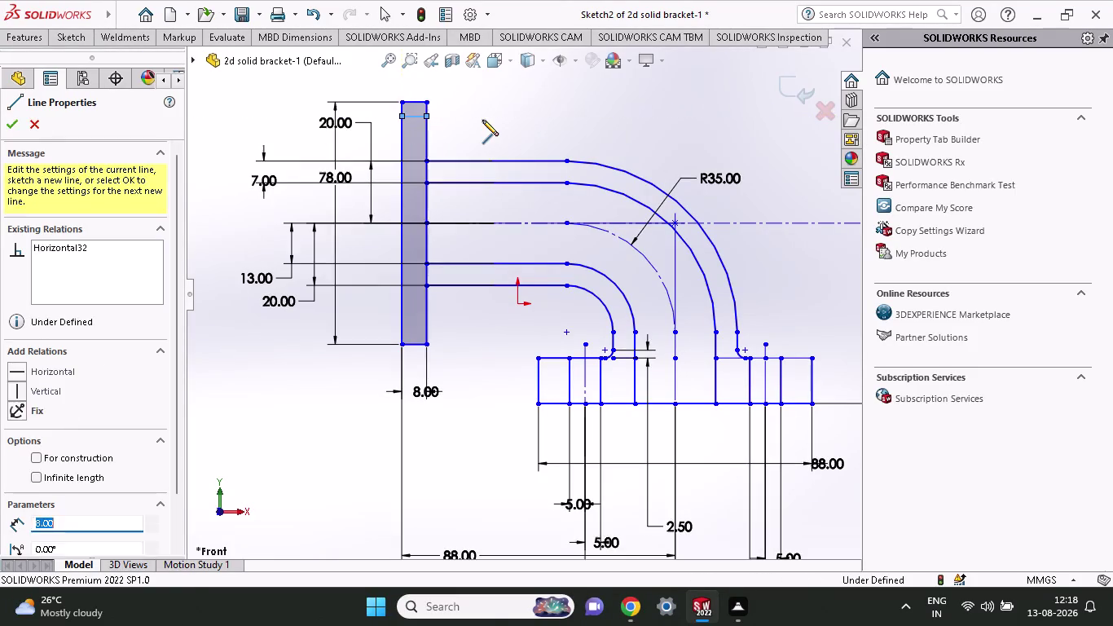
key(Escape)
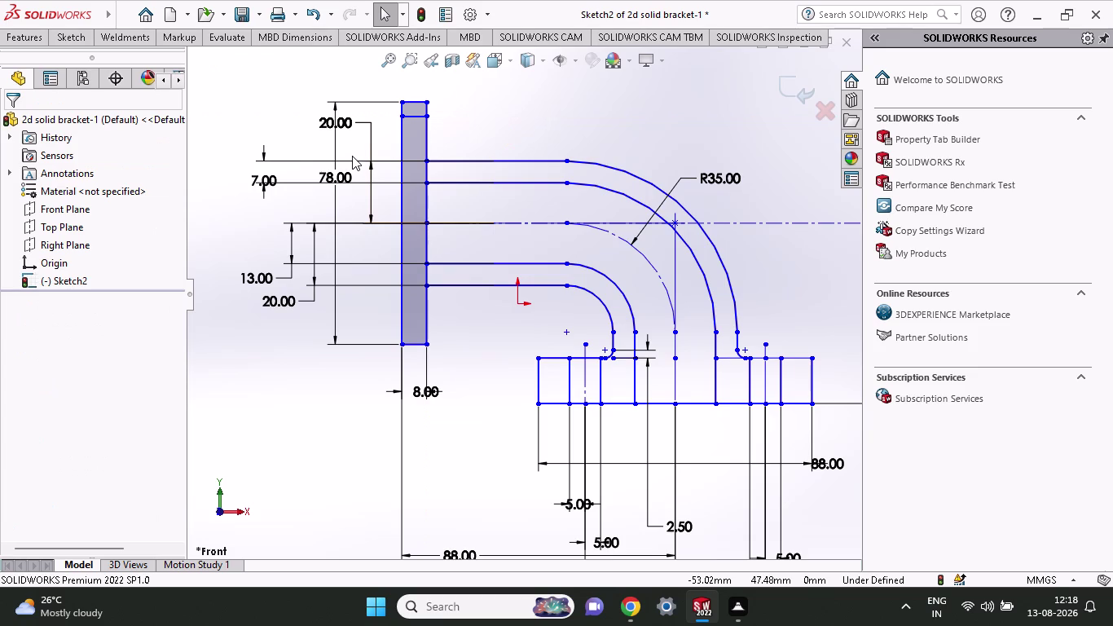
click(52, 31)
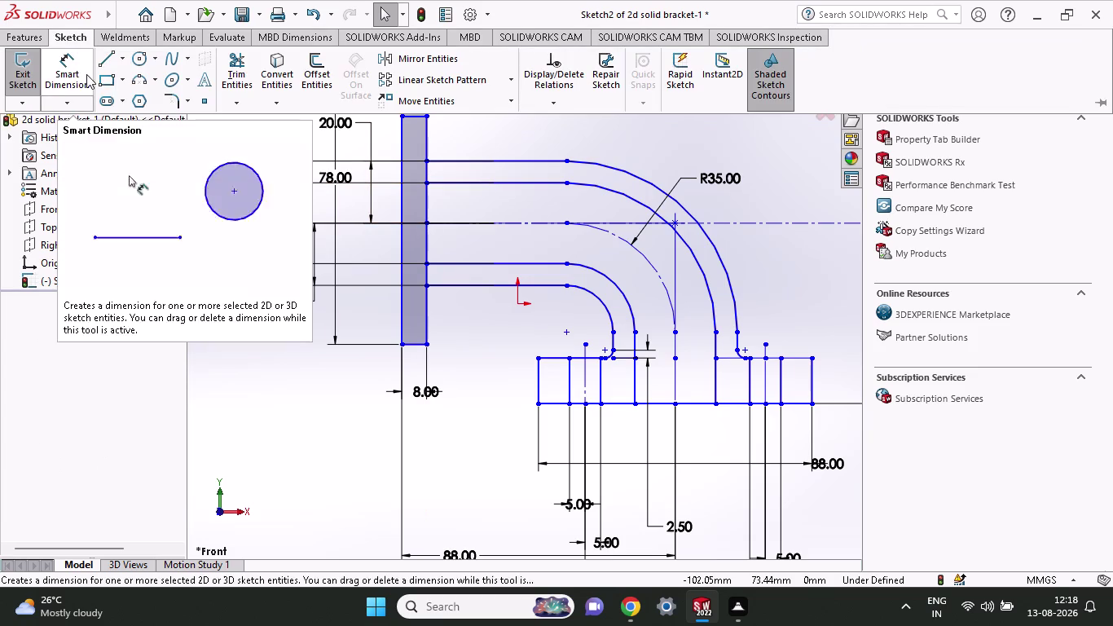
click(100, 63)
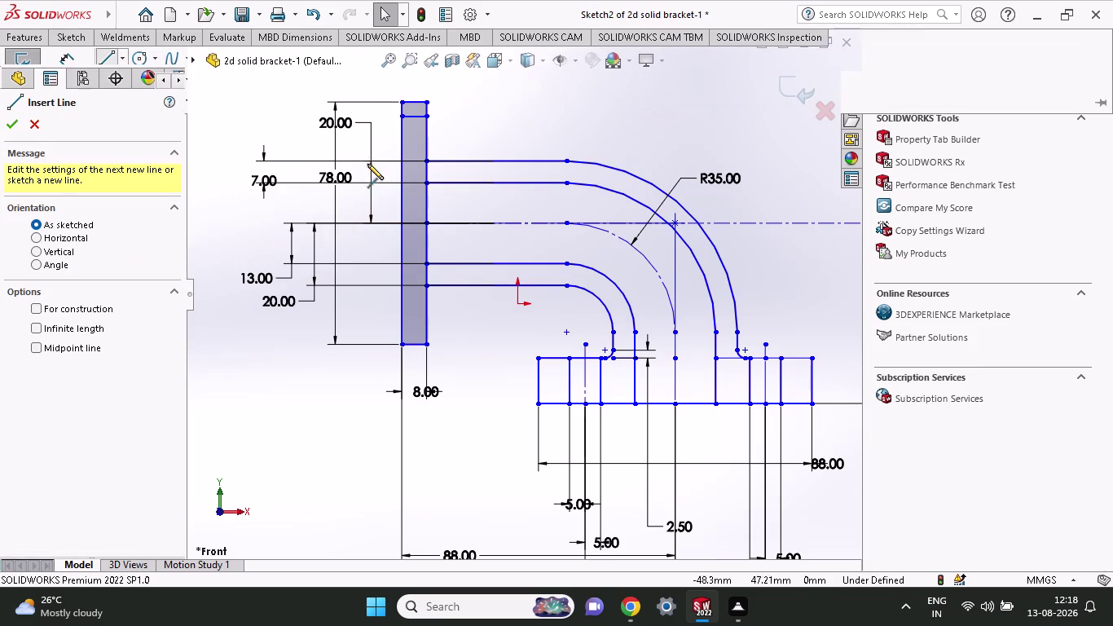
click(401, 129)
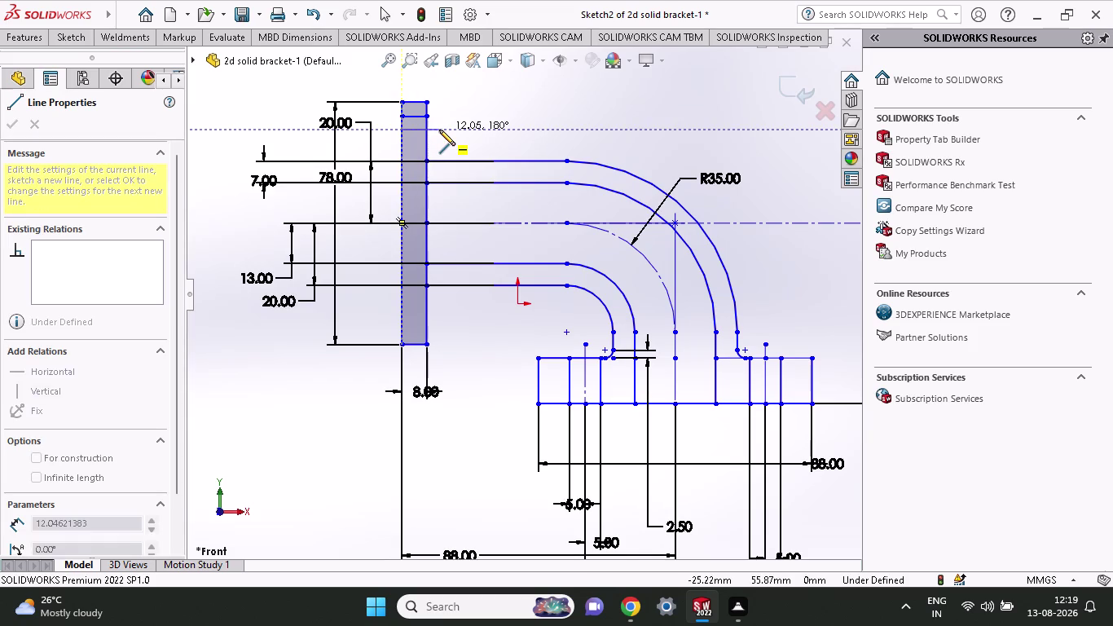
click(439, 129)
key(Escape)
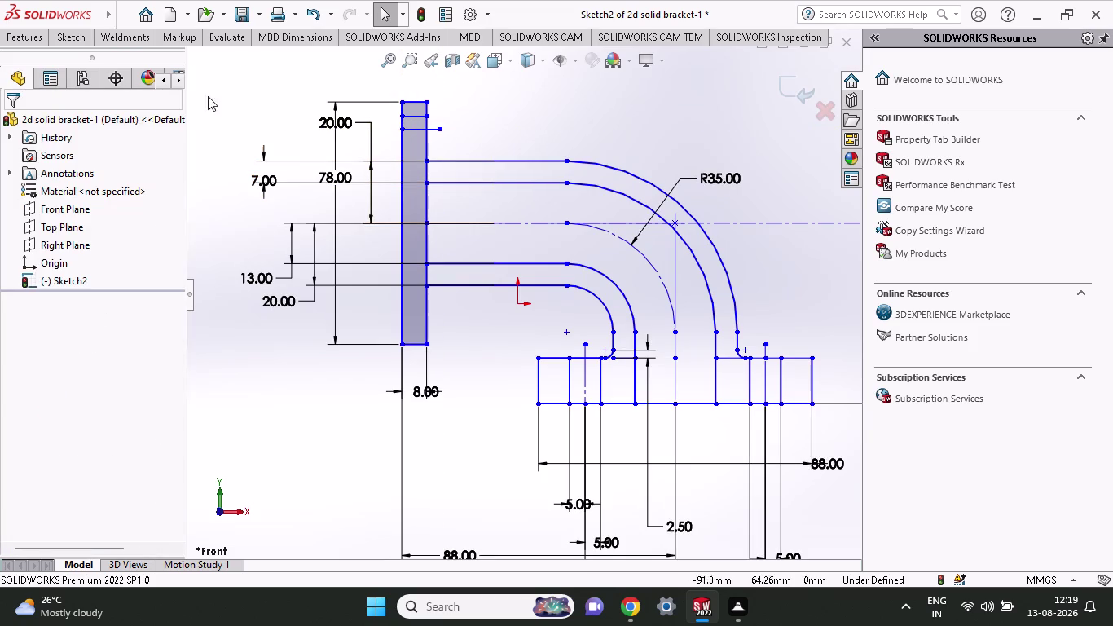
Draw a third horizontal line across the plate just below the others.
click(74, 37)
click(101, 65)
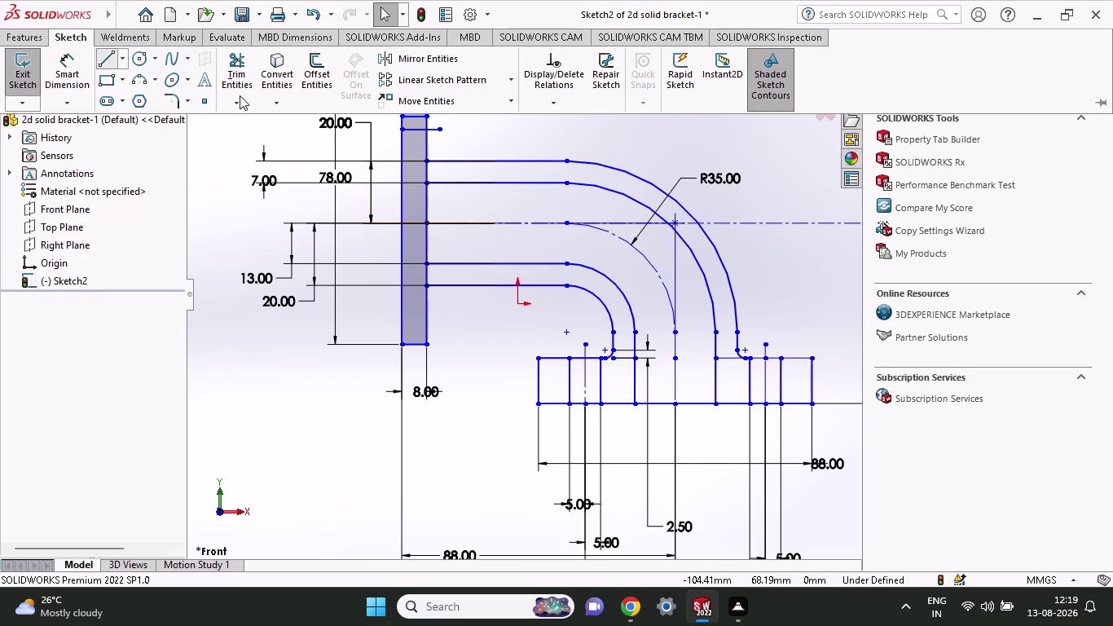
click(402, 141)
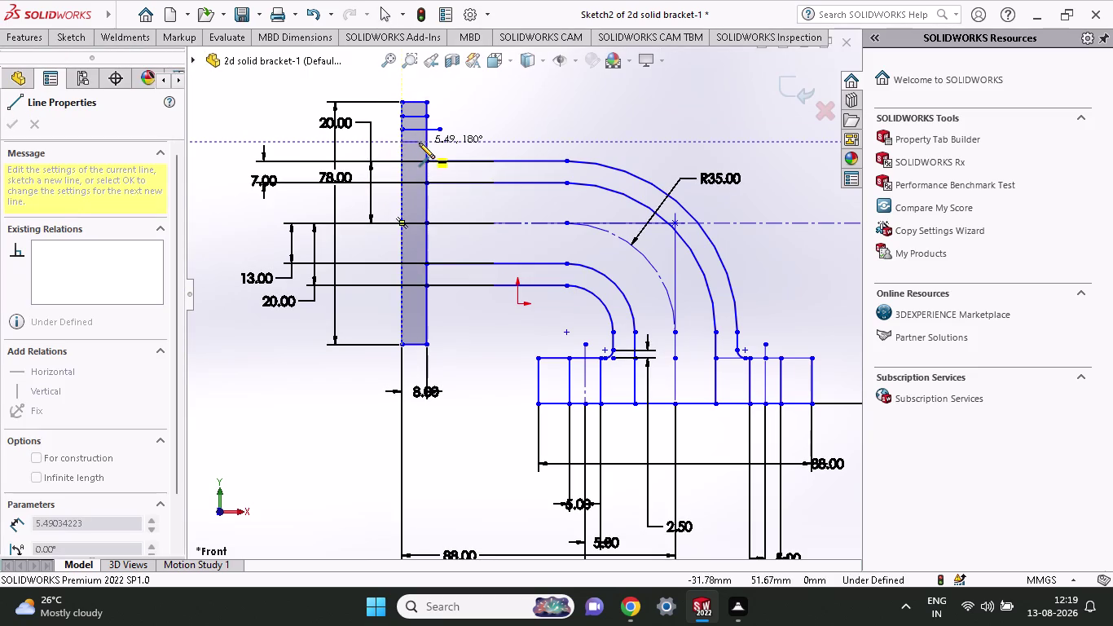
click(427, 142)
key(Escape)
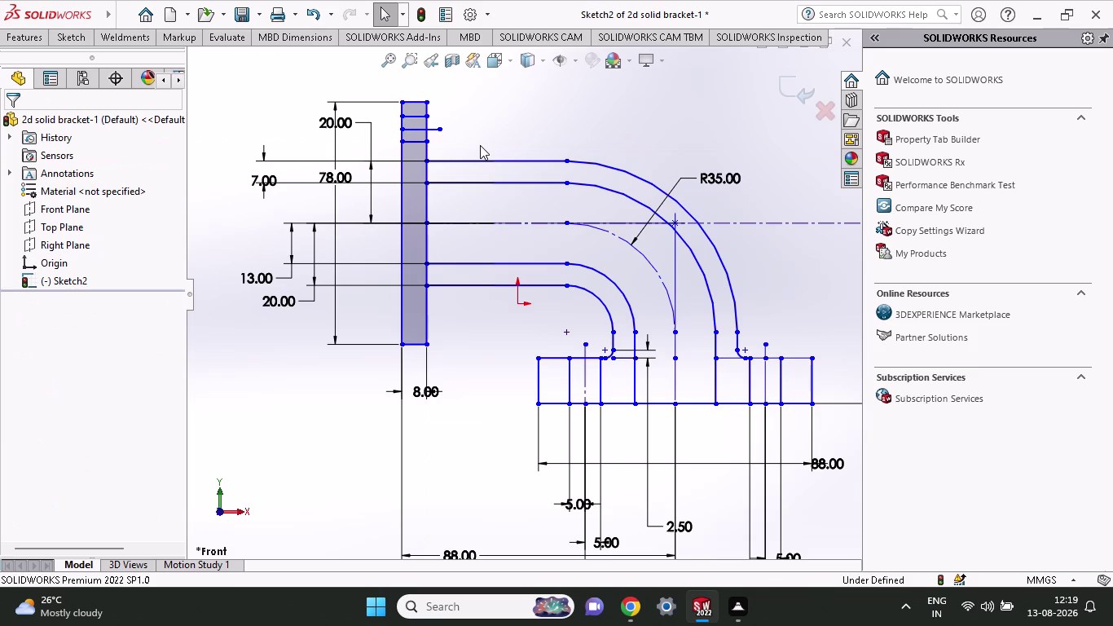
scroll(down, 3)
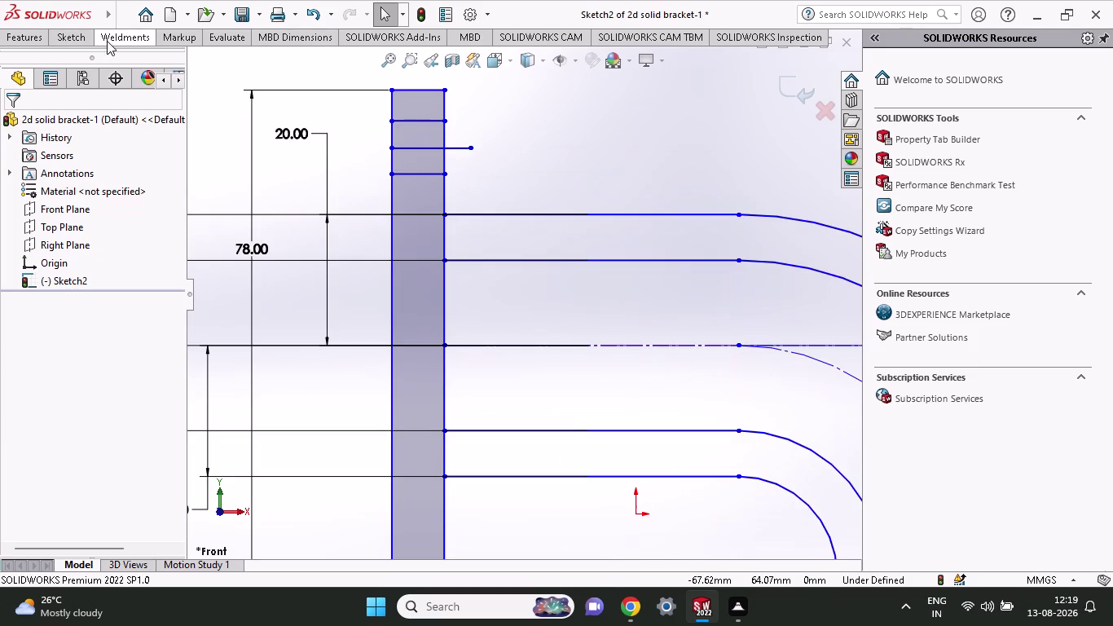
click(86, 35)
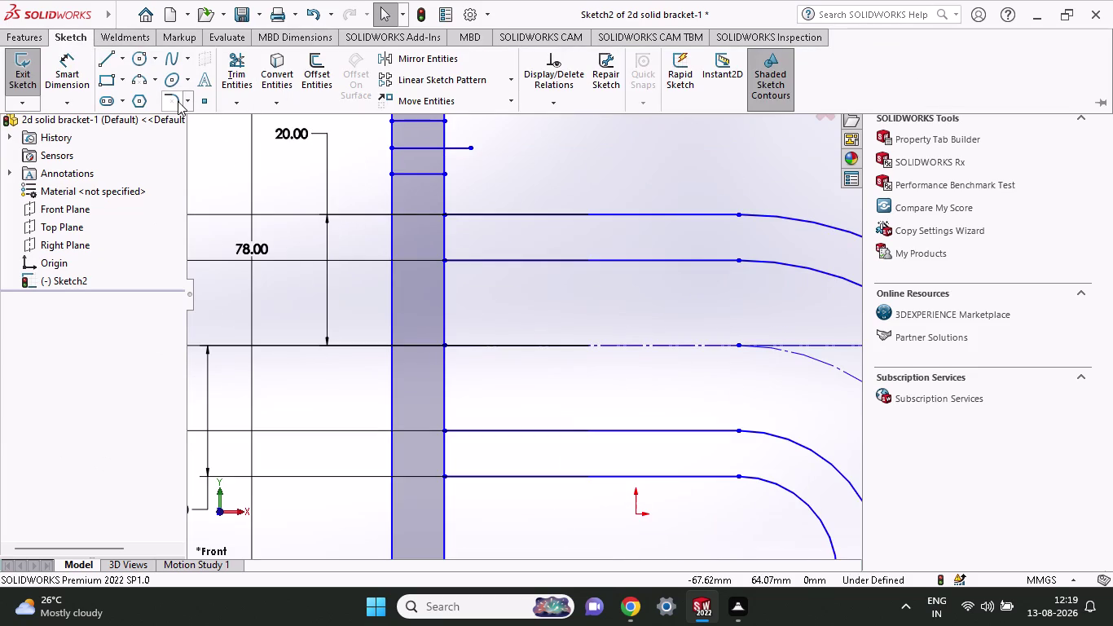
Try filleting the horizontal arm line with the plate edge, then cancel the Sketch Fillet.
click(177, 101)
click(444, 196)
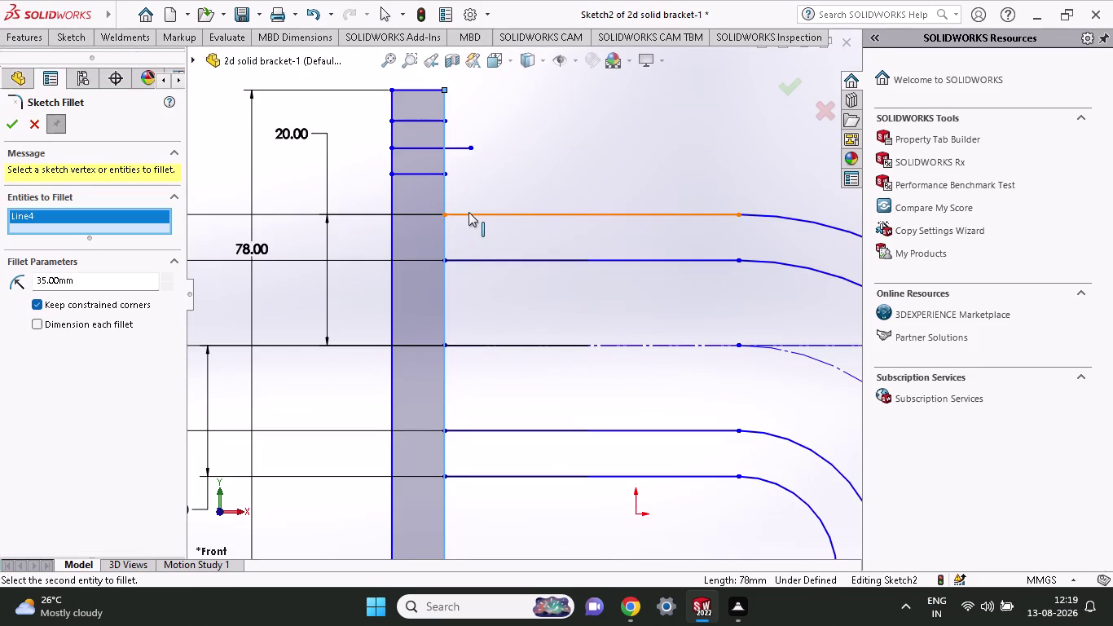
click(469, 212)
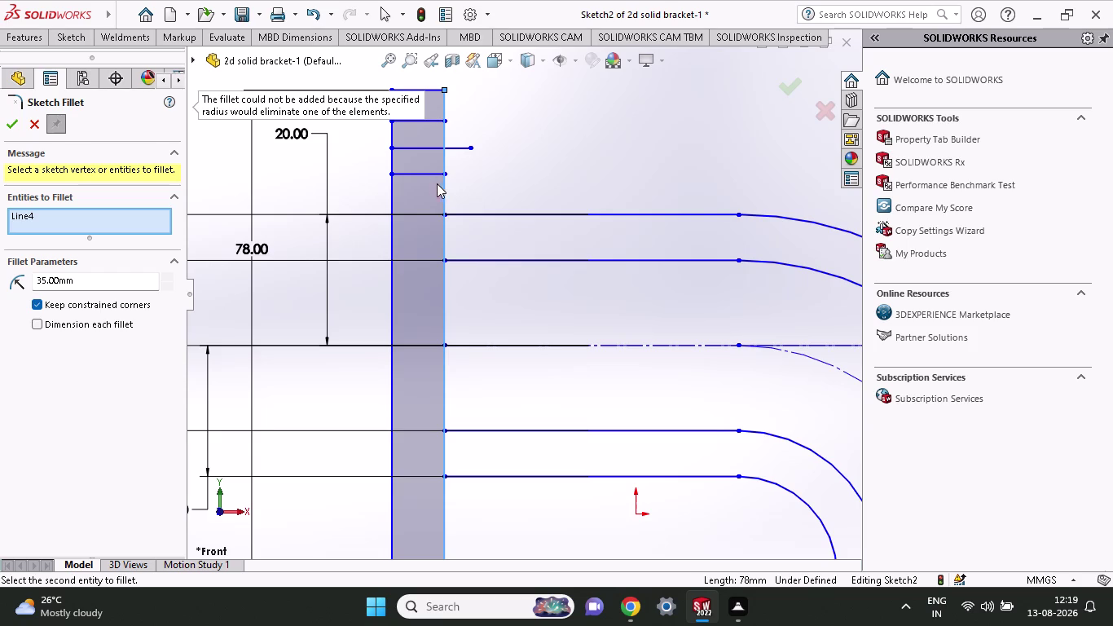
click(442, 186)
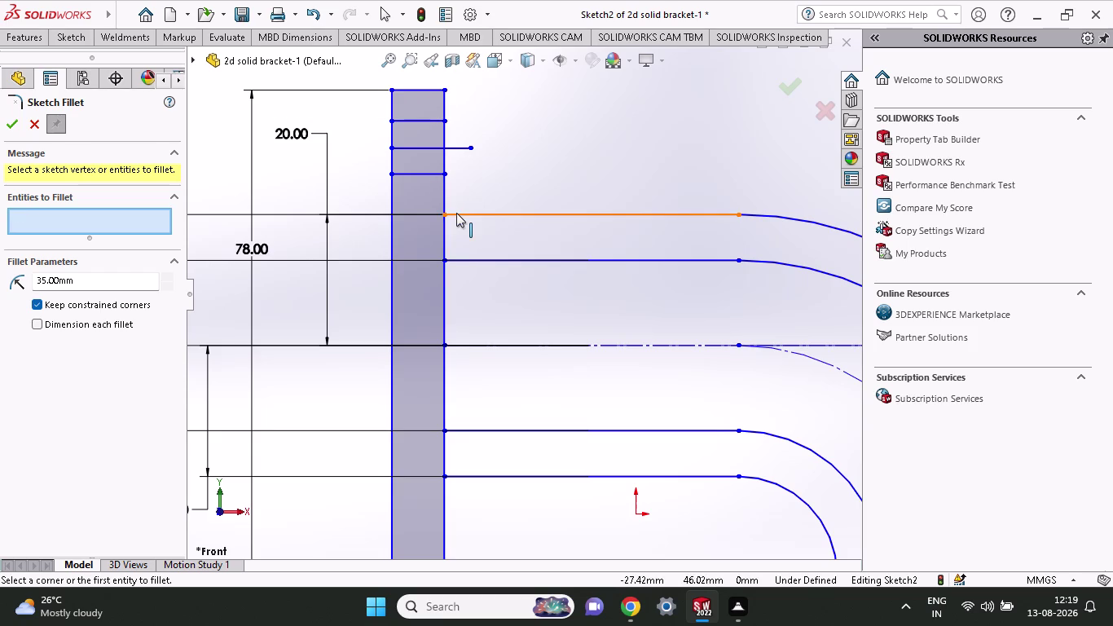
click(456, 212)
double_click(443, 211)
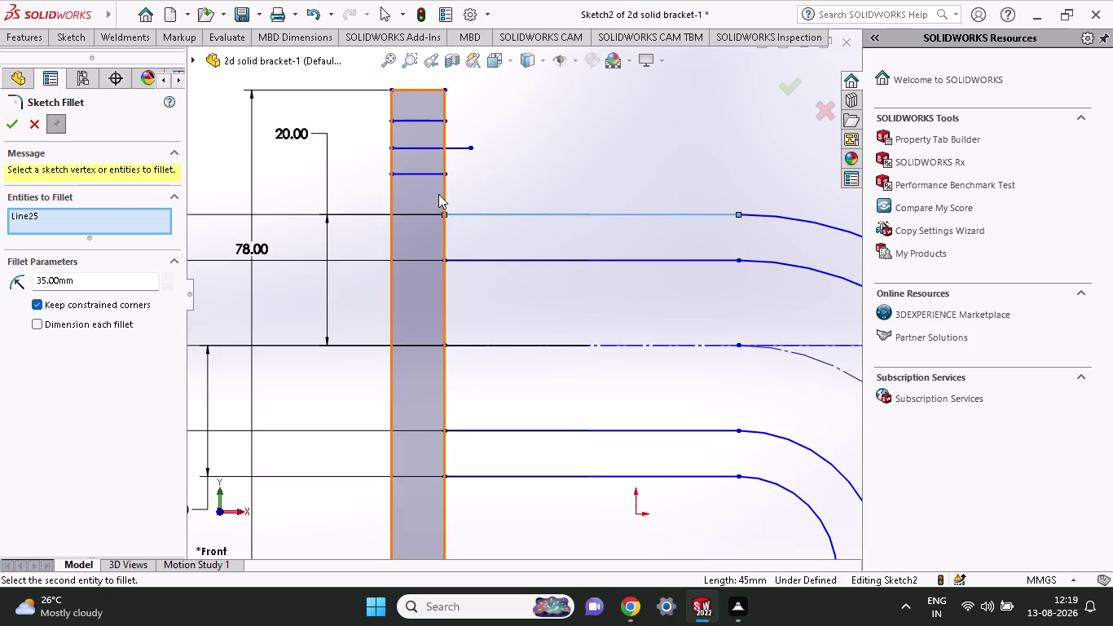
click(445, 192)
click(466, 209)
click(466, 214)
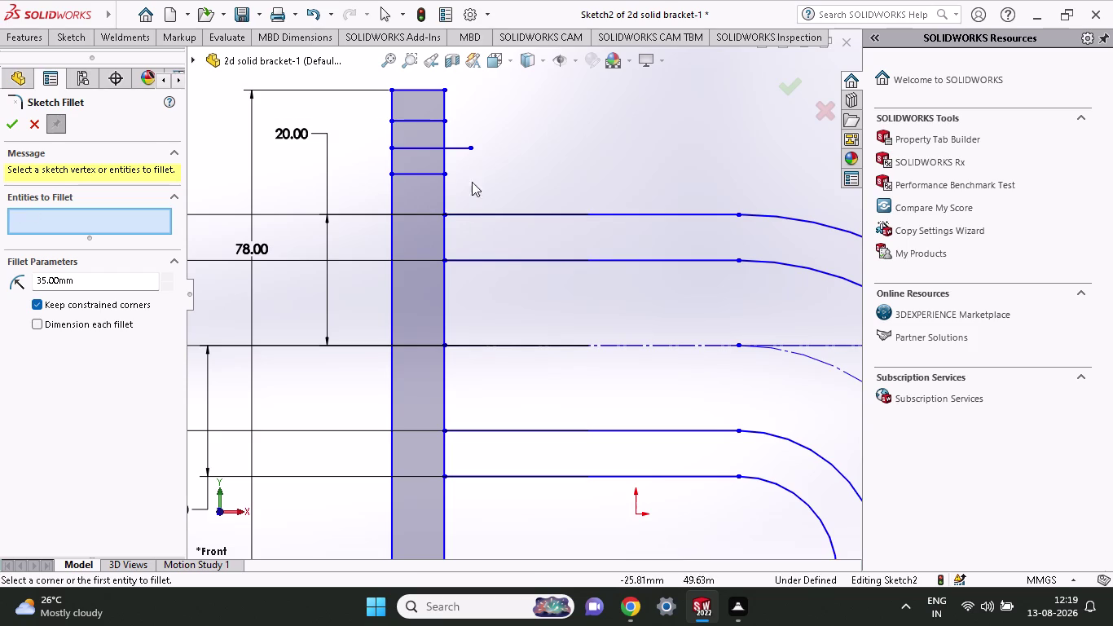
key(Escape)
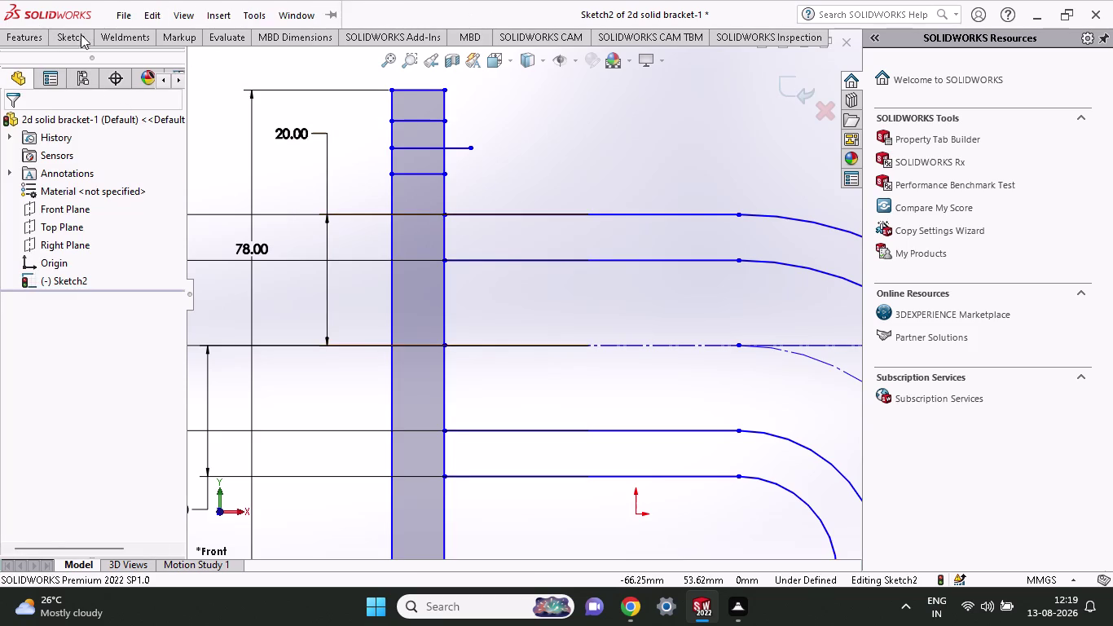
click(82, 40)
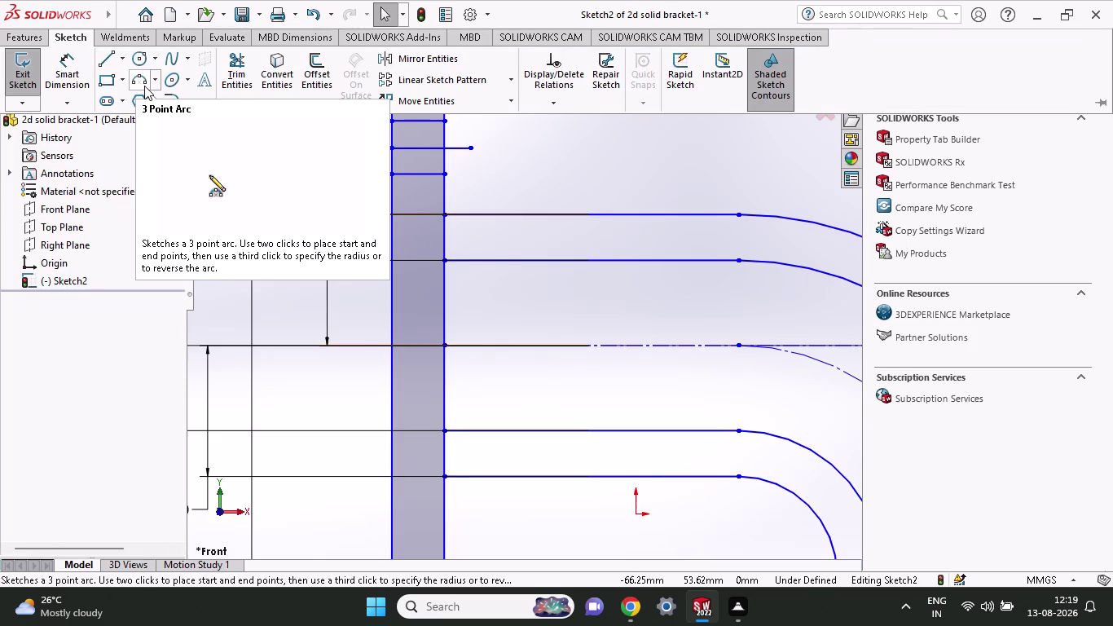
Draw a small corner rectangle where the upper horizontal line meets the upright plate.
click(110, 85)
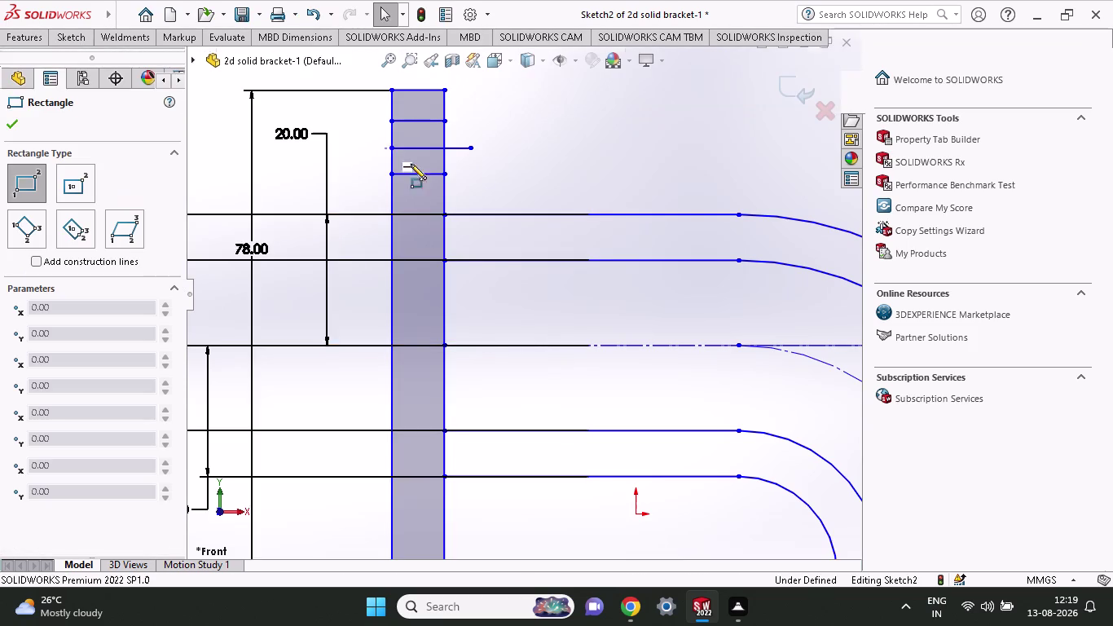
click(440, 178)
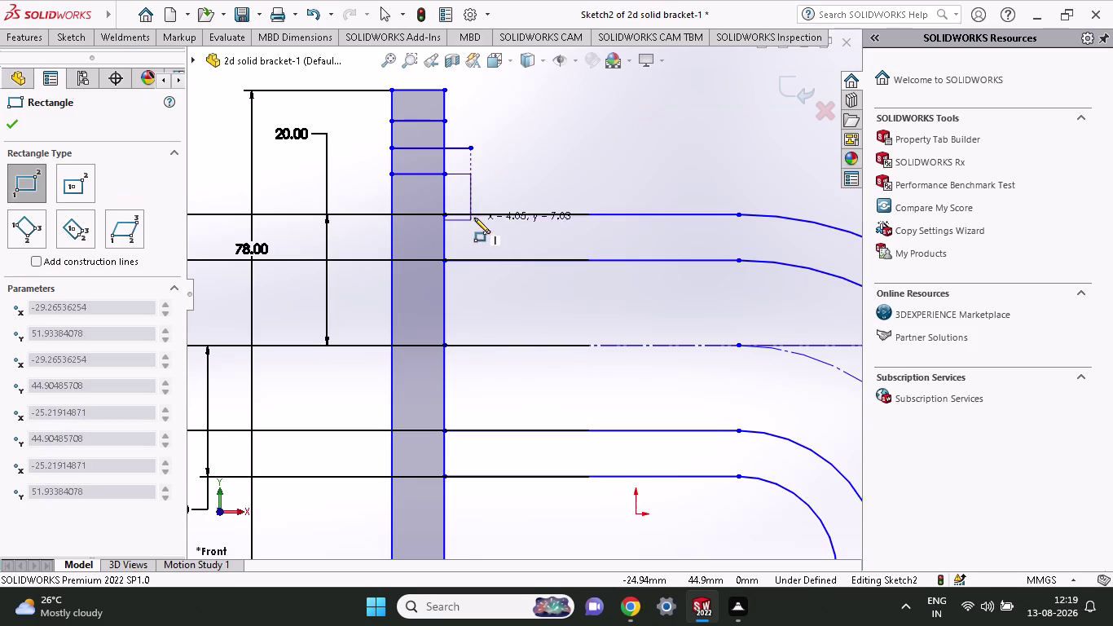
click(487, 217)
key(Escape)
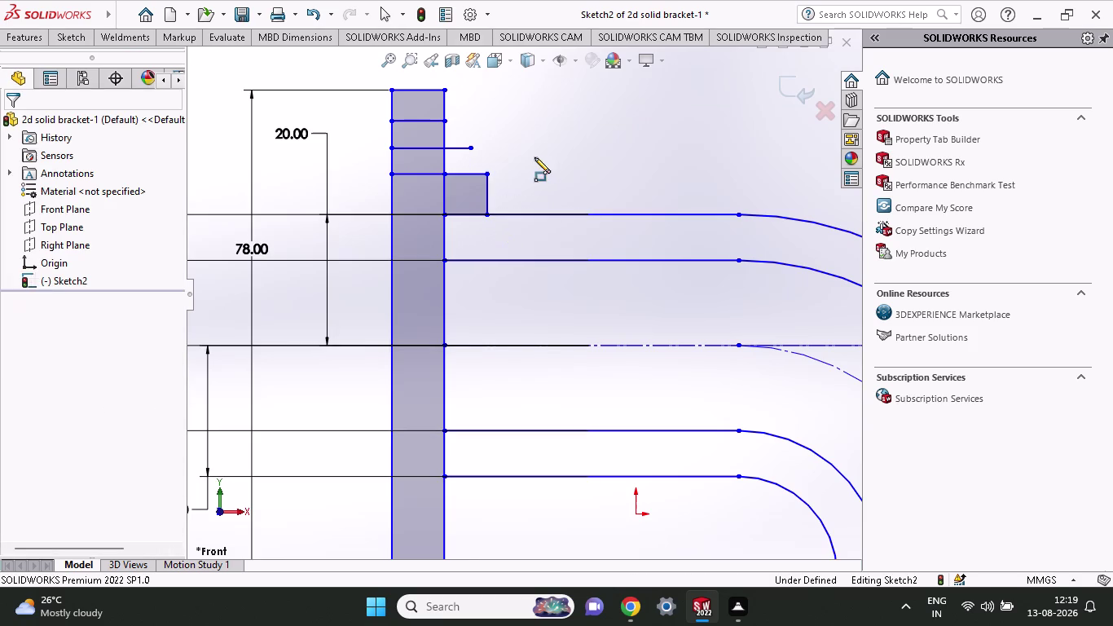
click(73, 36)
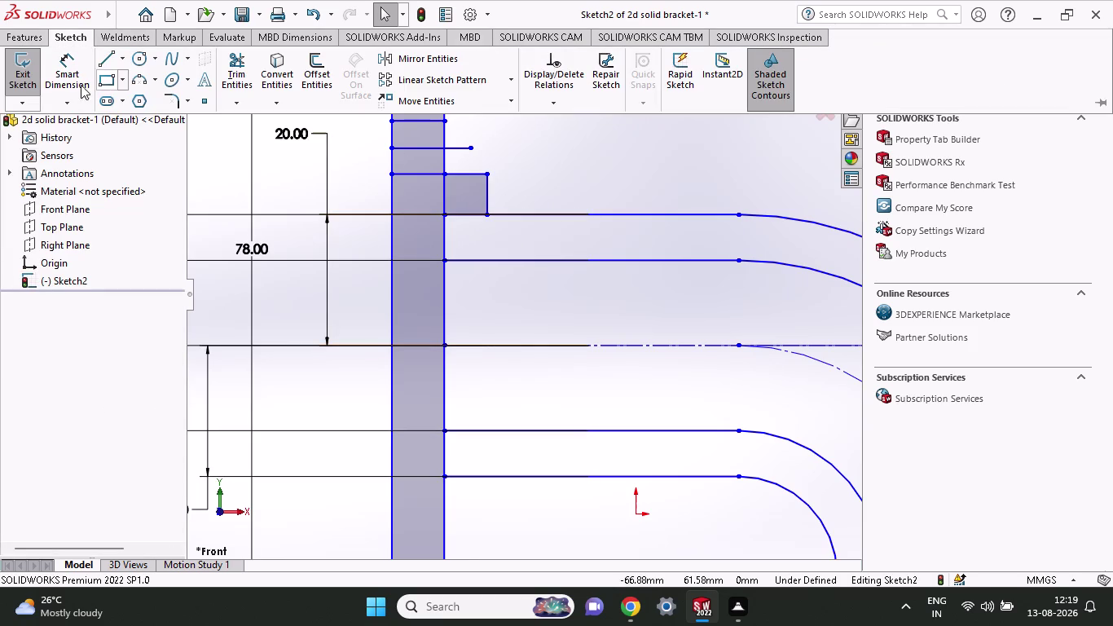
Dimension the small rectangle's bottom edge to a 2.50 mm width.
click(74, 85)
click(443, 214)
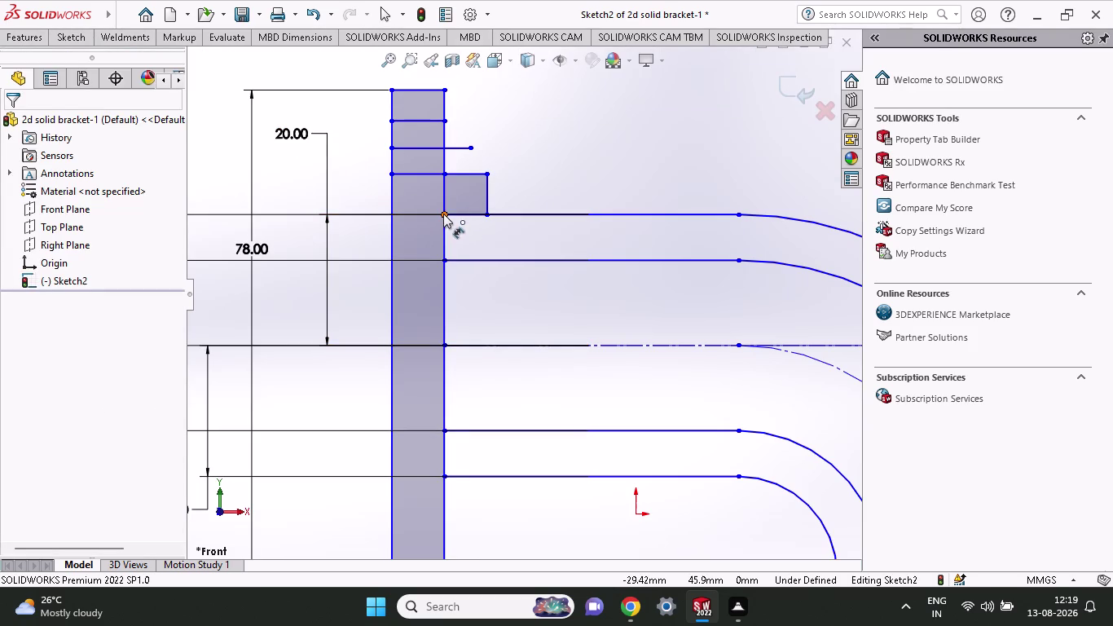
click(485, 214)
click(485, 229)
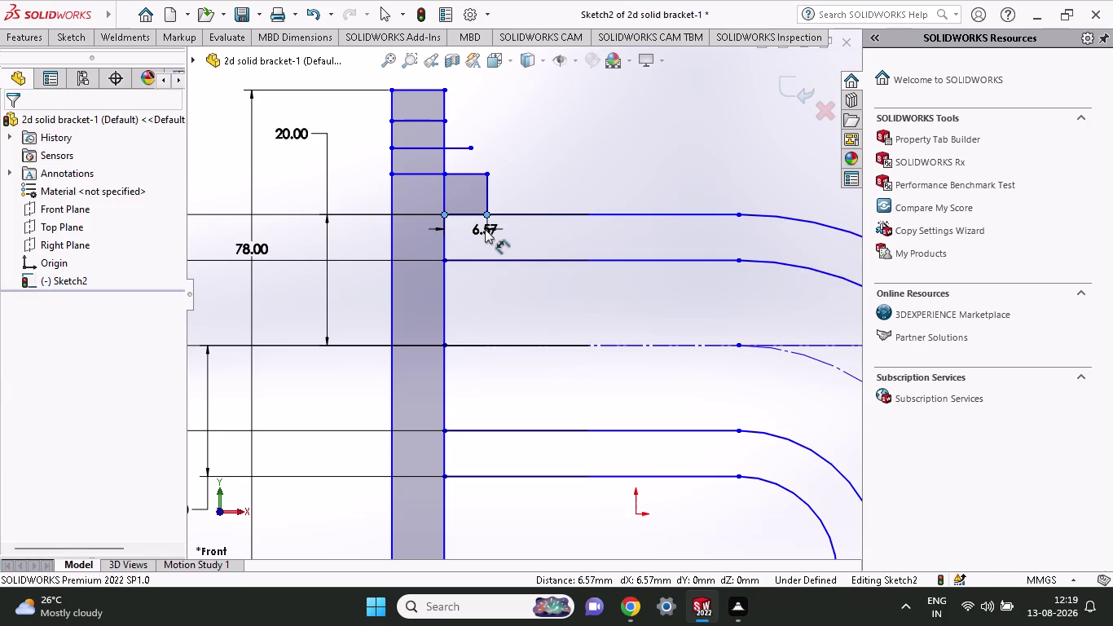
text(20)
key(BackSpace)
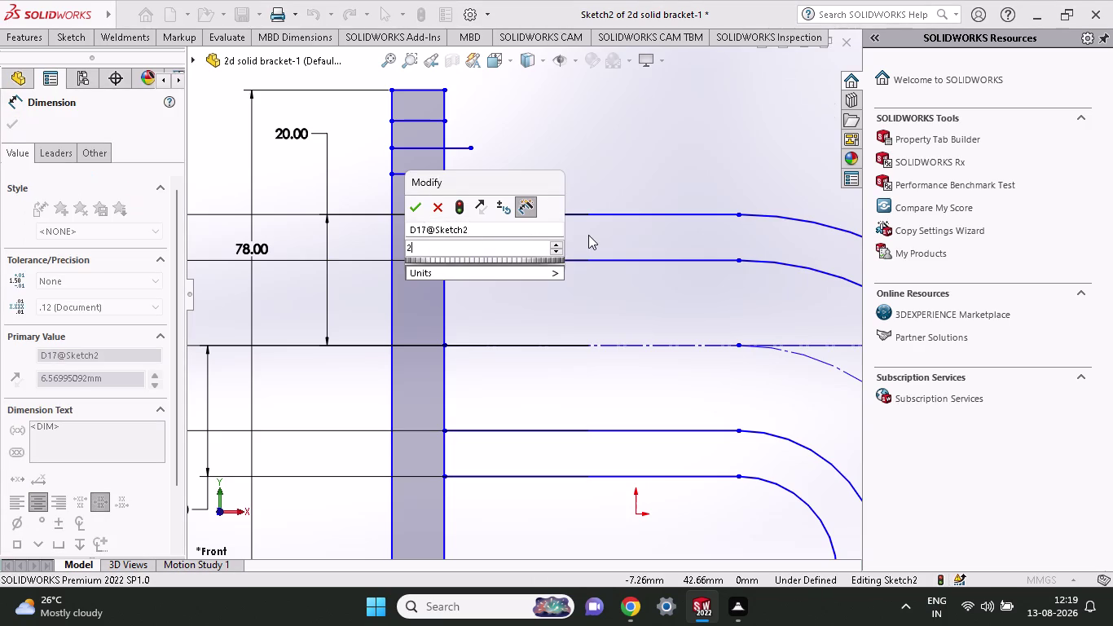
text(.5)
key(Return)
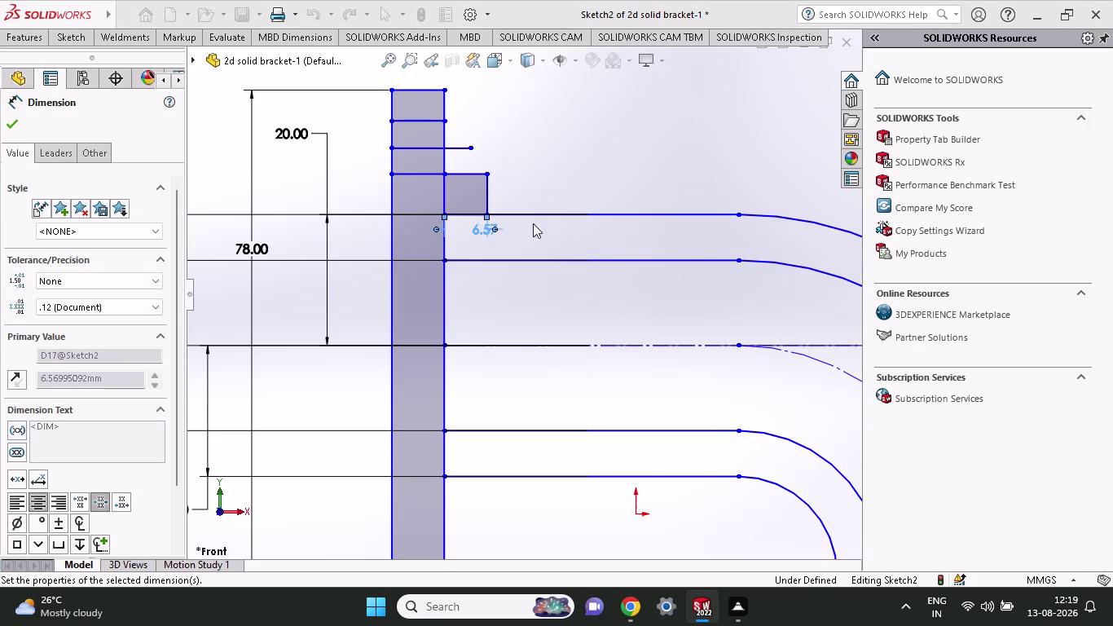
Dimension the rectangle's right edge to a 2.50 mm height.
click(462, 214)
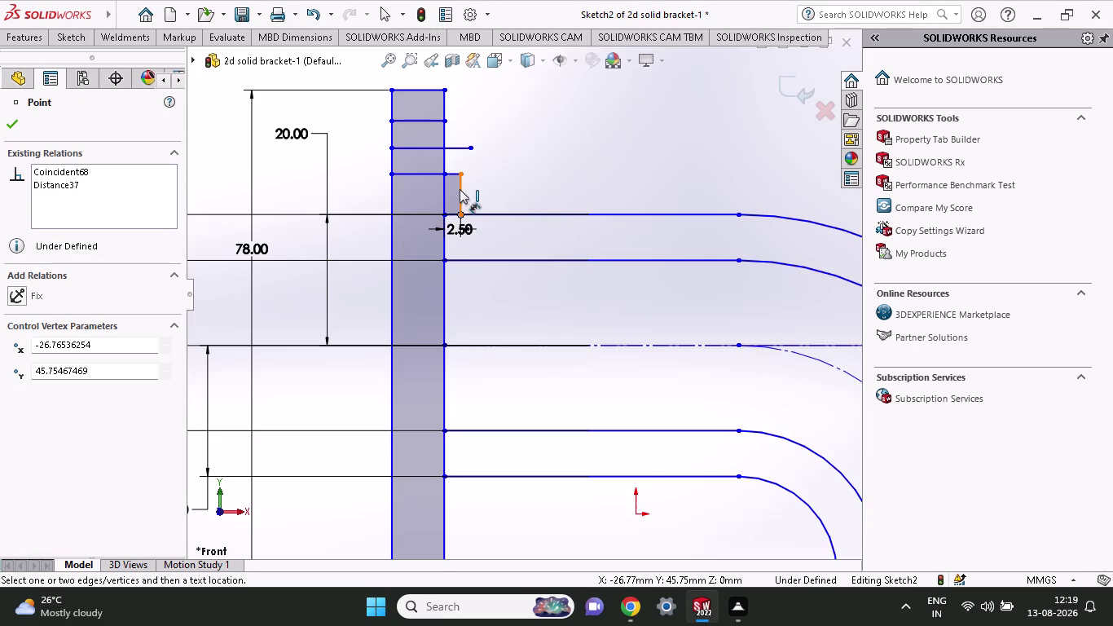
click(461, 171)
click(494, 174)
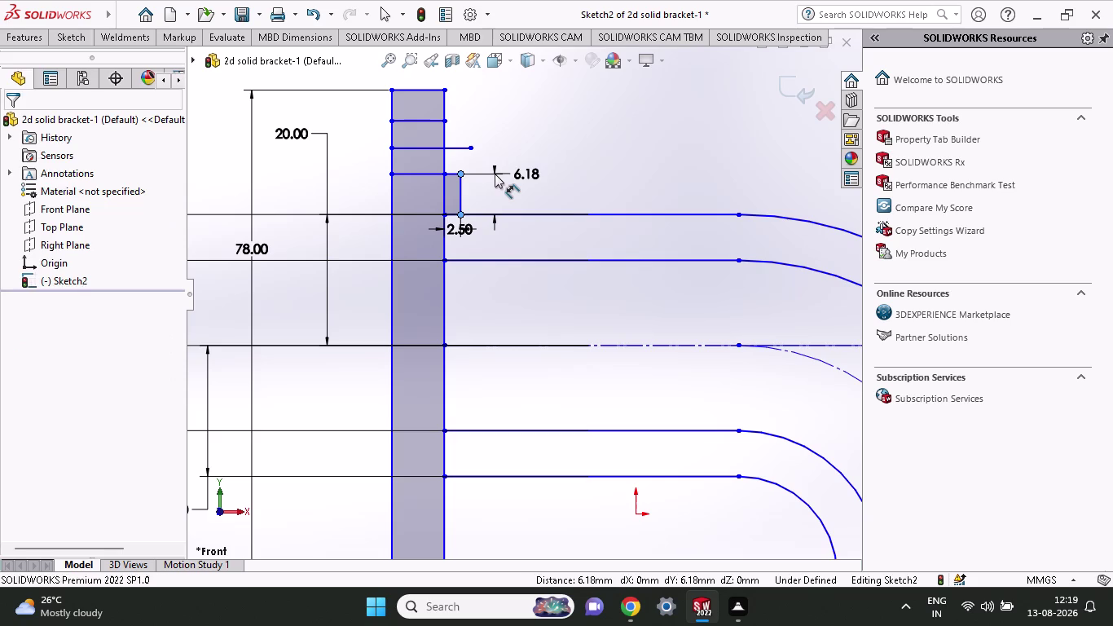
text(2.)
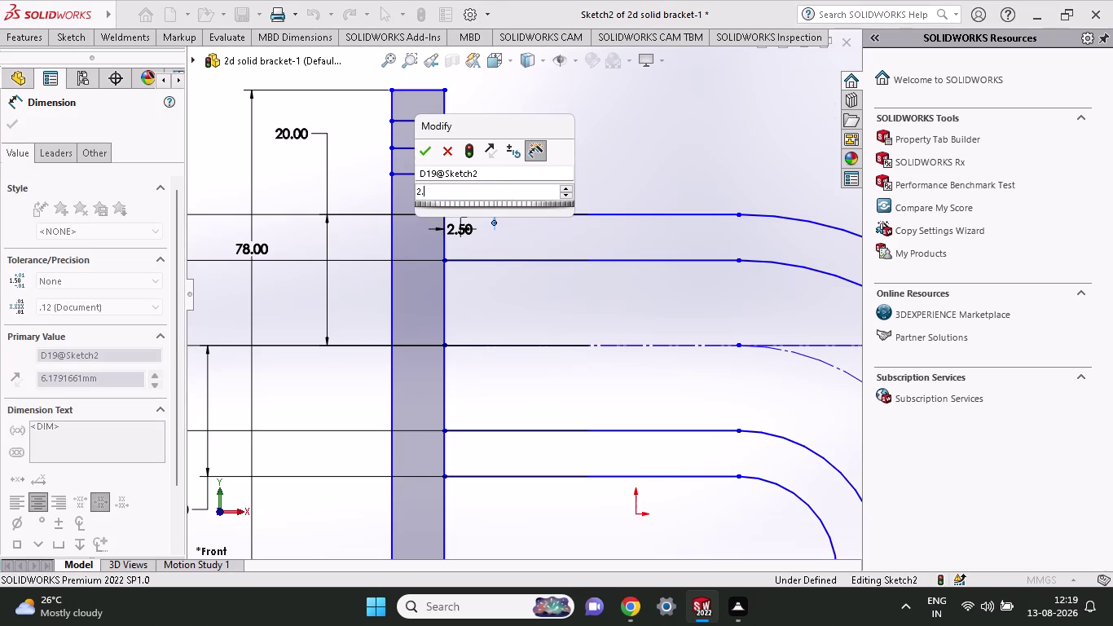
text(5)
key(Return)
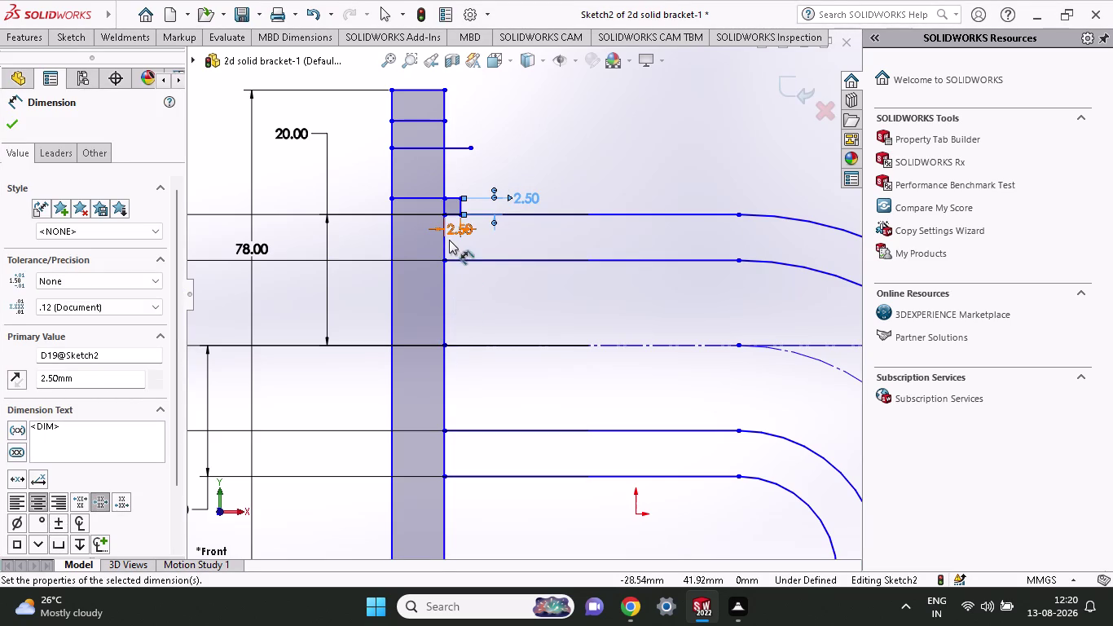
scroll(down, 3)
scroll(down, 3)
scroll(up, 3)
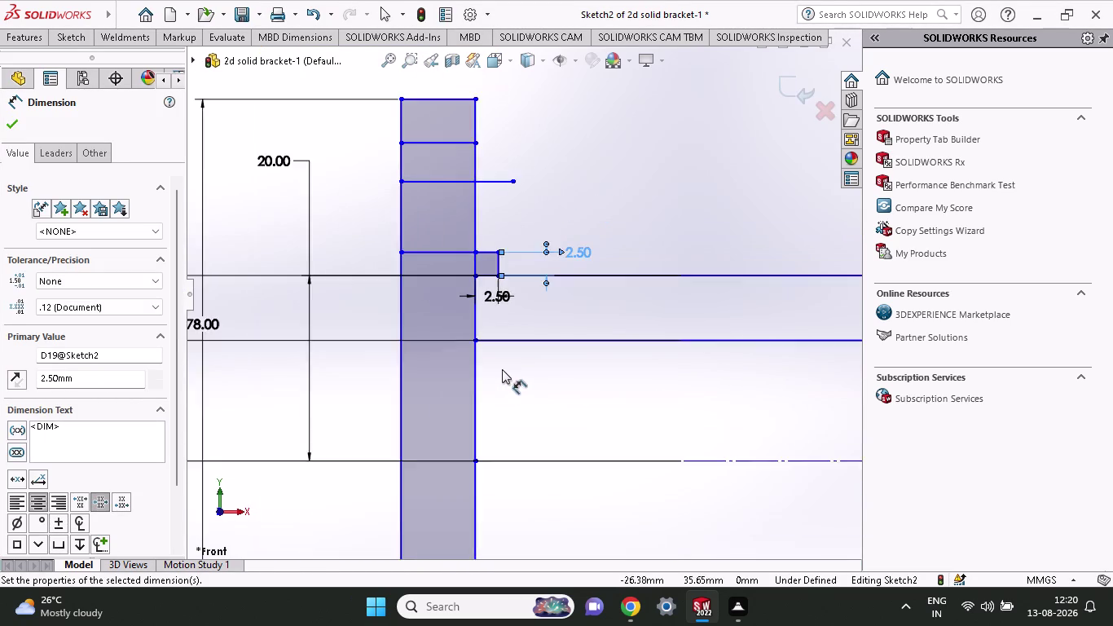
scroll(up, 3)
scroll(up, 3)
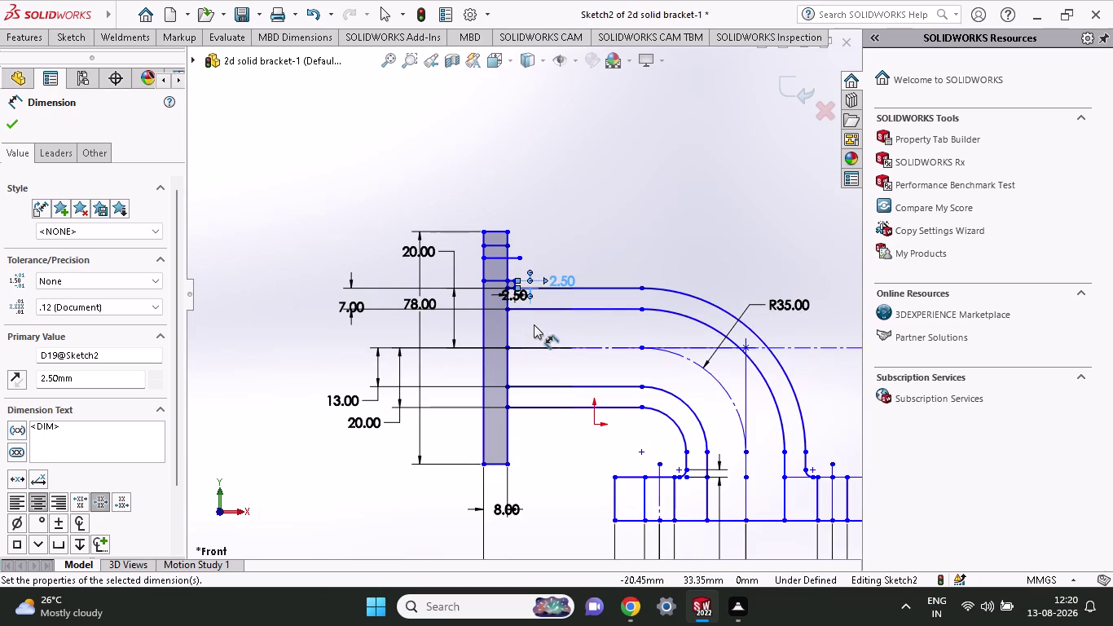
scroll(down, 3)
scroll(down, 3)
scroll(down, 3)
scroll(down, 3)
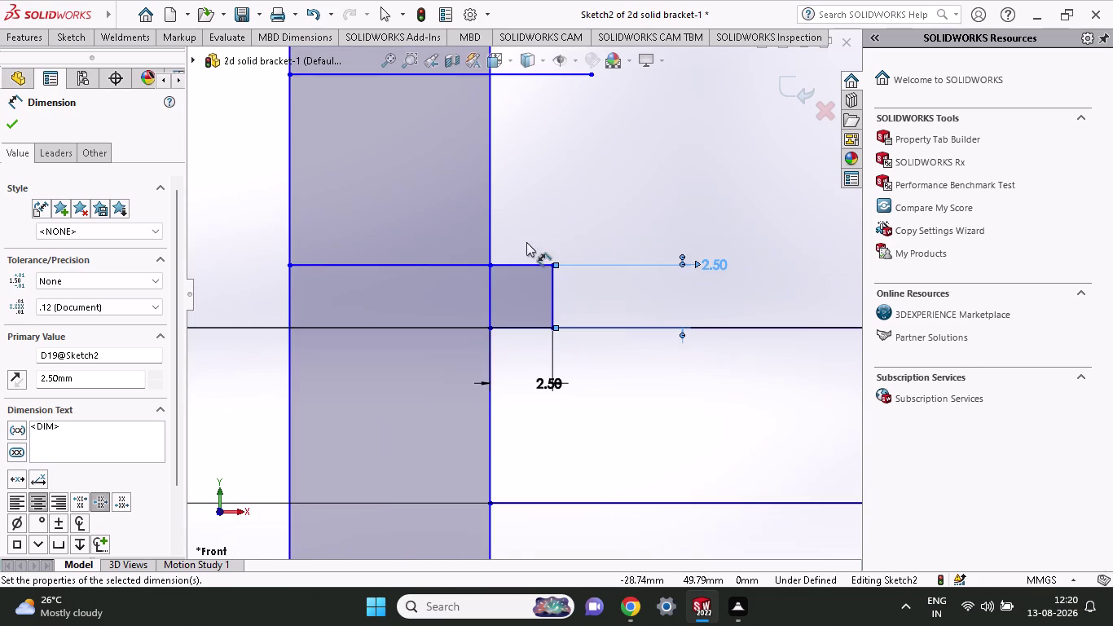
click(71, 36)
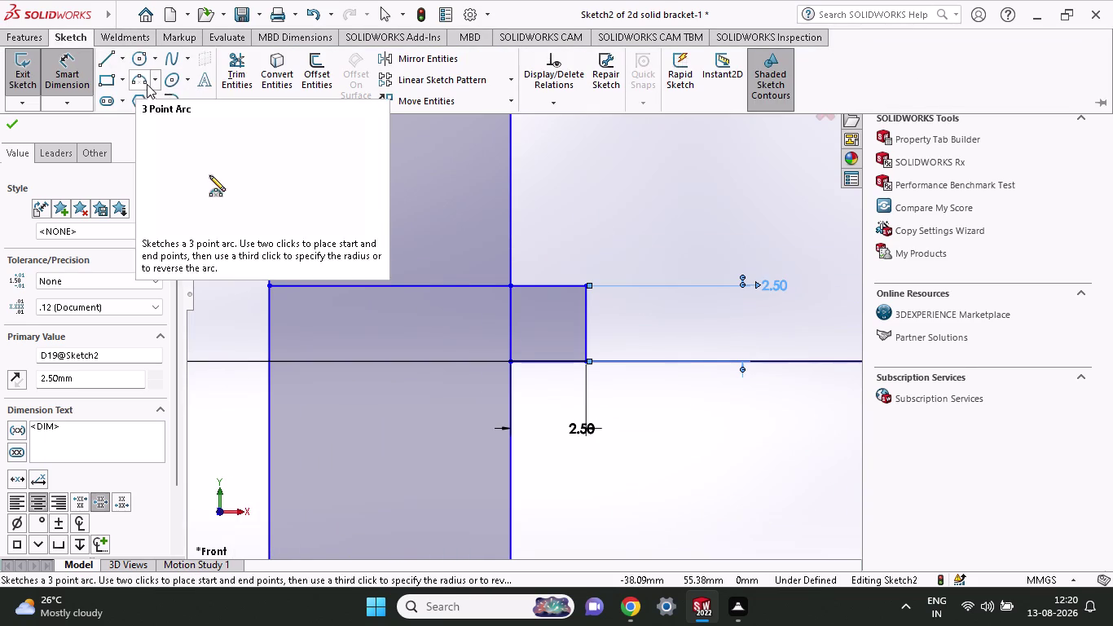
Draw a three-point quarter-circle arc from the square's upper left to lower right corner.
click(147, 84)
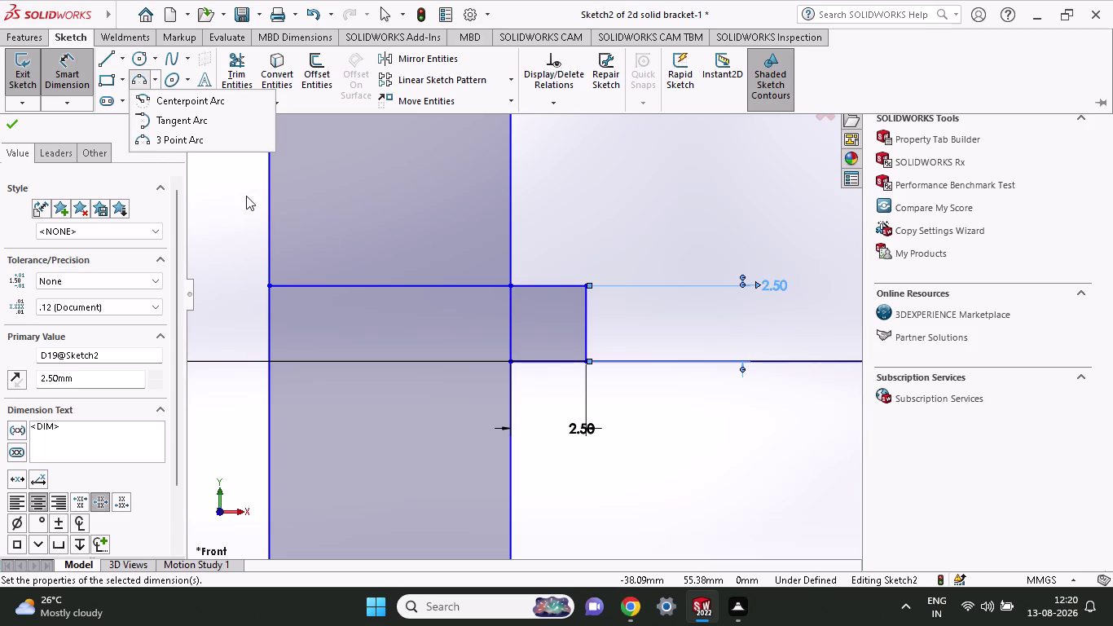
click(173, 143)
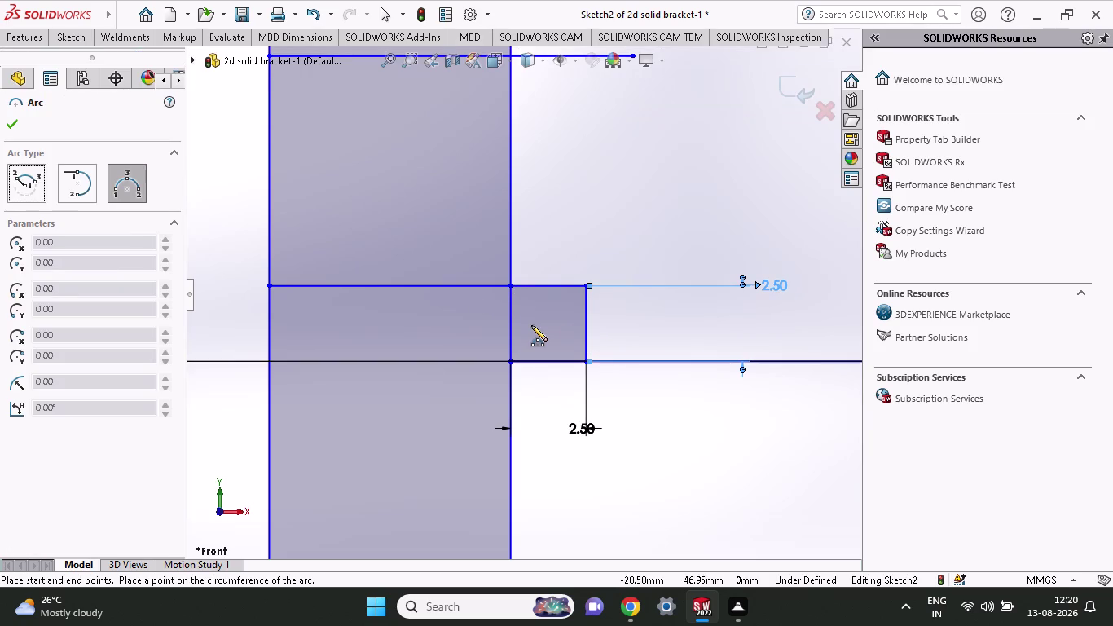
click(511, 287)
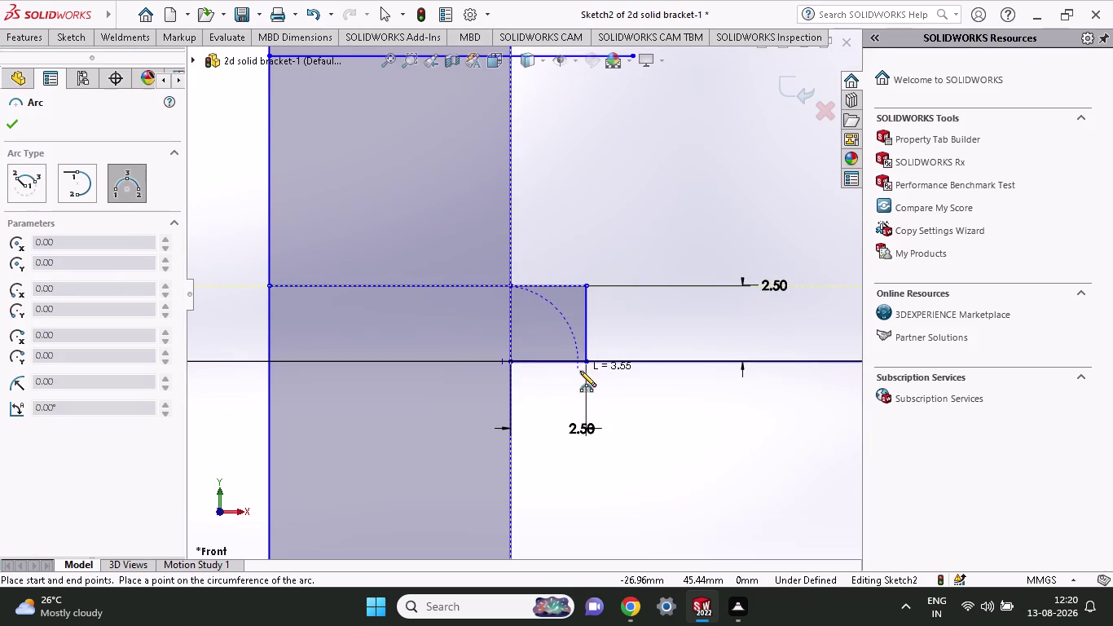
click(584, 357)
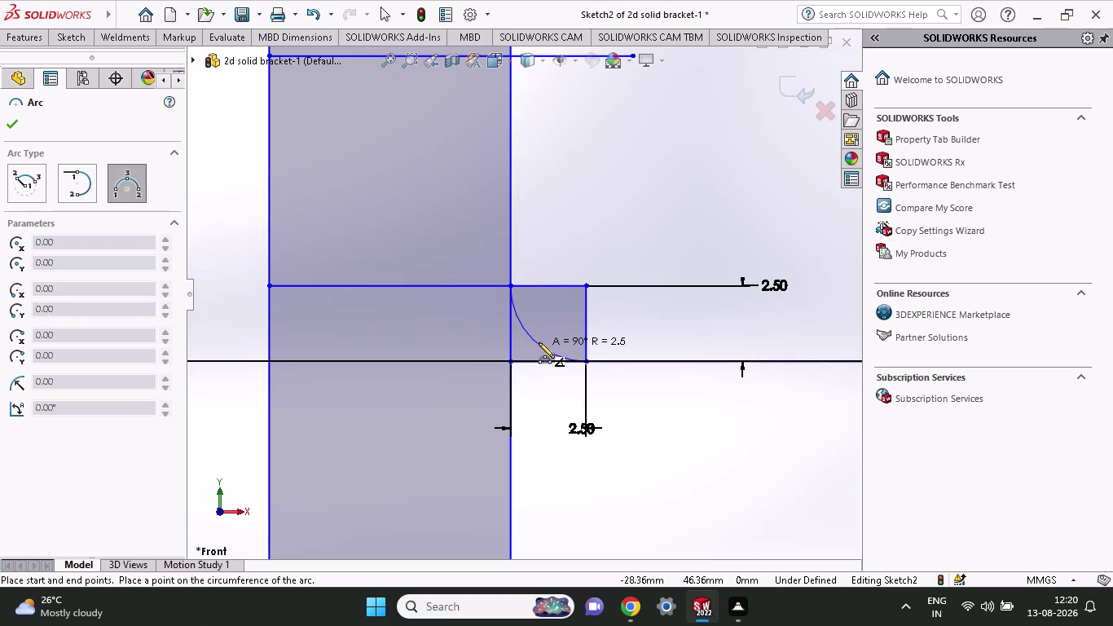
click(539, 343)
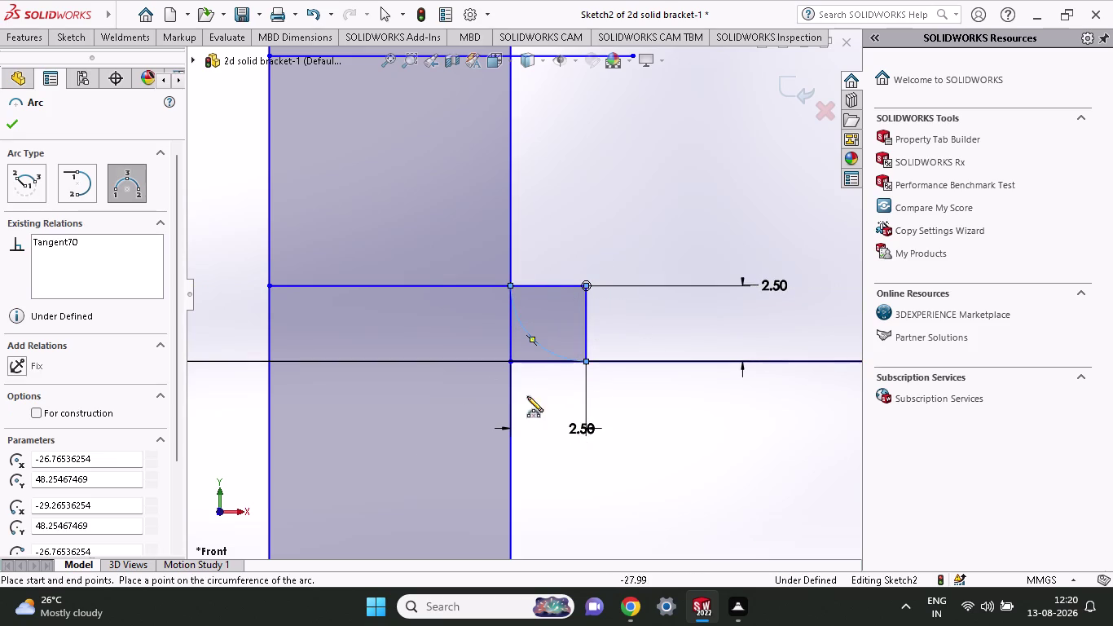
click(8, 125)
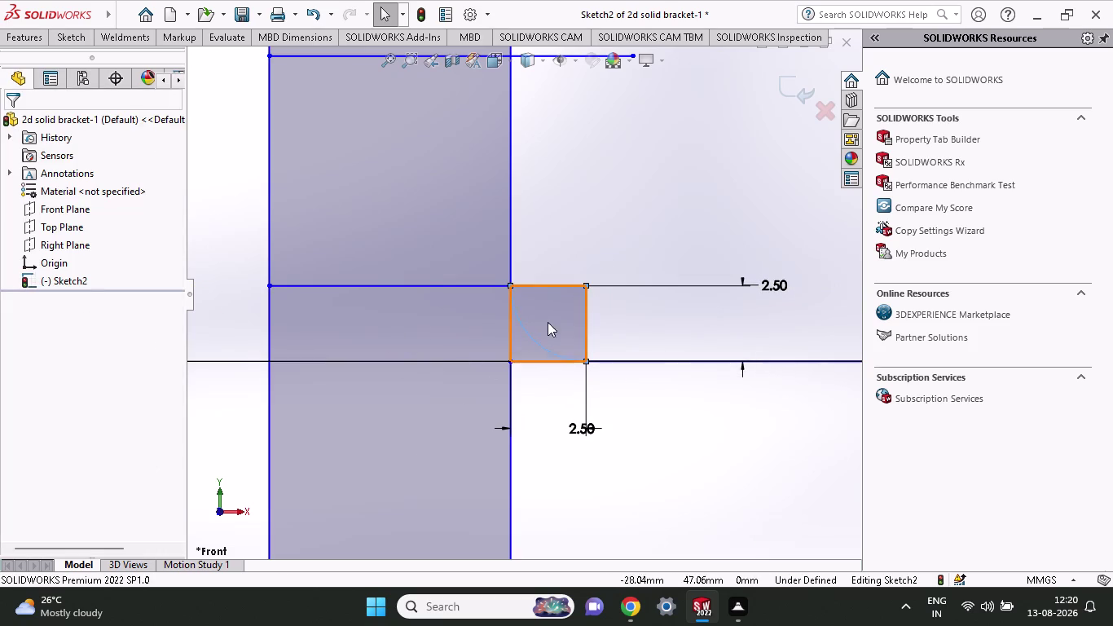
Select the square's edges and the lines around the corner arc, then clear the selection.
click(583, 321)
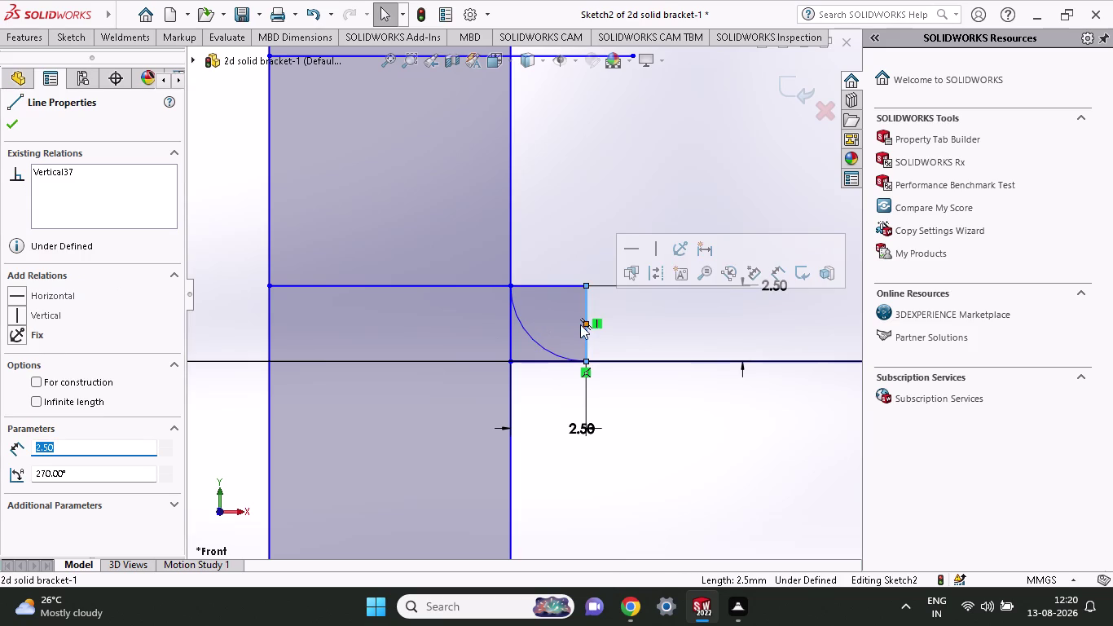
click(555, 289)
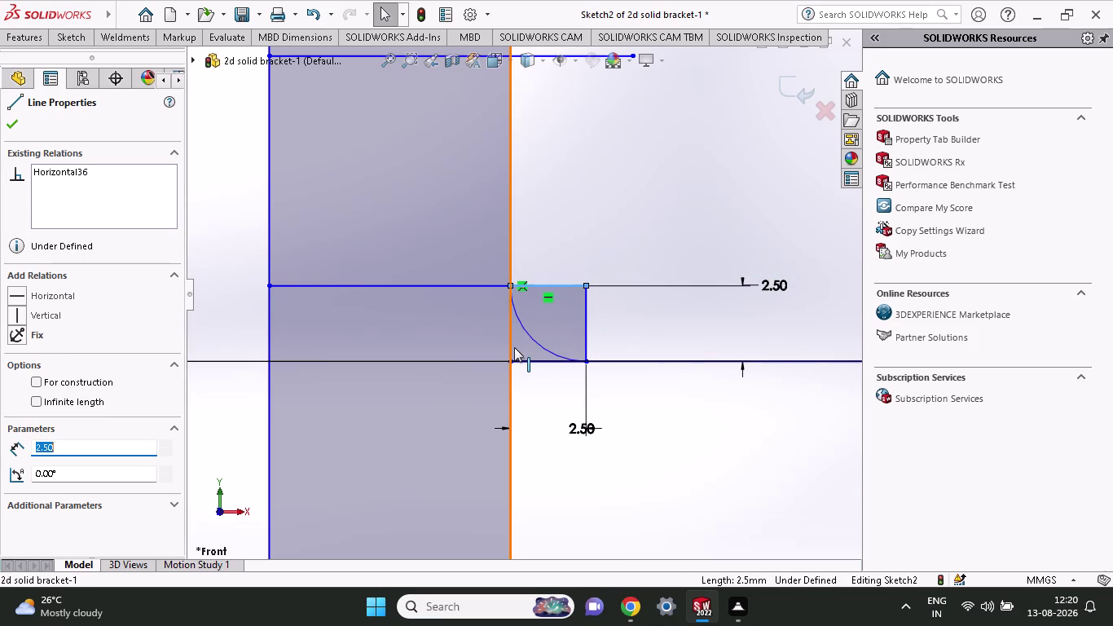
click(544, 283)
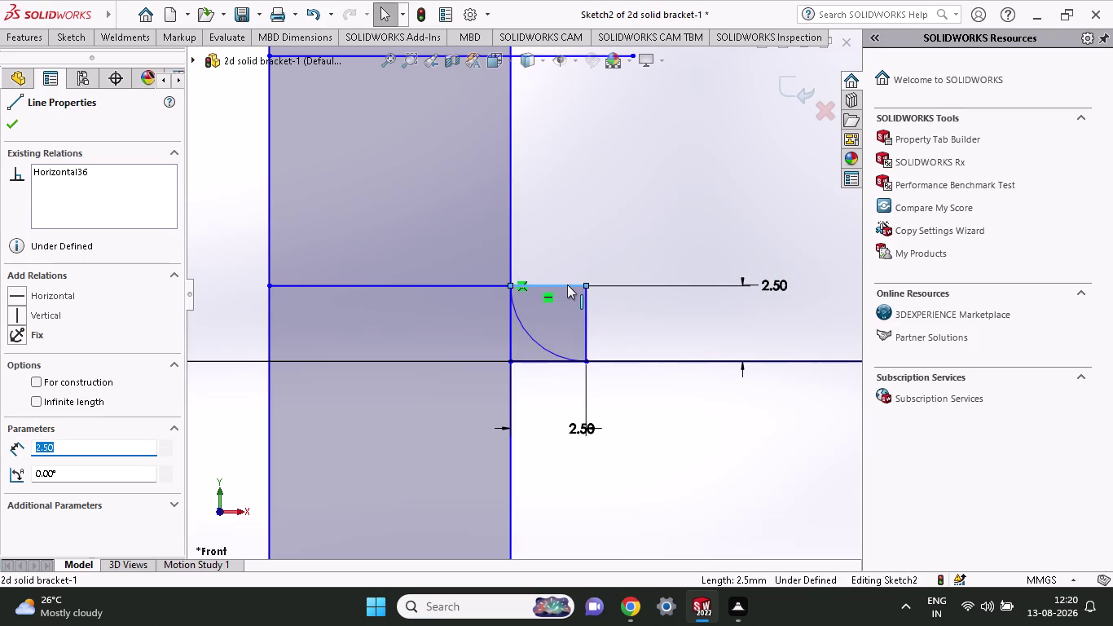
click(567, 284)
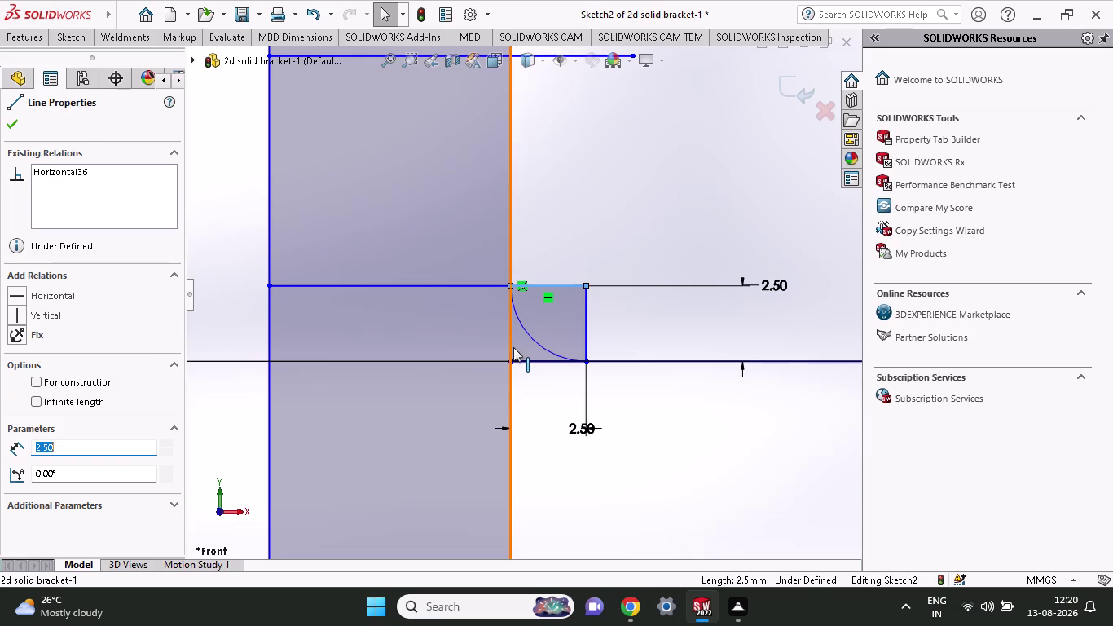
click(513, 347)
click(537, 361)
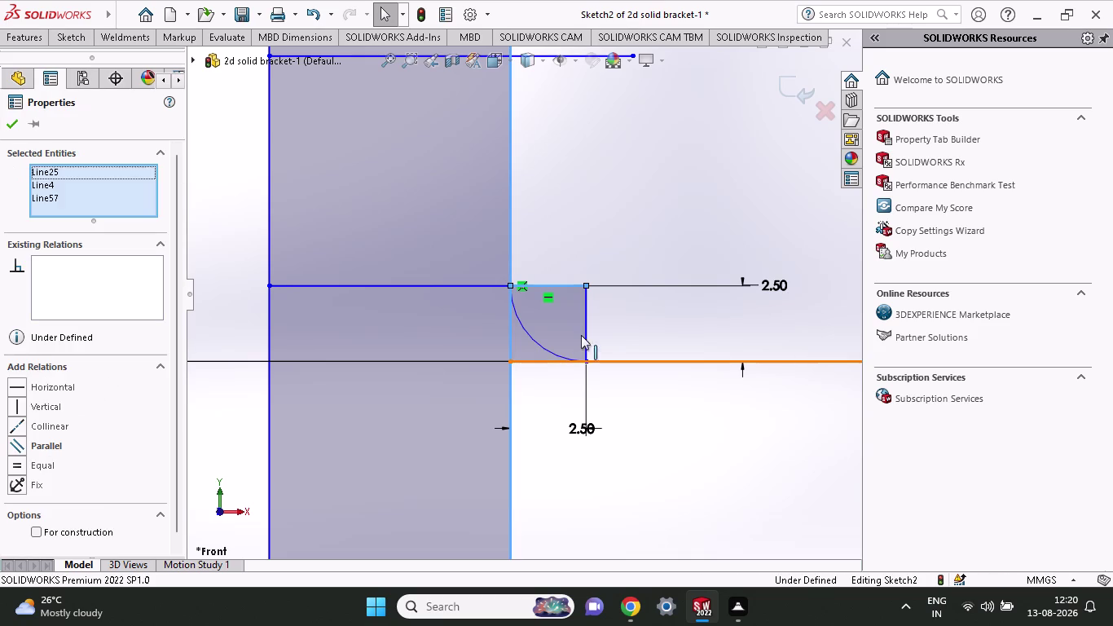
click(581, 335)
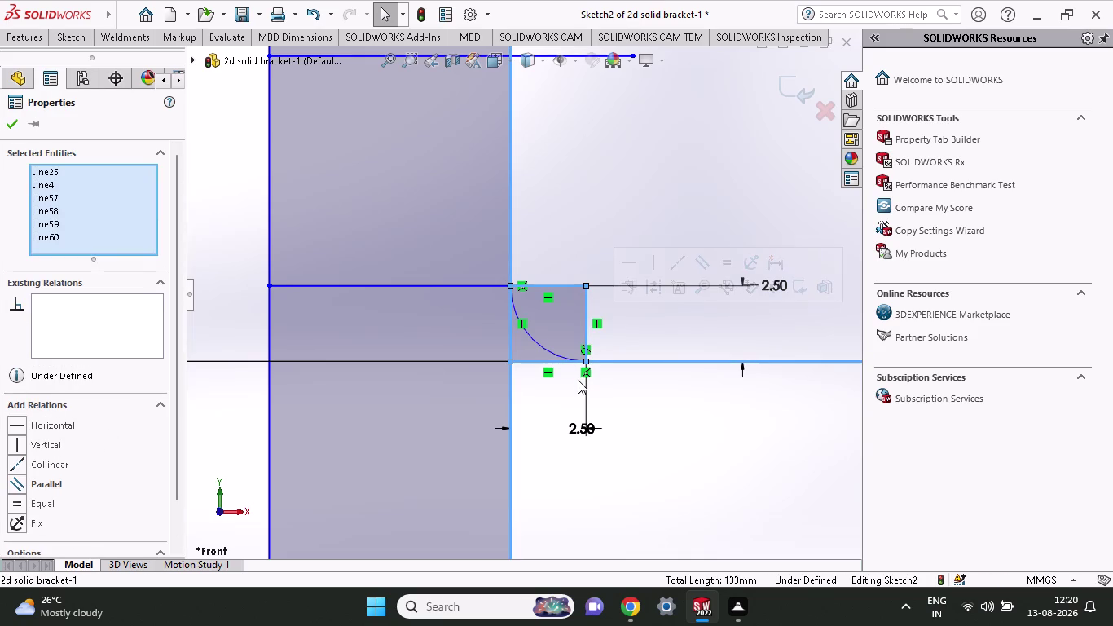
key(Escape)
key(Escape)
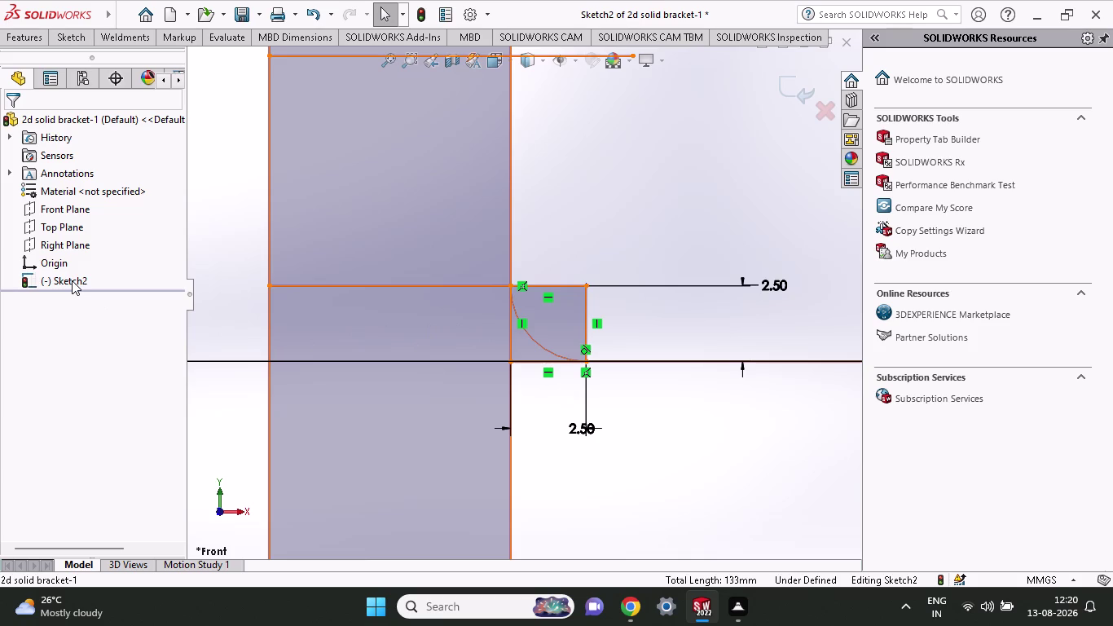
Delete the small corner square's lines and their dimension, keeping only the arc.
click(562, 323)
right_click(563, 324)
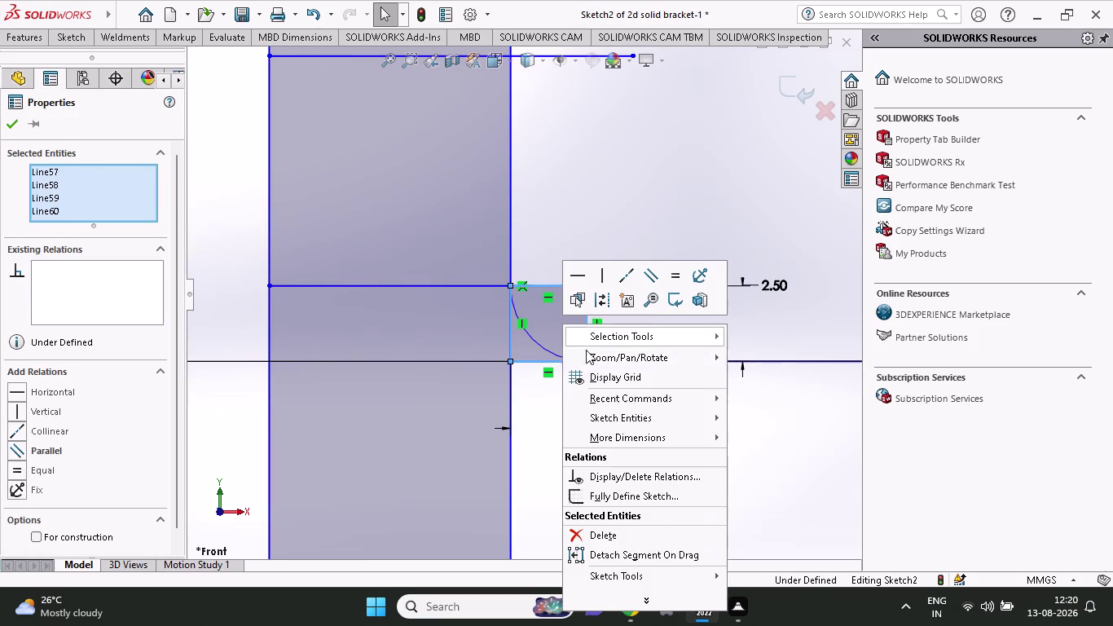
click(610, 541)
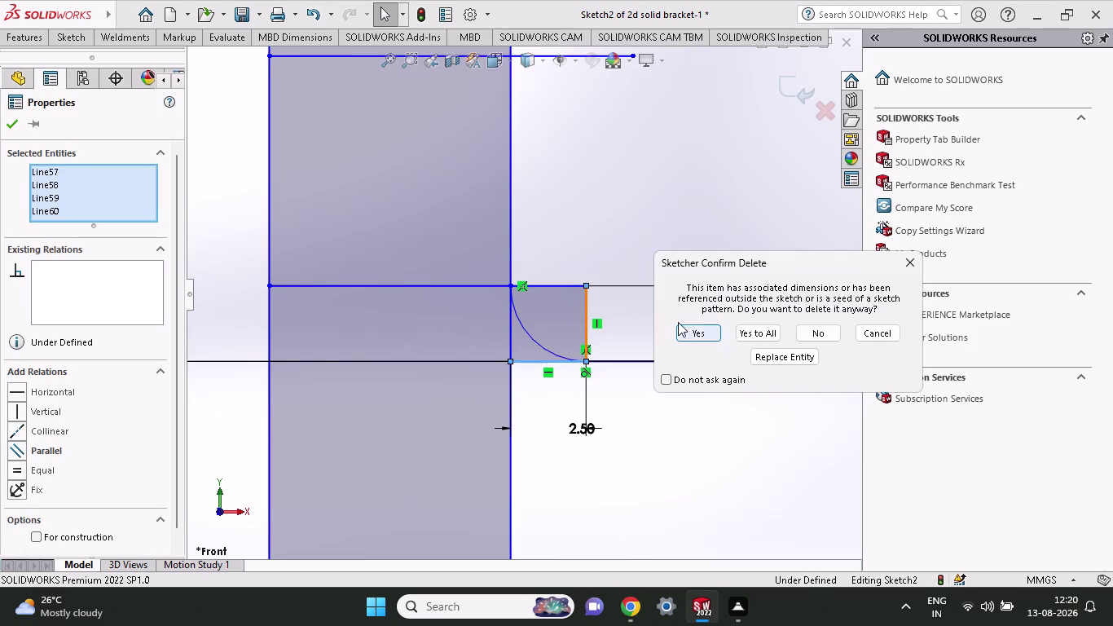
click(691, 334)
scroll(up, 3)
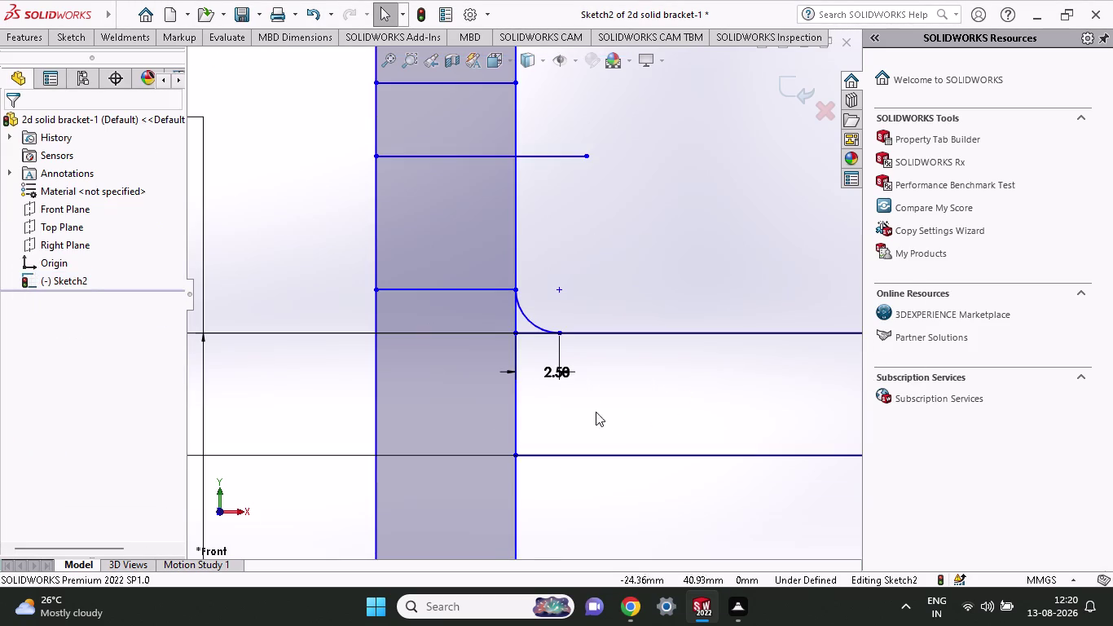
scroll(down, 3)
Trim the straight segment under the corner arc, accepting removal of its 2.50 dimension.
click(78, 40)
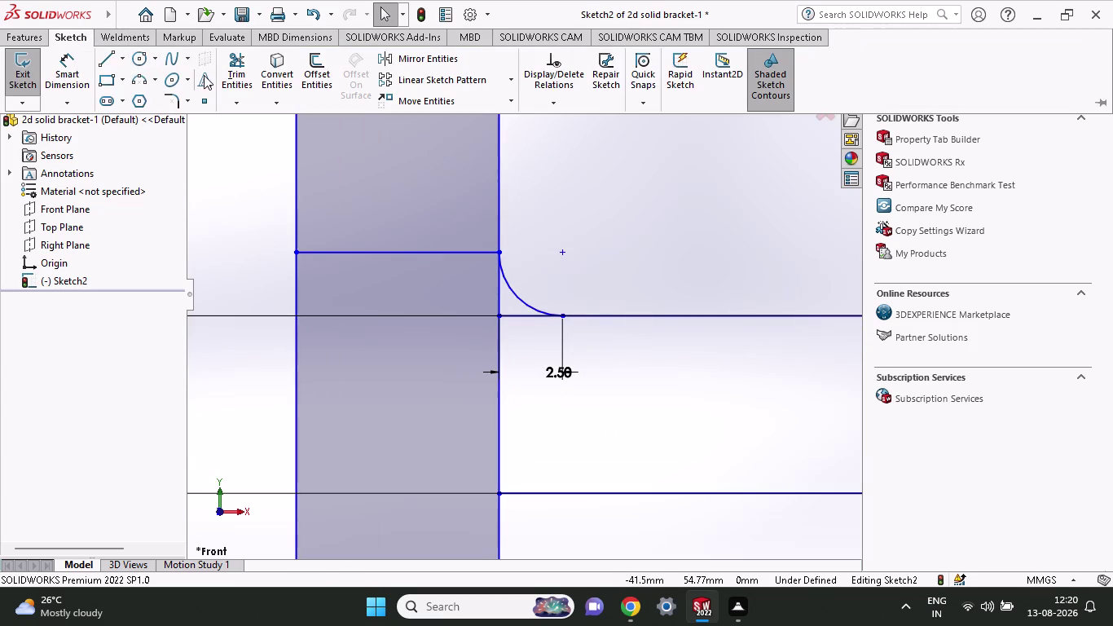
click(241, 67)
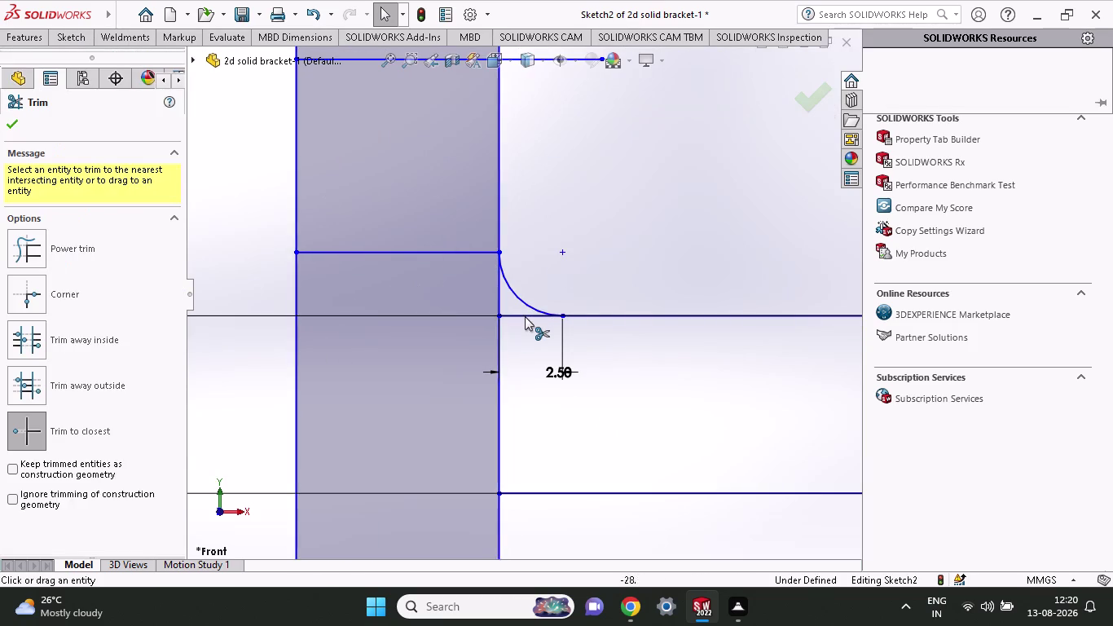
click(520, 315)
click(588, 314)
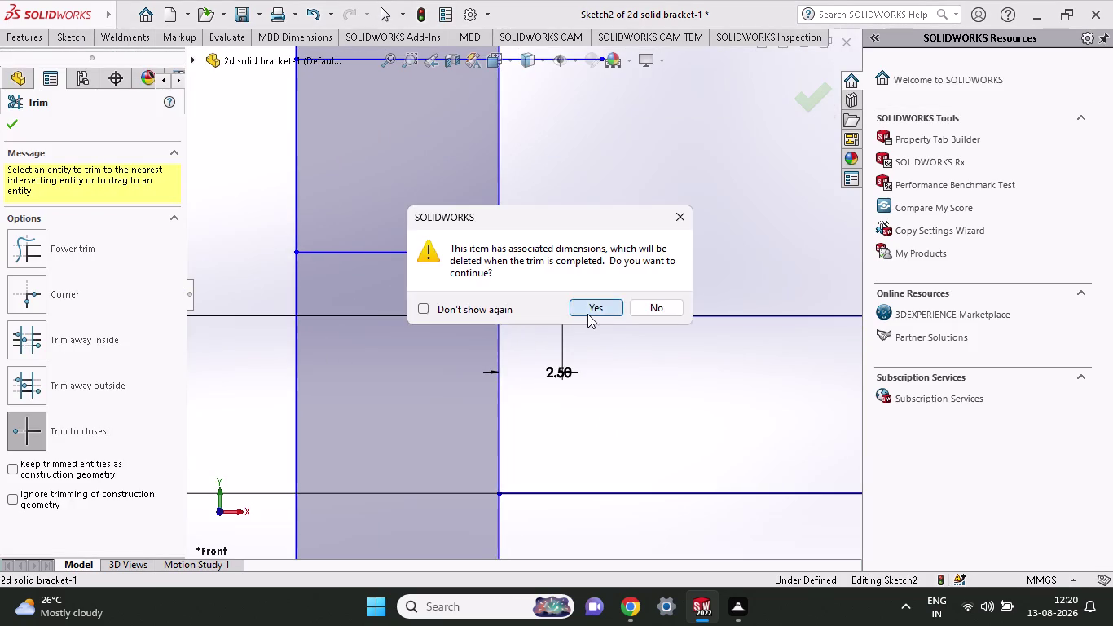
click(517, 313)
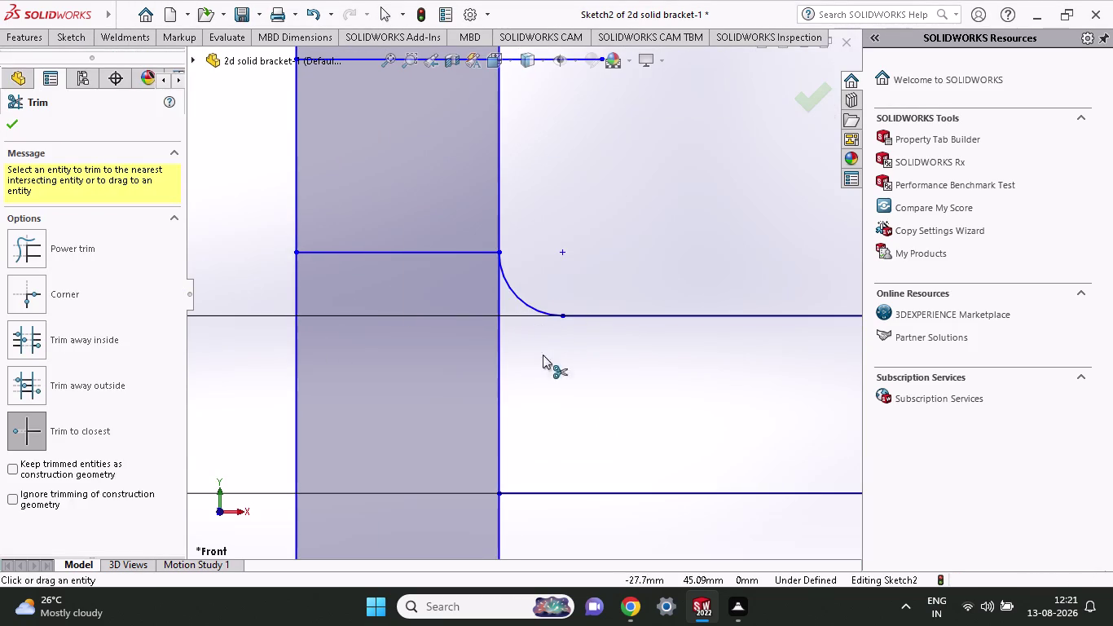
scroll(up, 3)
scroll(up, 3)
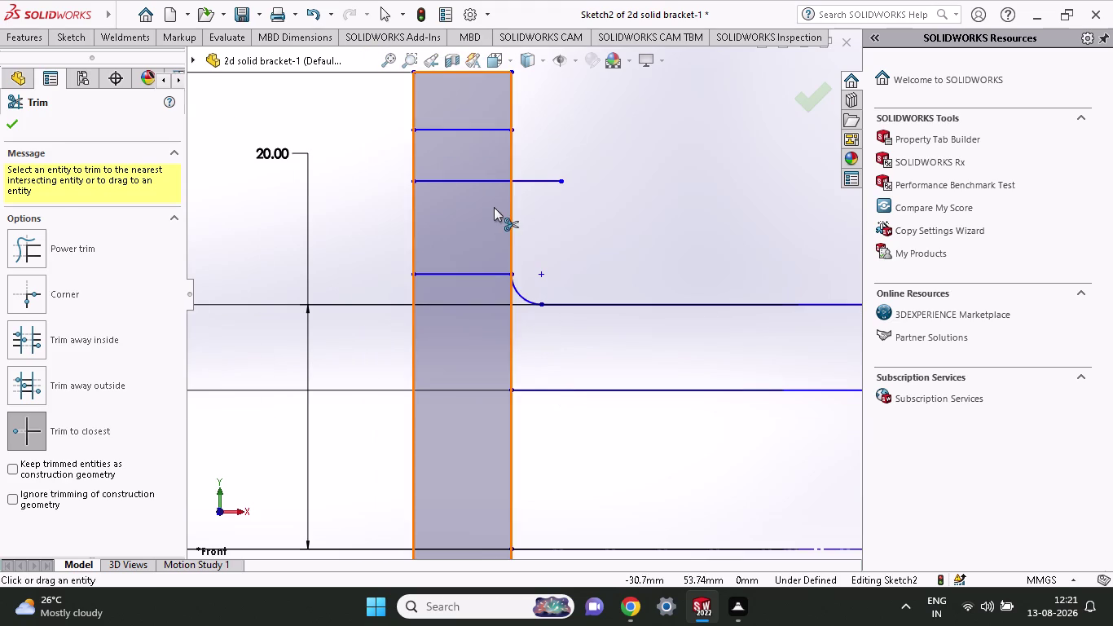
scroll(down, 3)
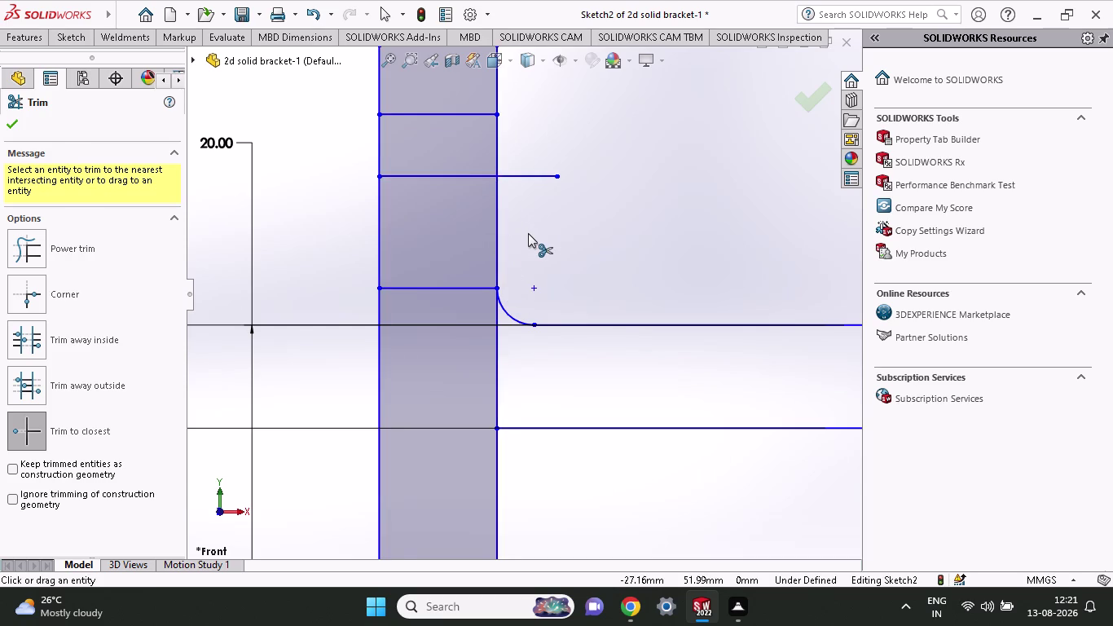
scroll(up, 3)
scroll(down, 3)
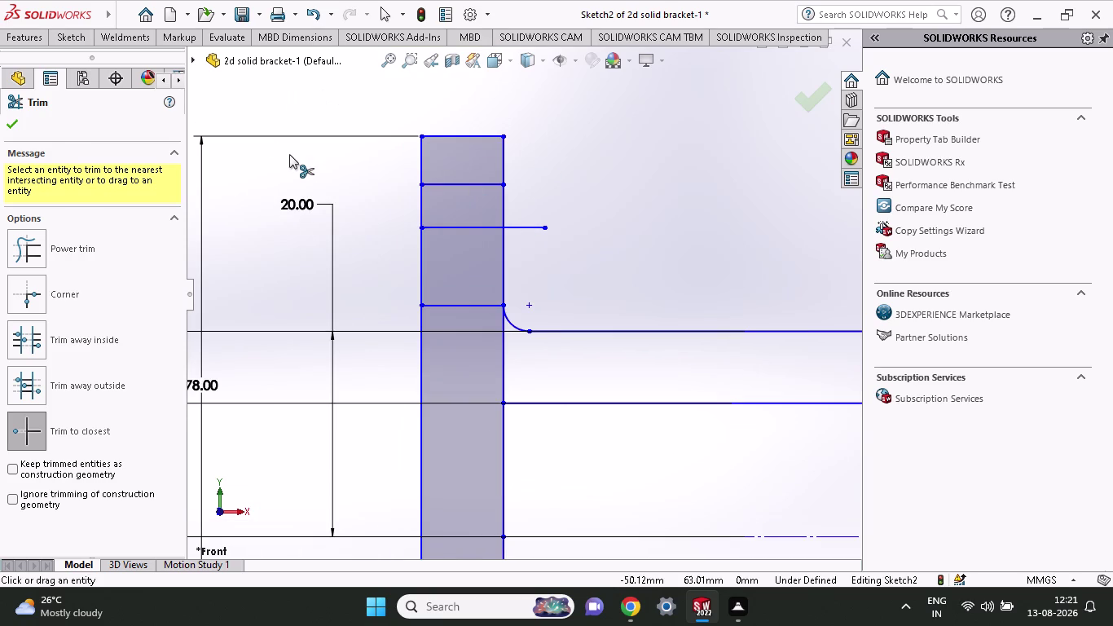
click(58, 27)
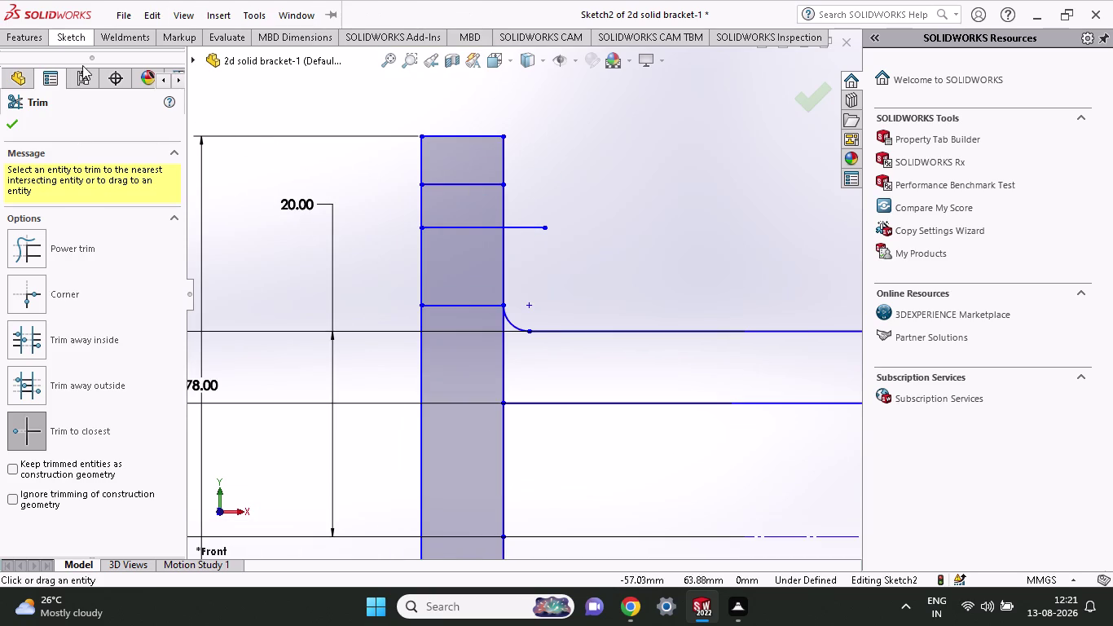
click(75, 33)
click(74, 74)
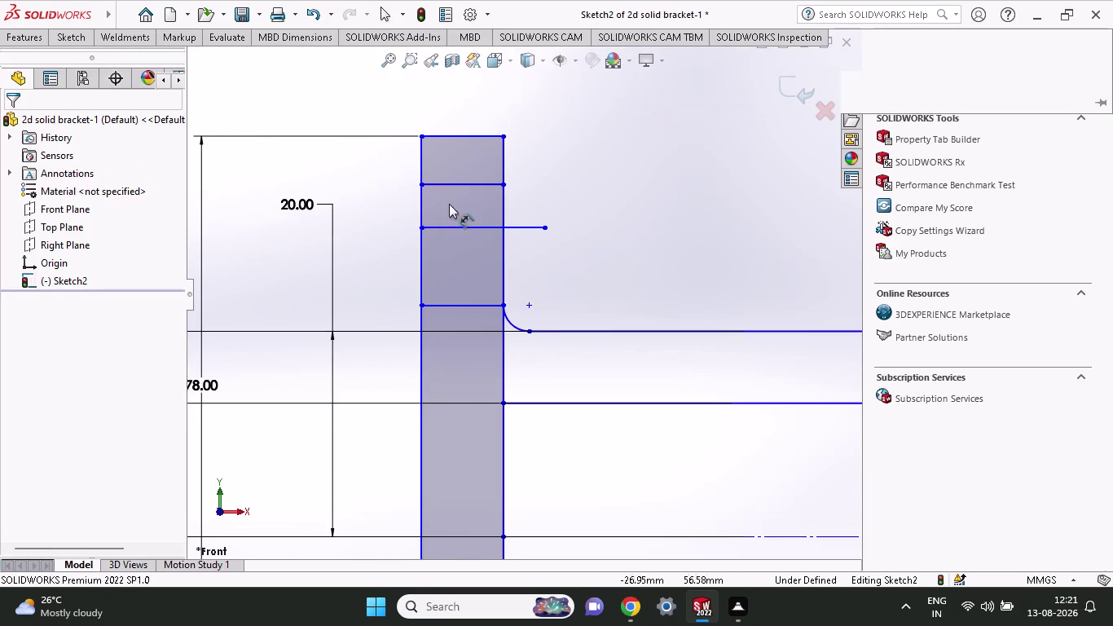
Dimension the bar's top right corner to the point below at 4.00 mm.
click(501, 184)
click(503, 135)
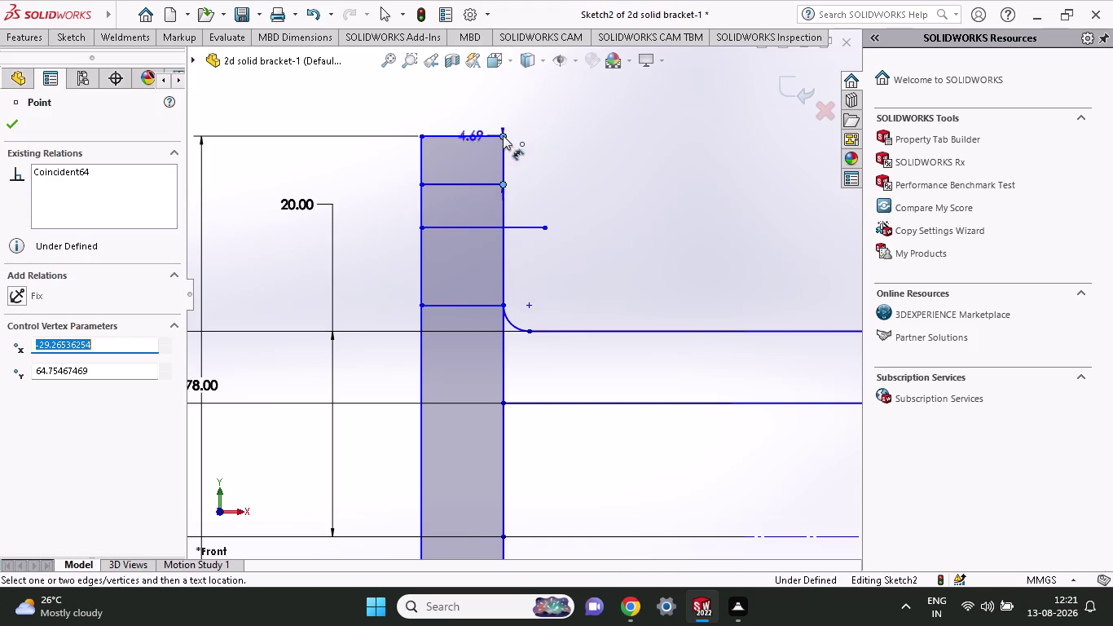
click(585, 141)
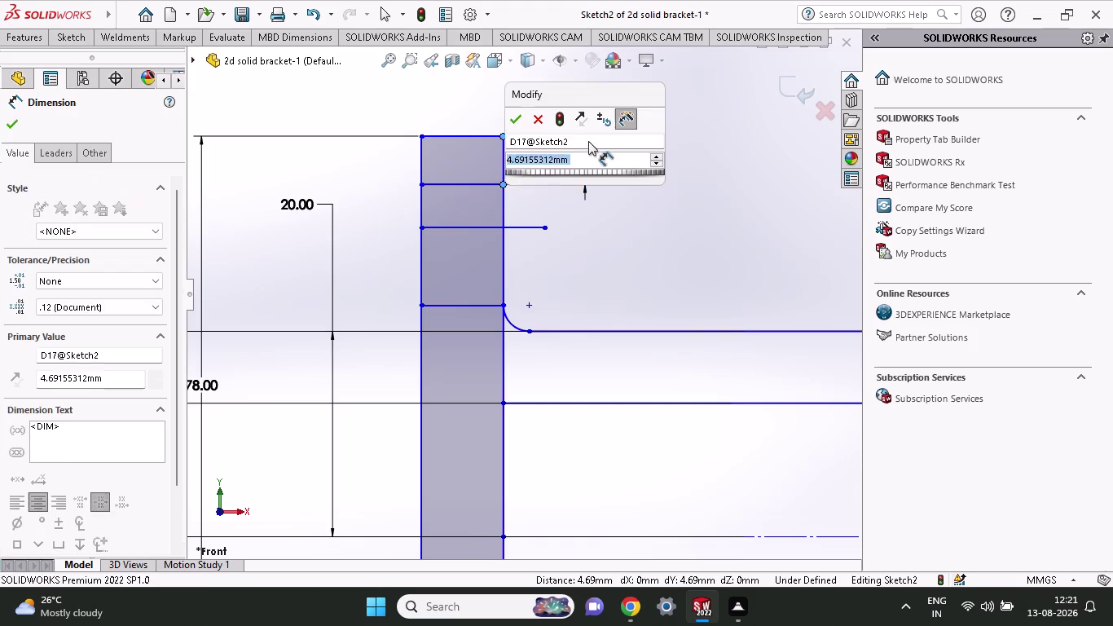
key(4)
key(Return)
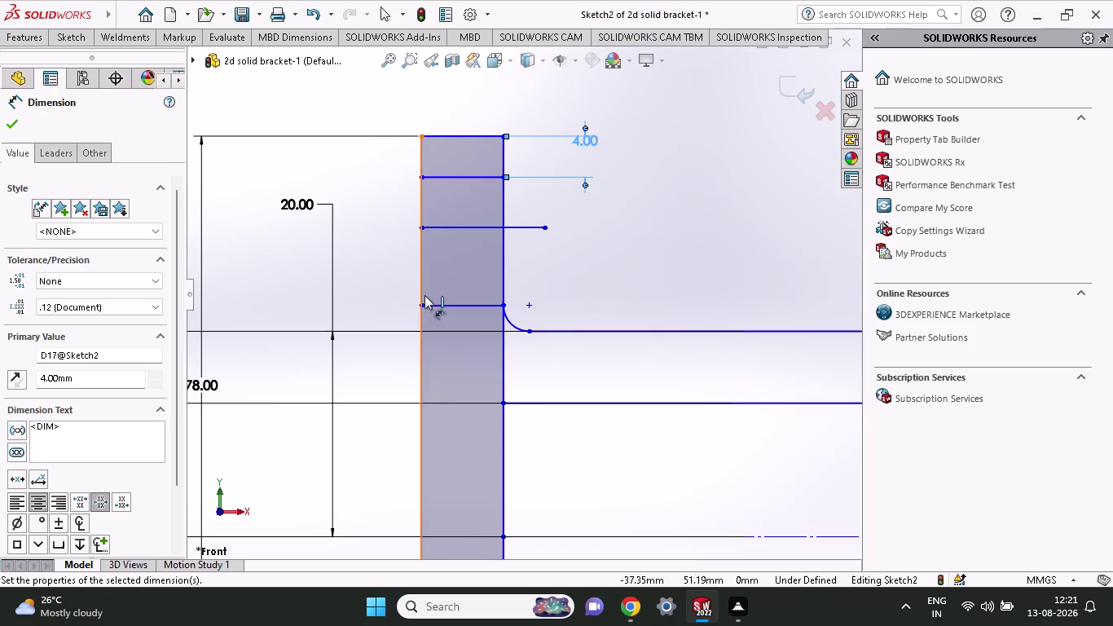
scroll(up, 3)
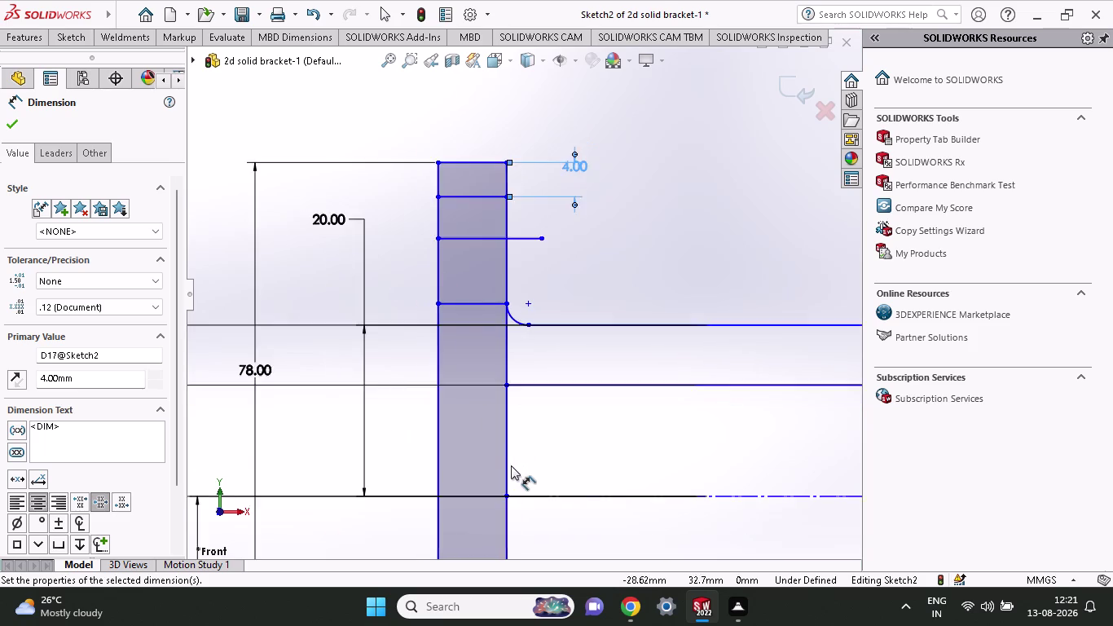
scroll(up, 3)
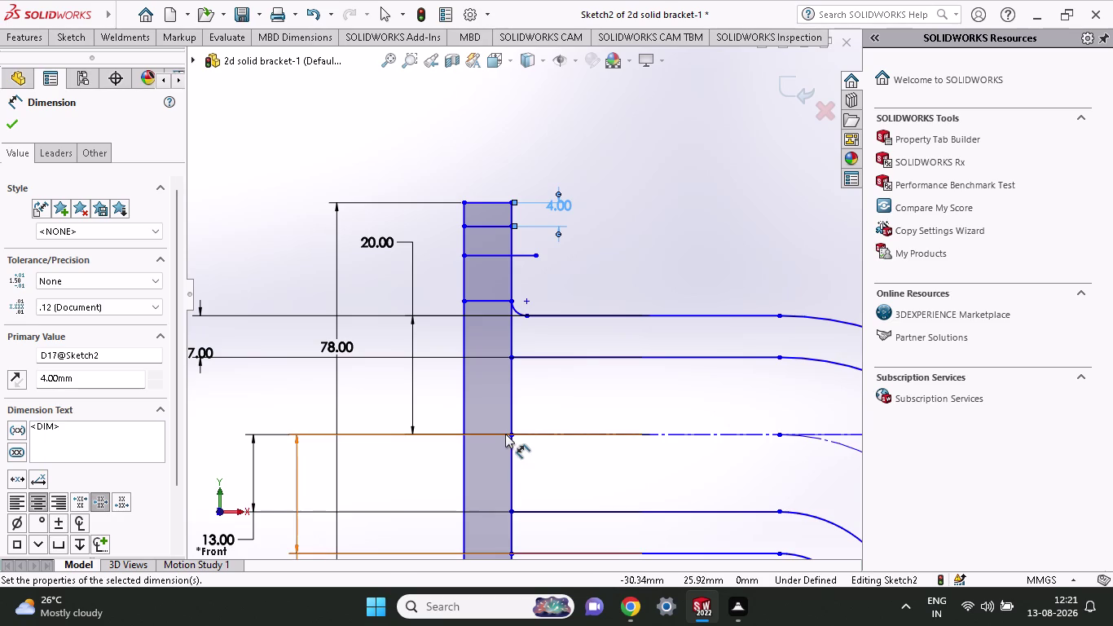
click(510, 433)
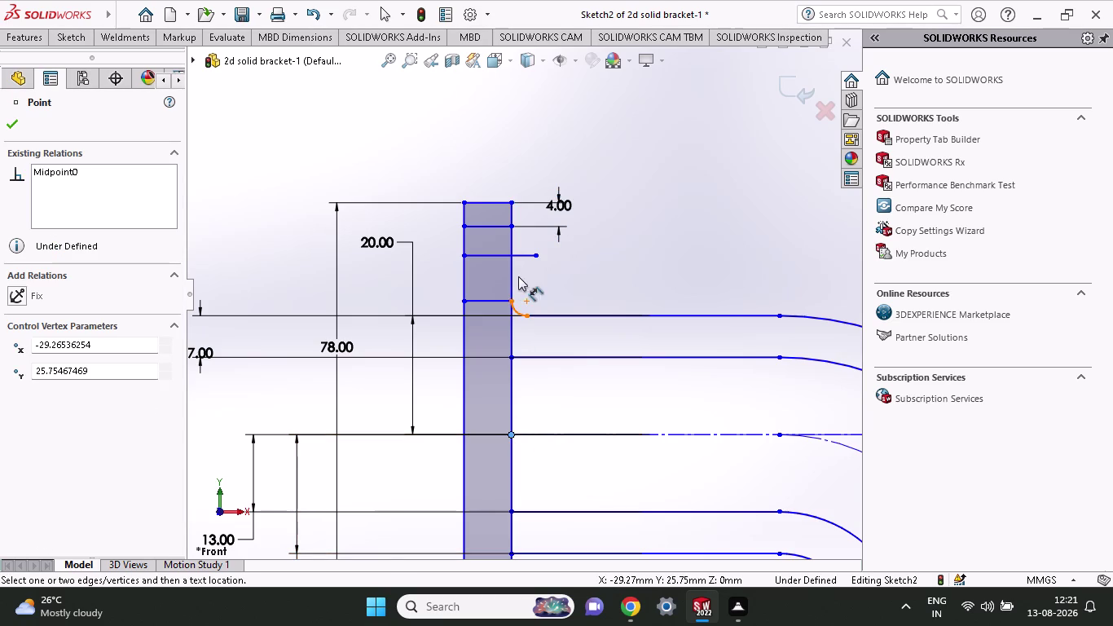
Dimension the short upper line's left end 30 mm above the lower horizontal line.
click(464, 251)
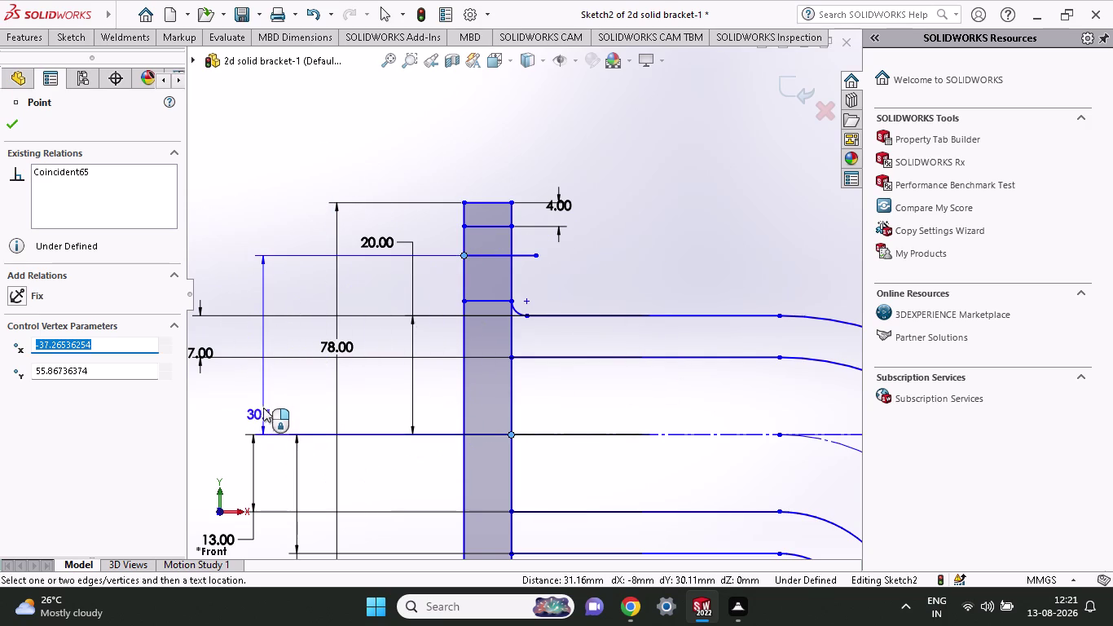
click(267, 405)
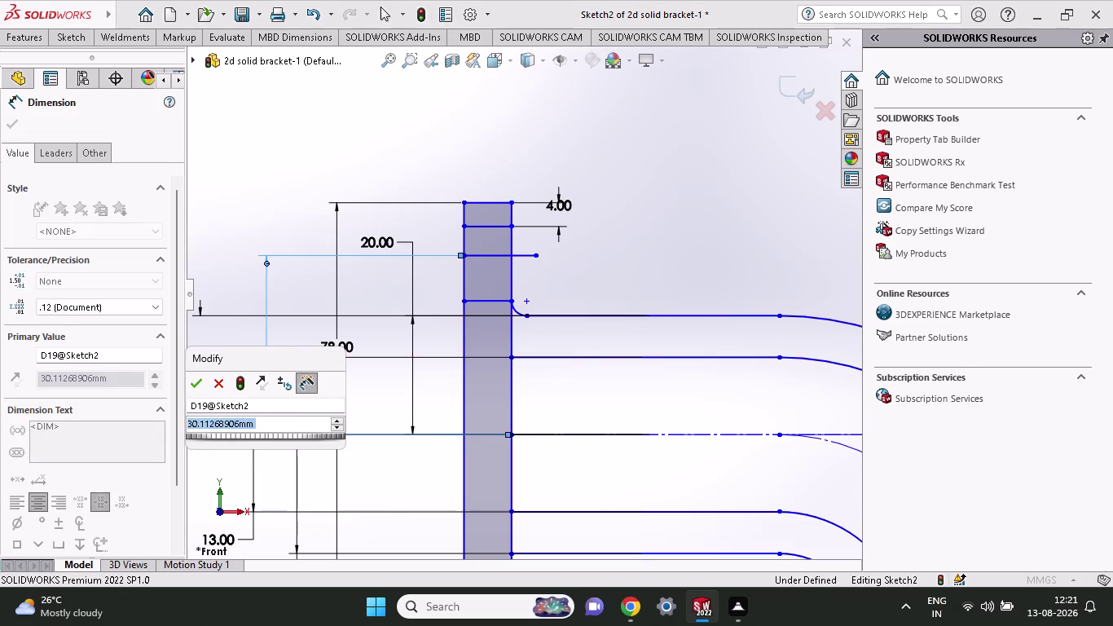
text(30)
key(Return)
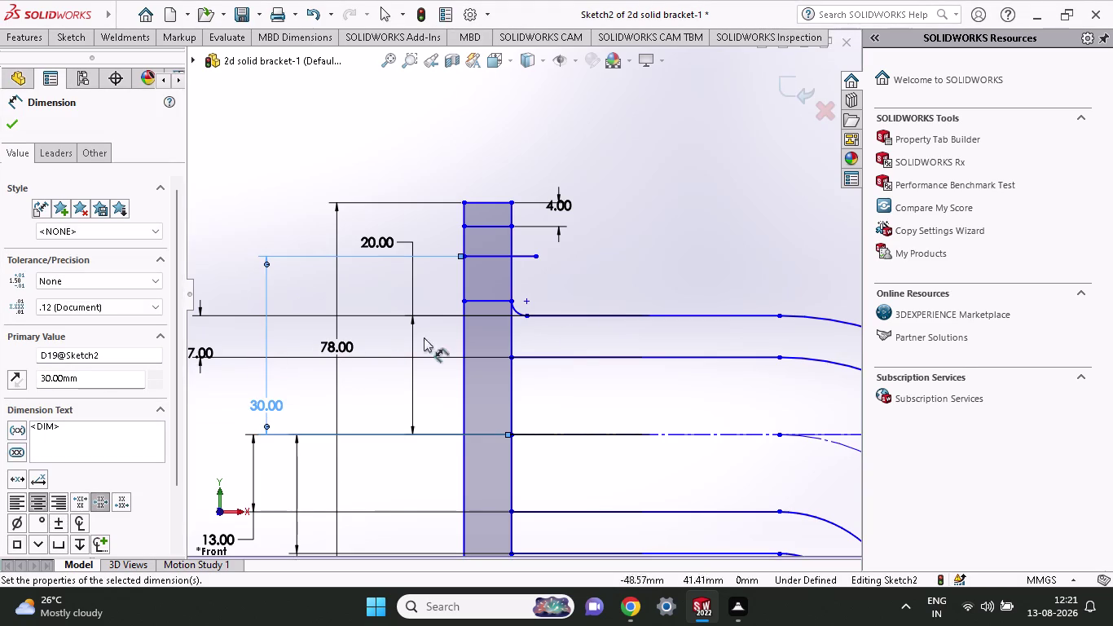
key(Escape)
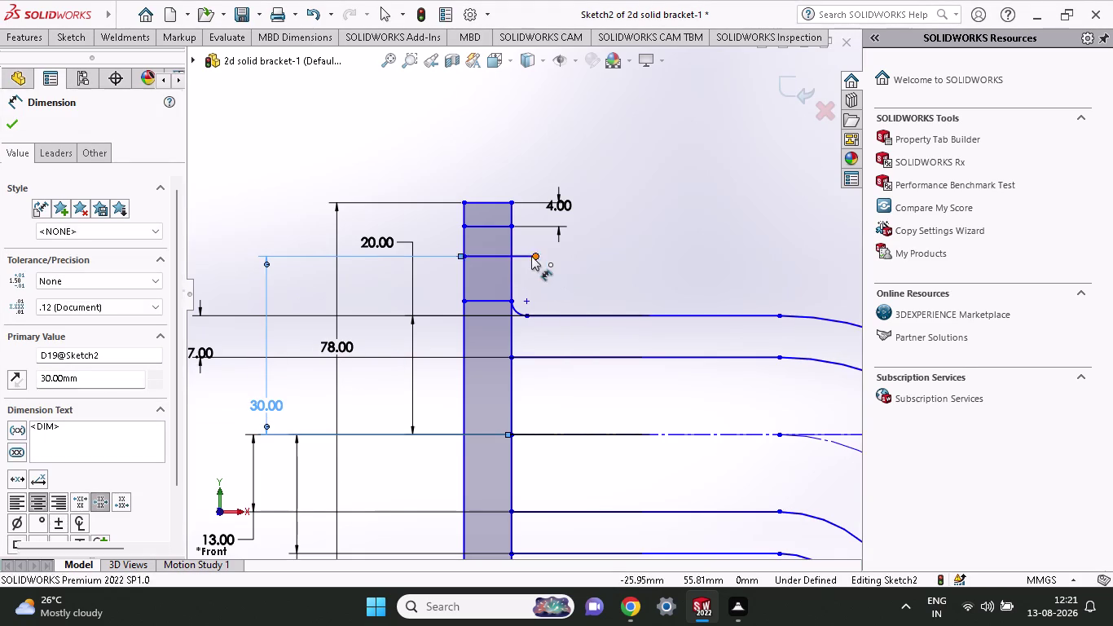
Convert the short upper horizontal line to construction geometry.
click(523, 256)
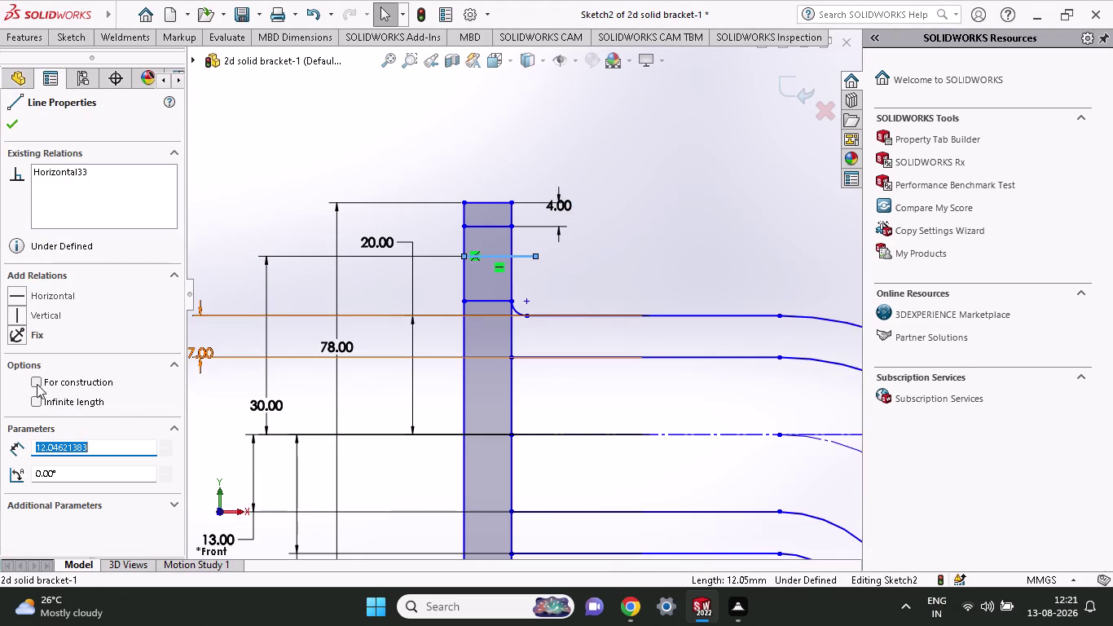
click(35, 383)
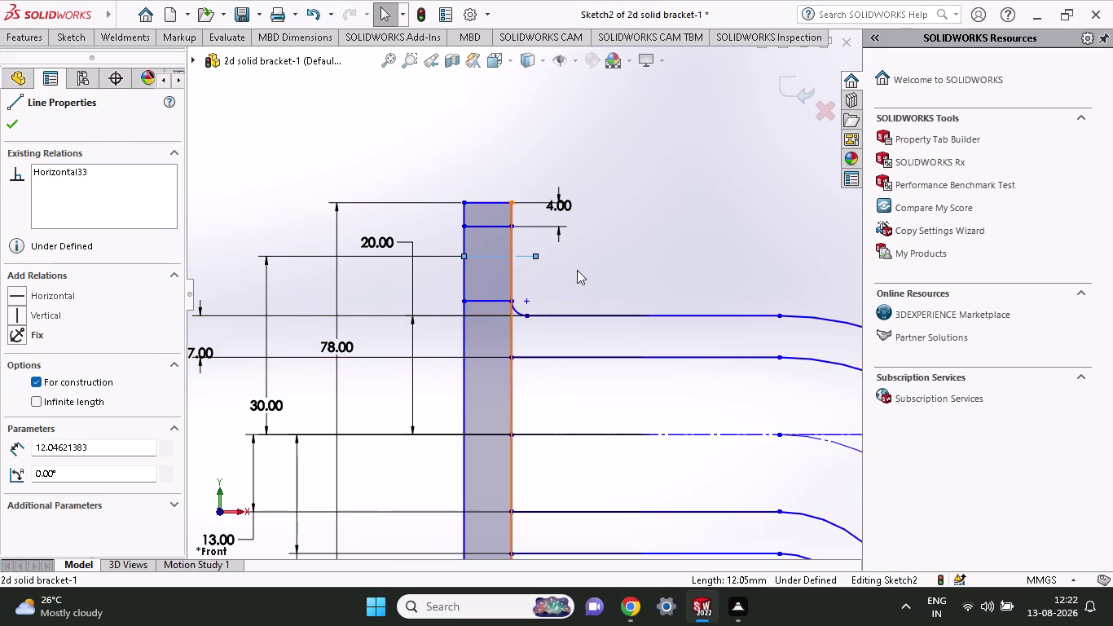
click(15, 123)
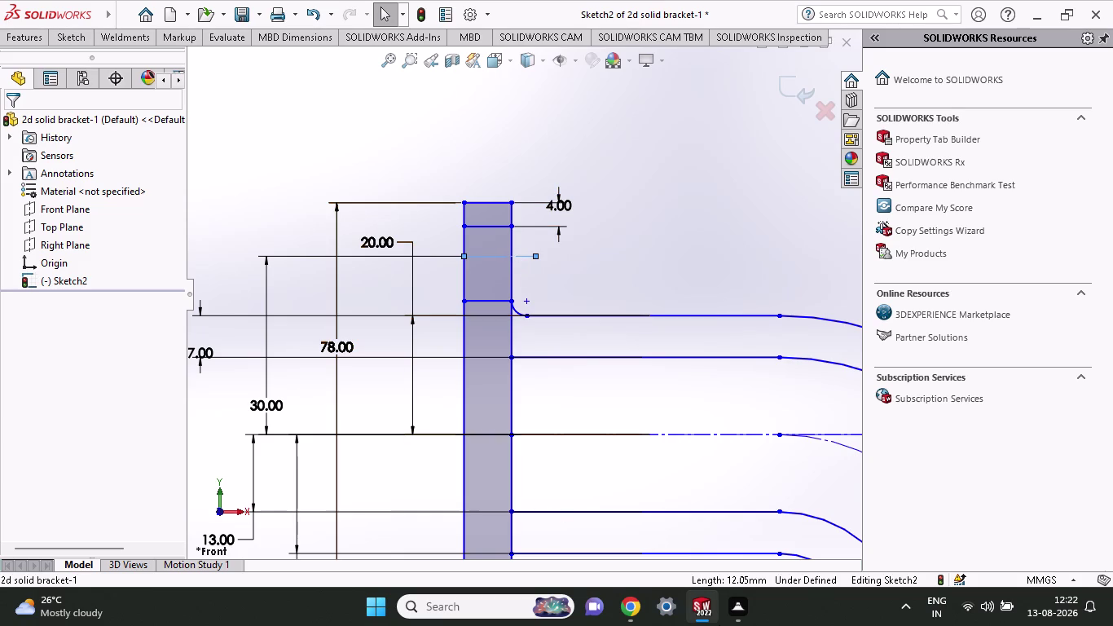
click(58, 34)
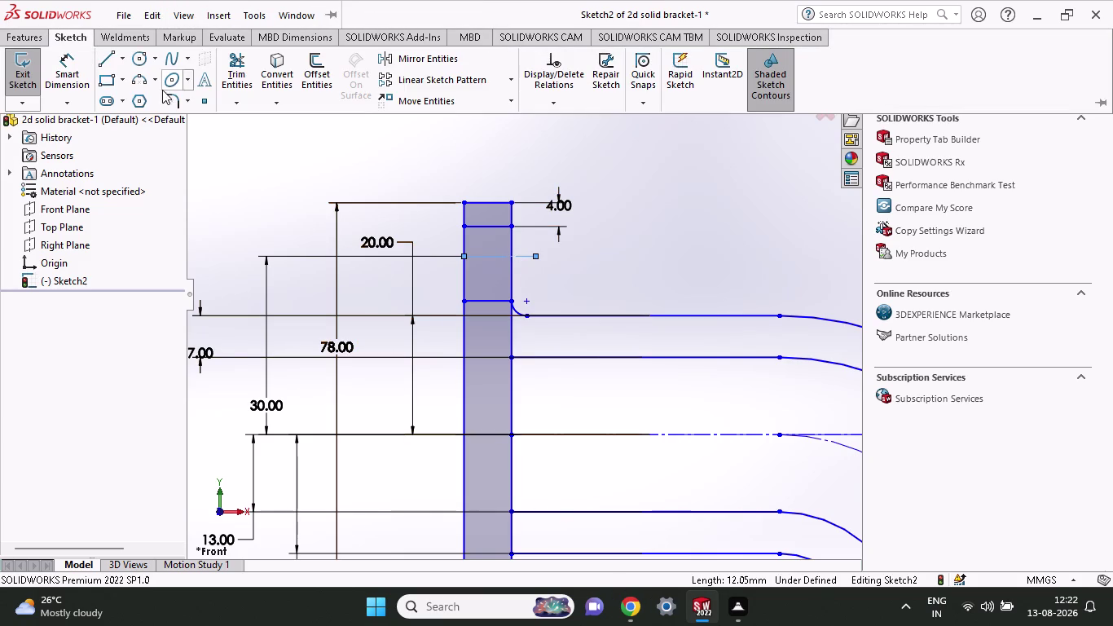
Try dimensioning between the two short lines, then discard the over-defining dimension.
click(77, 68)
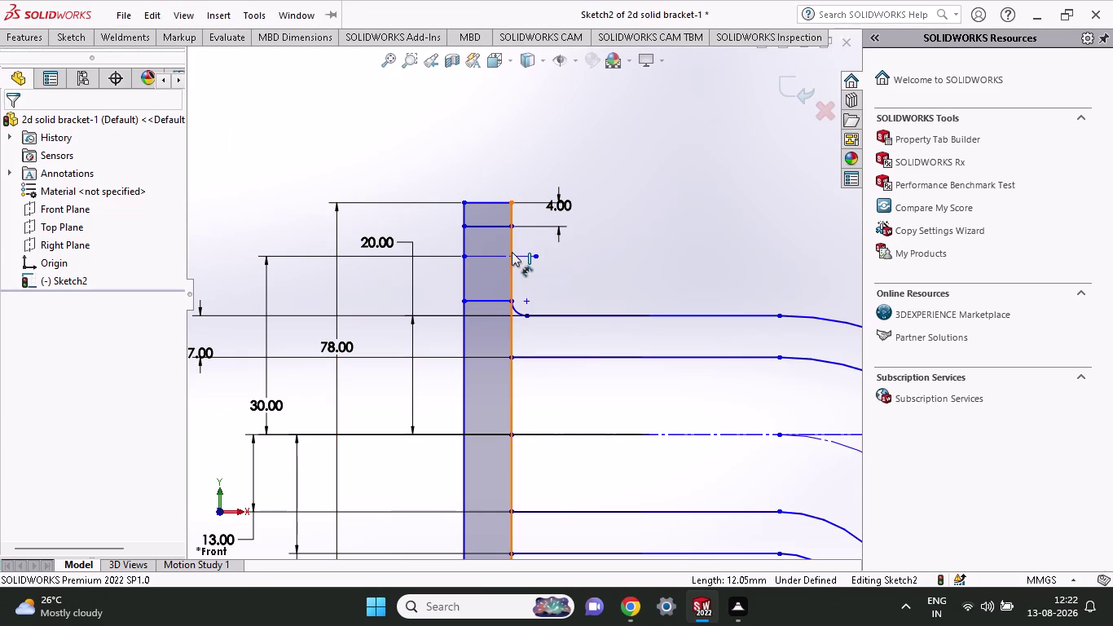
click(461, 255)
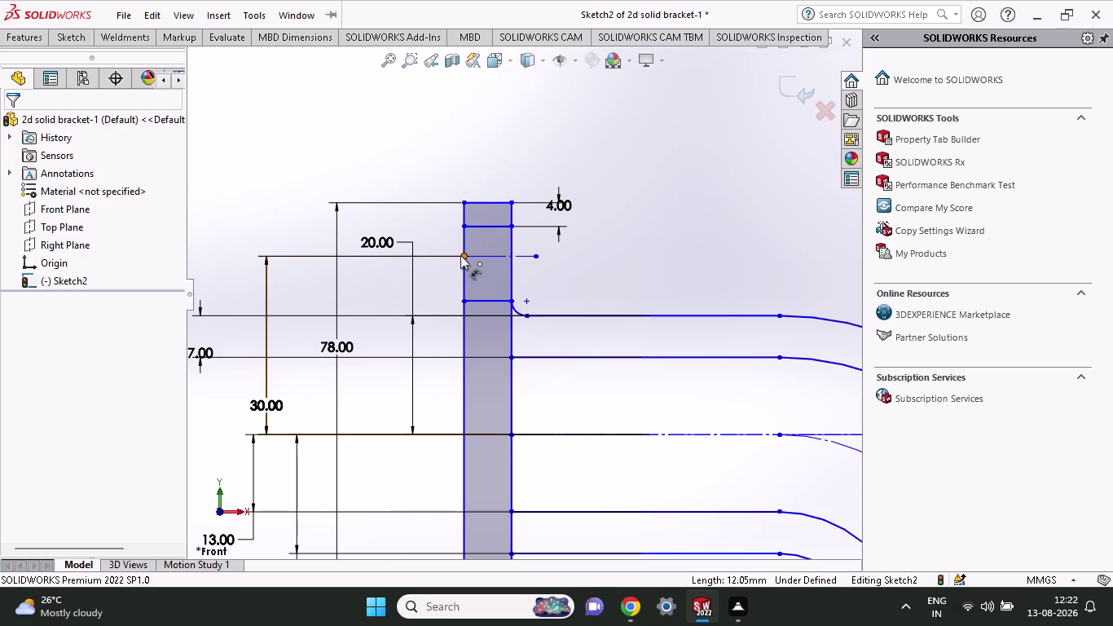
click(463, 228)
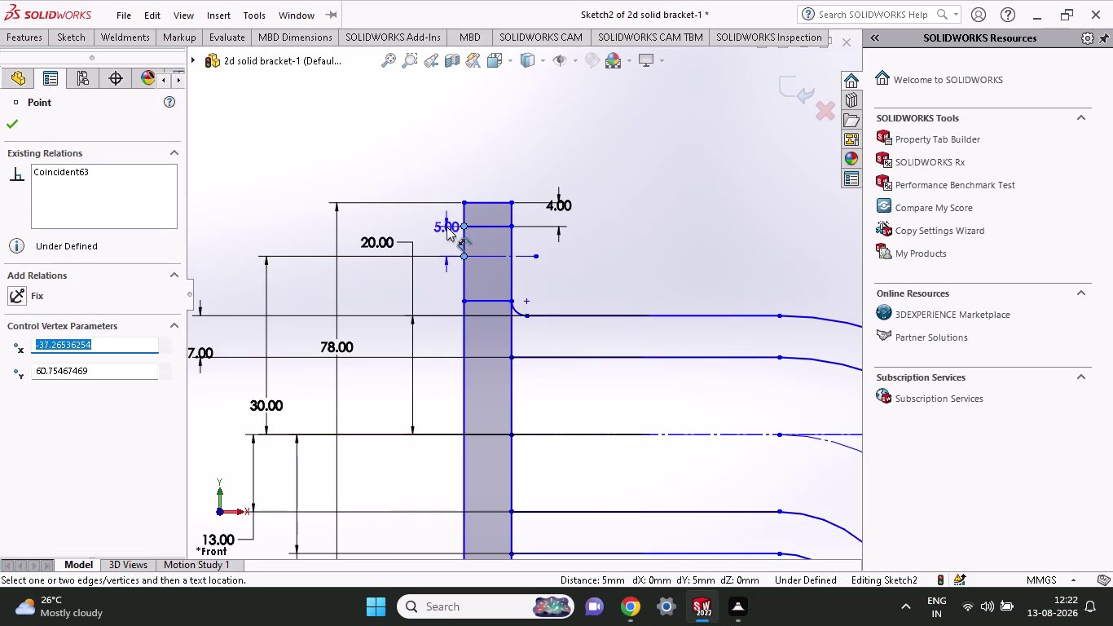
click(447, 227)
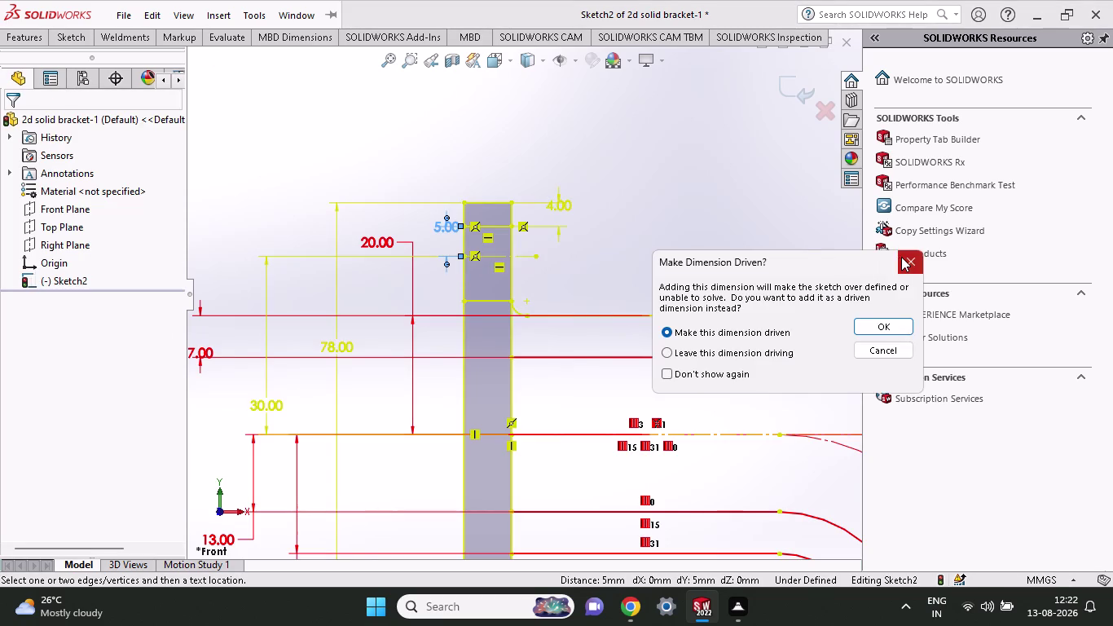
click(902, 257)
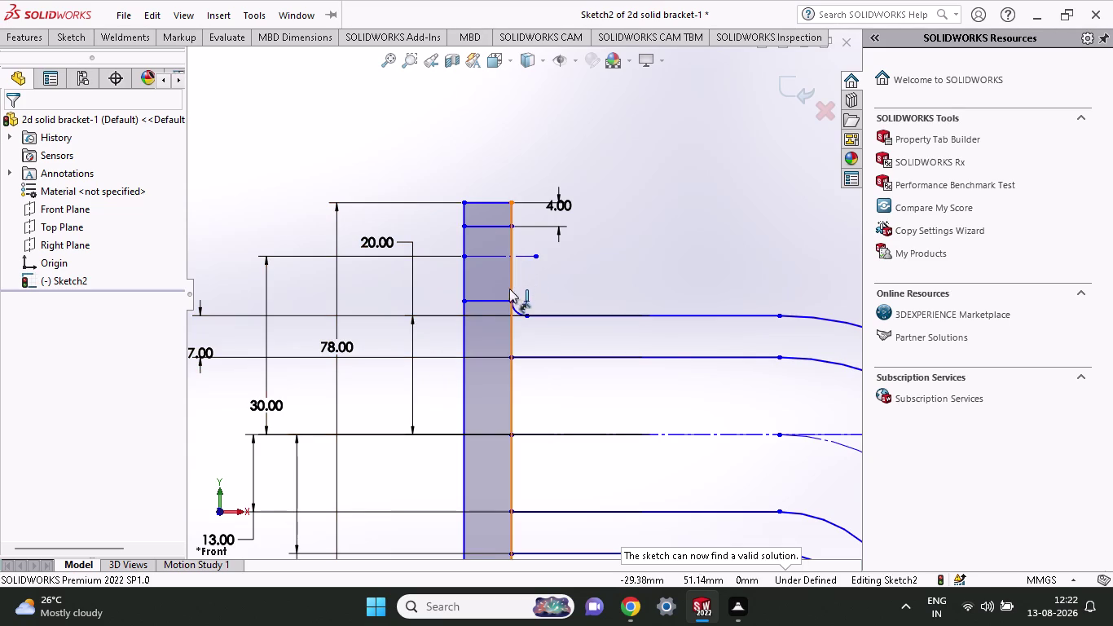
key(Escape)
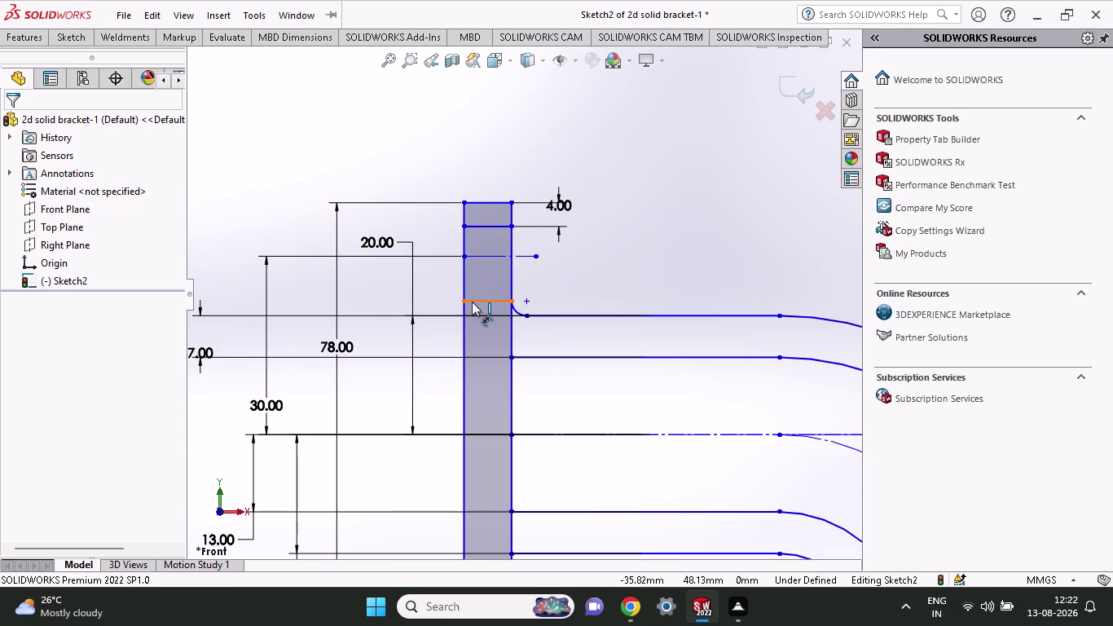
Dimension the gap between the lower short line and the upper line's endpoint to 5 mm.
click(463, 300)
click(463, 257)
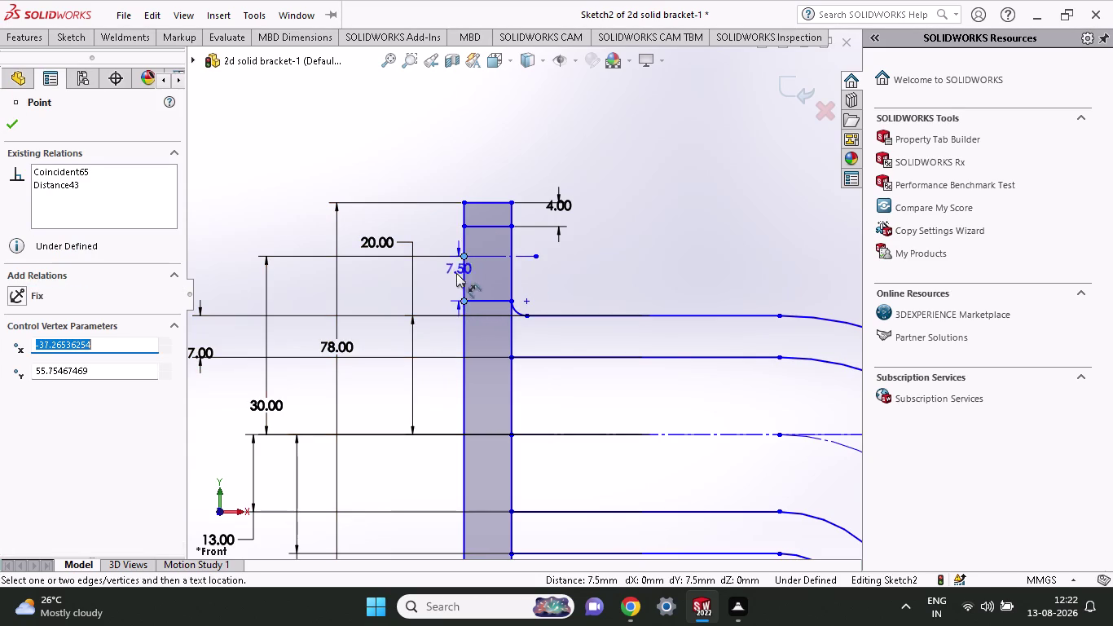
click(425, 284)
key(5)
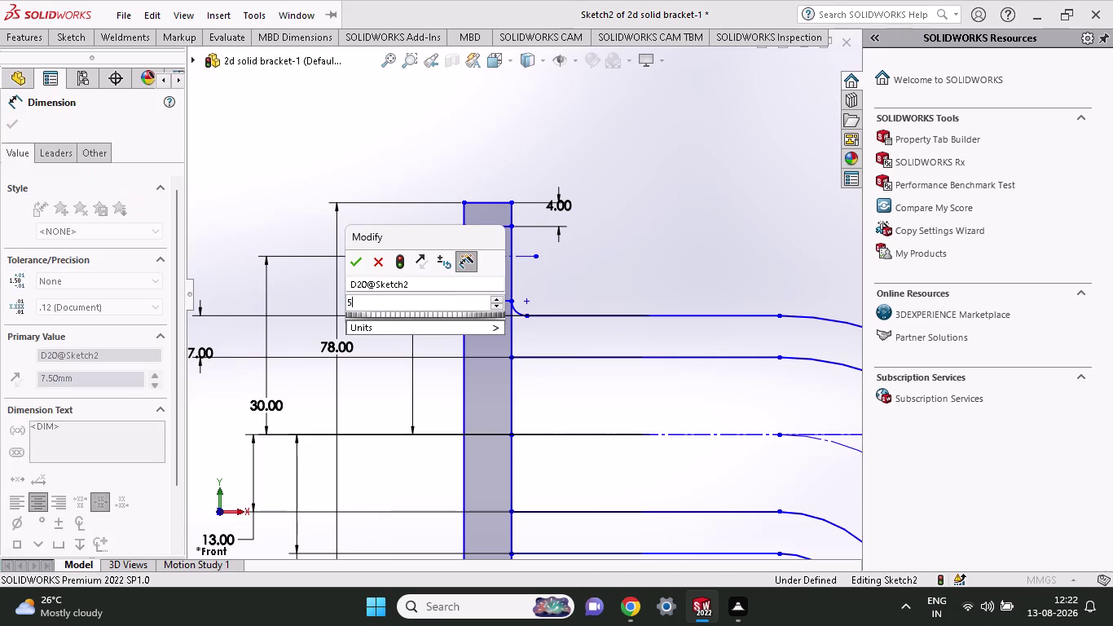
key(Return)
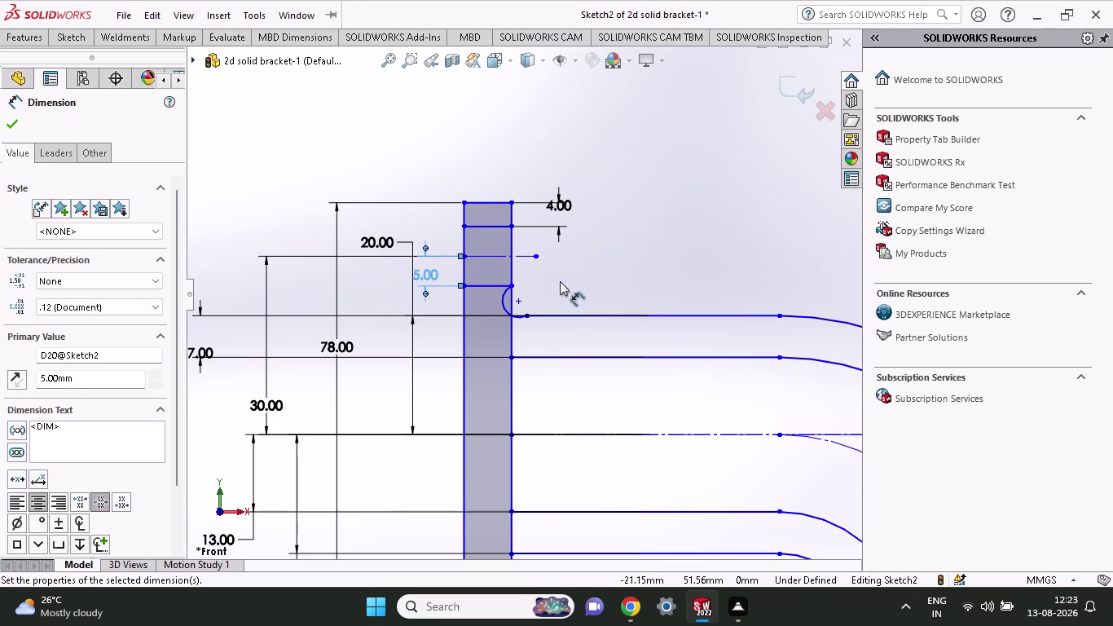
key(Escape)
Delete the small corner arc below the 5.00 gap.
scroll(down, 3)
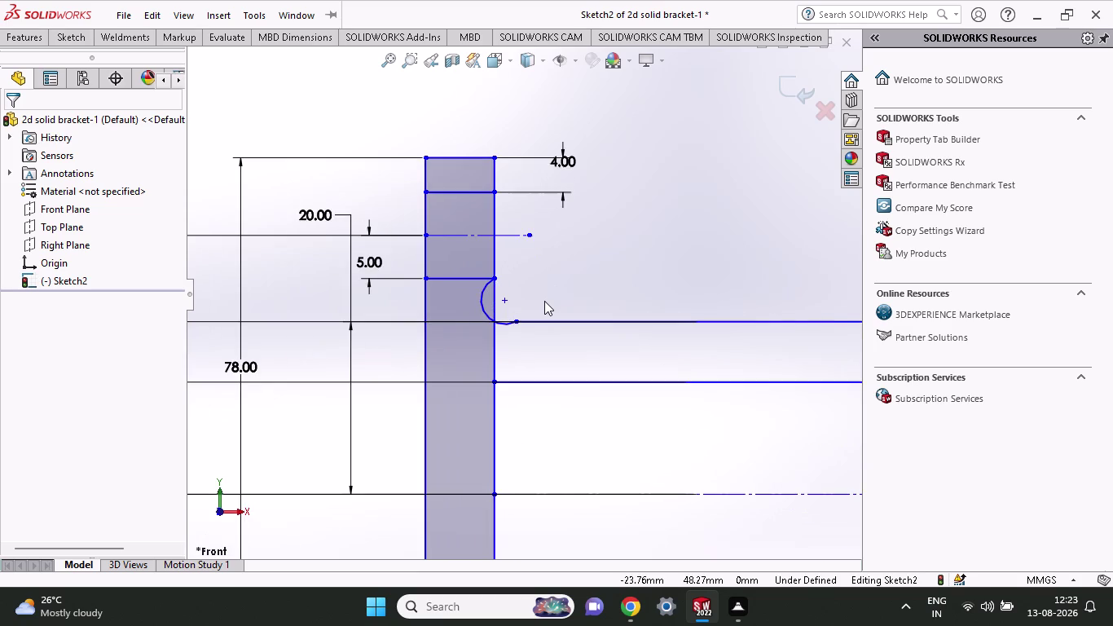
scroll(down, 3)
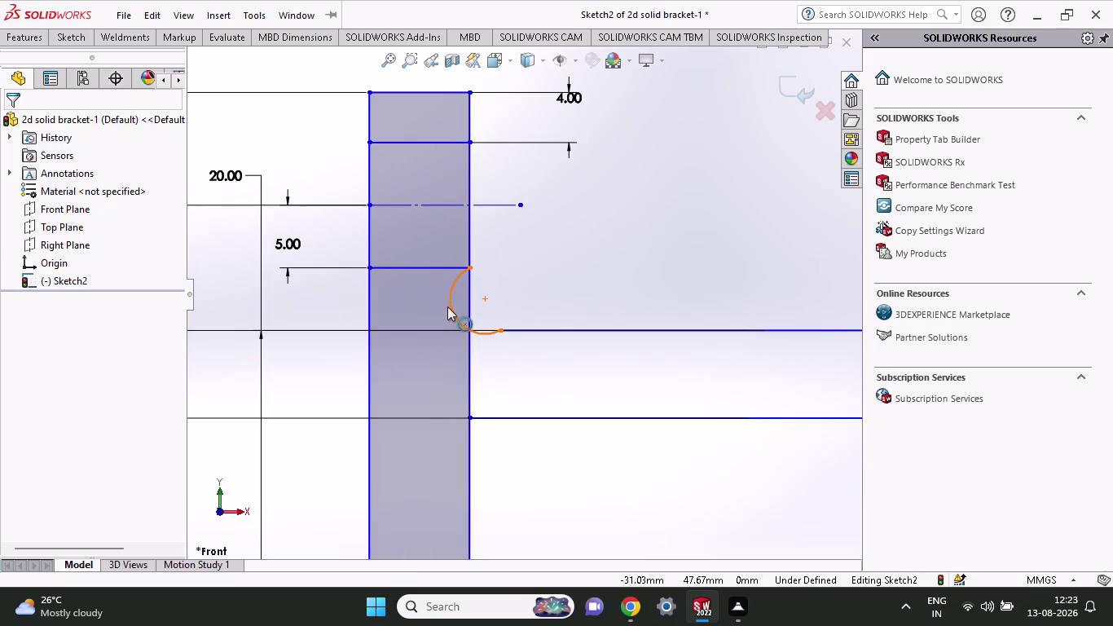
click(447, 307)
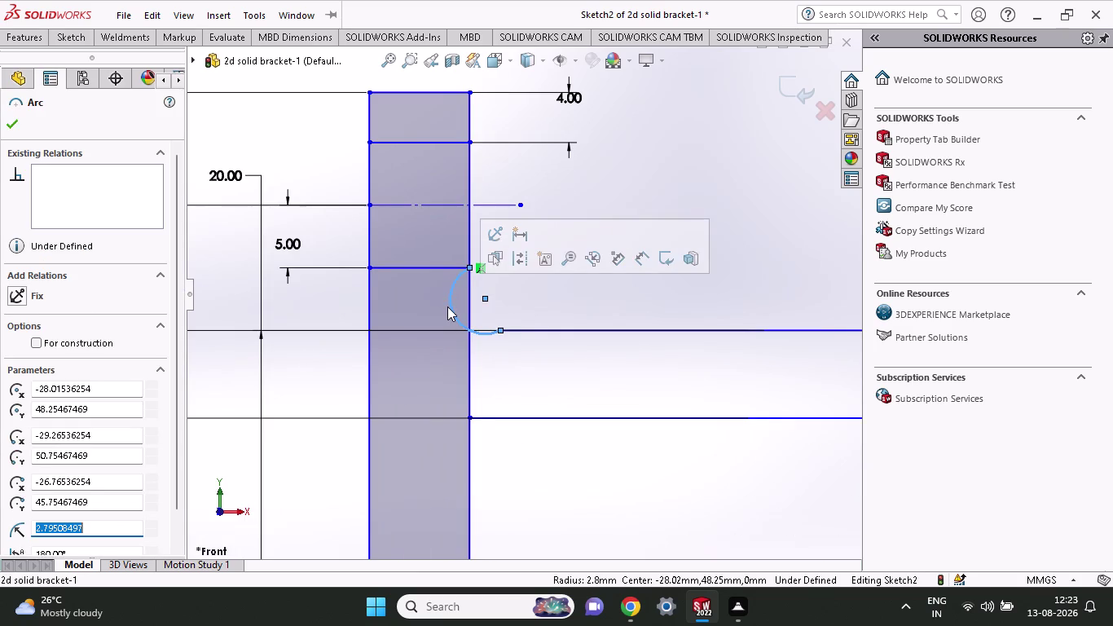
key(Delete)
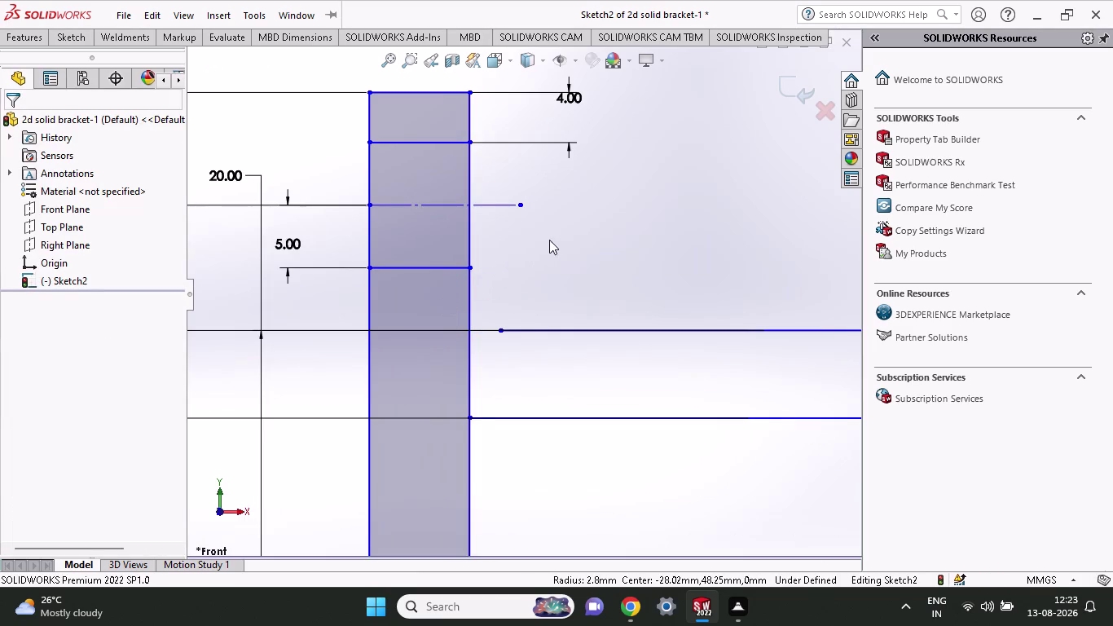
Draw a short vertical line up the arm's right edge from the corner point.
click(79, 42)
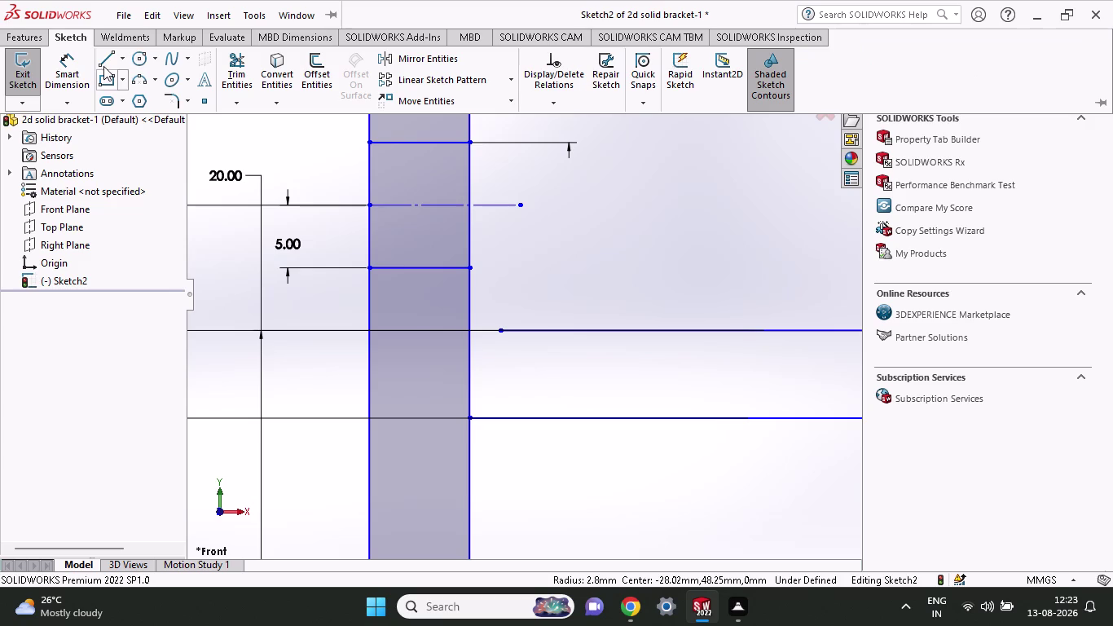
click(104, 62)
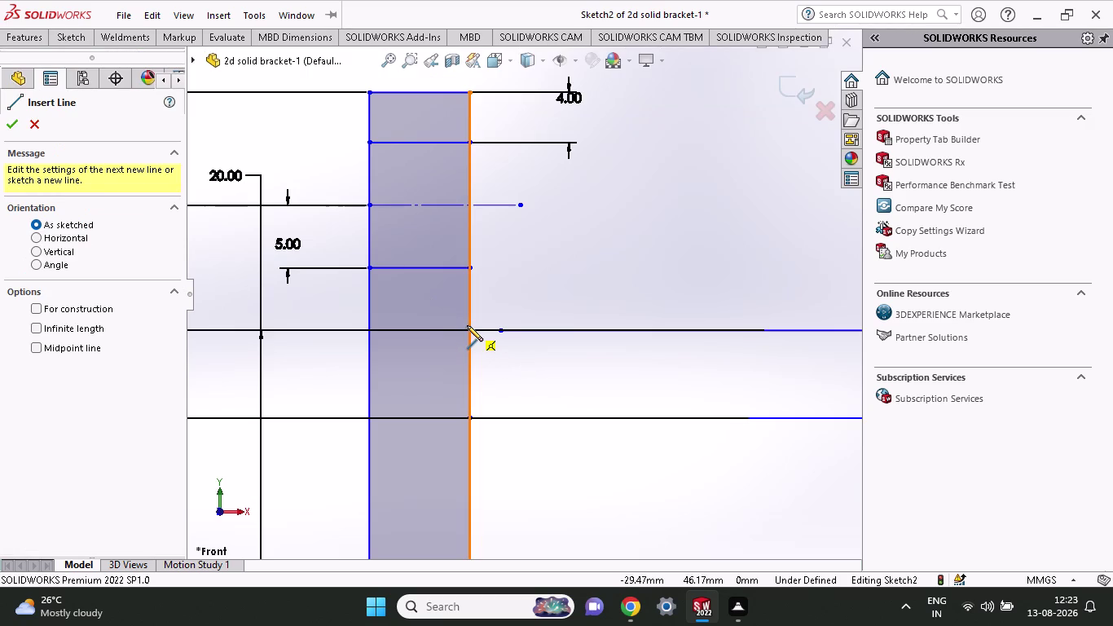
click(468, 328)
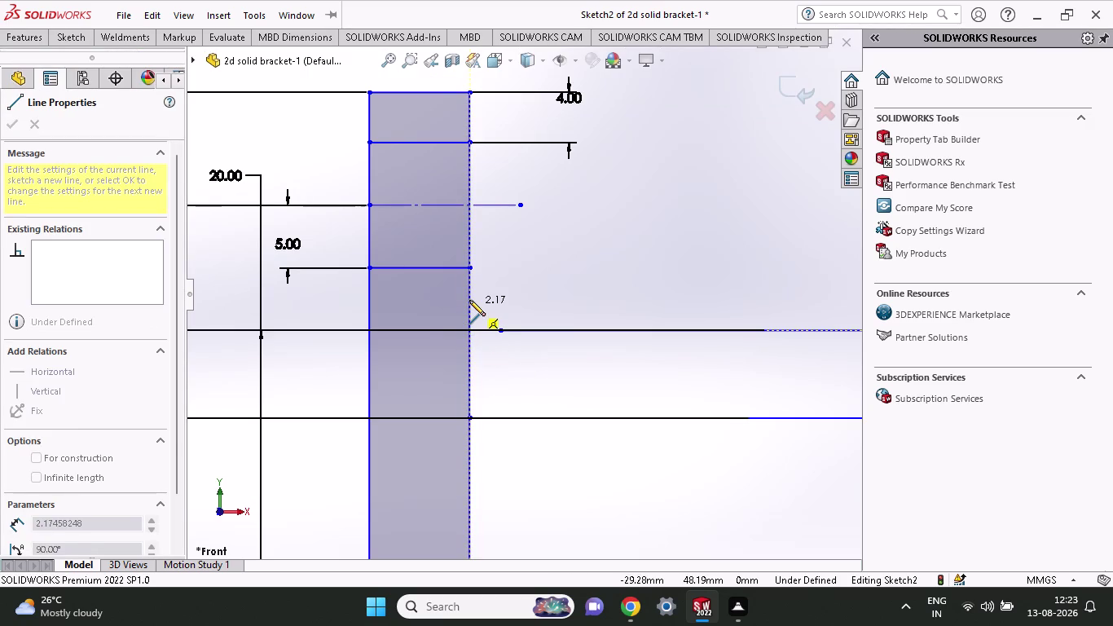
scroll(down, 3)
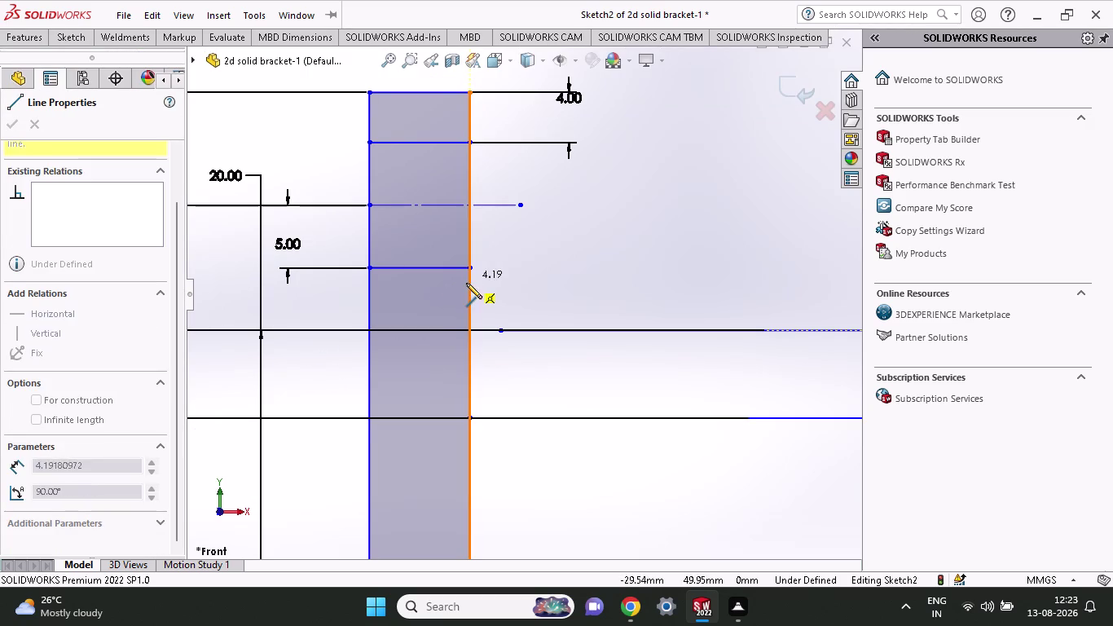
key(2)
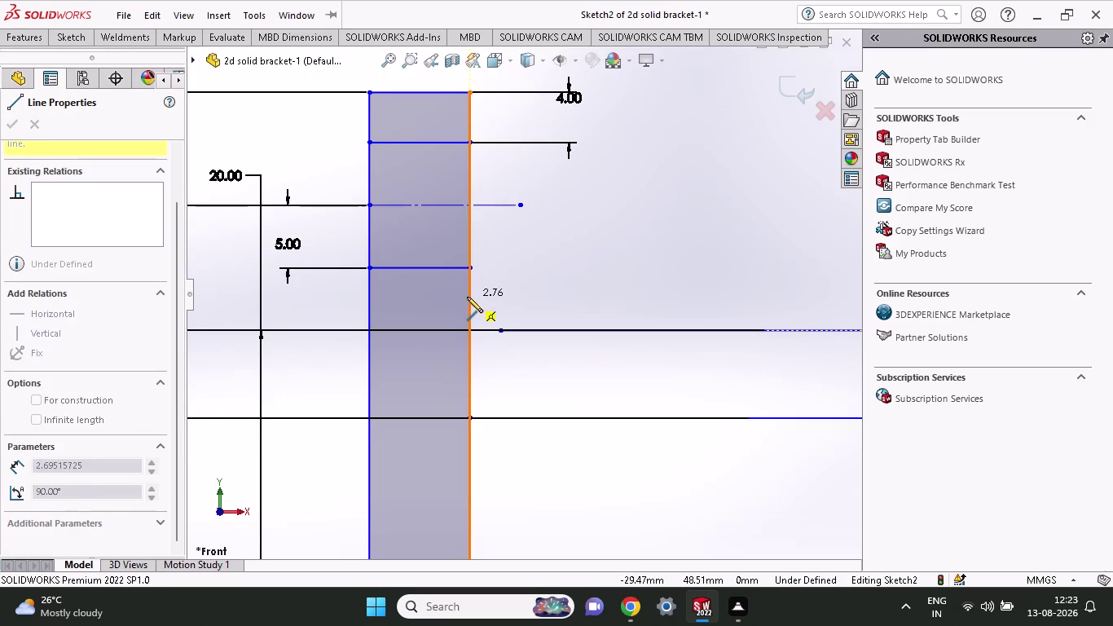
click(471, 294)
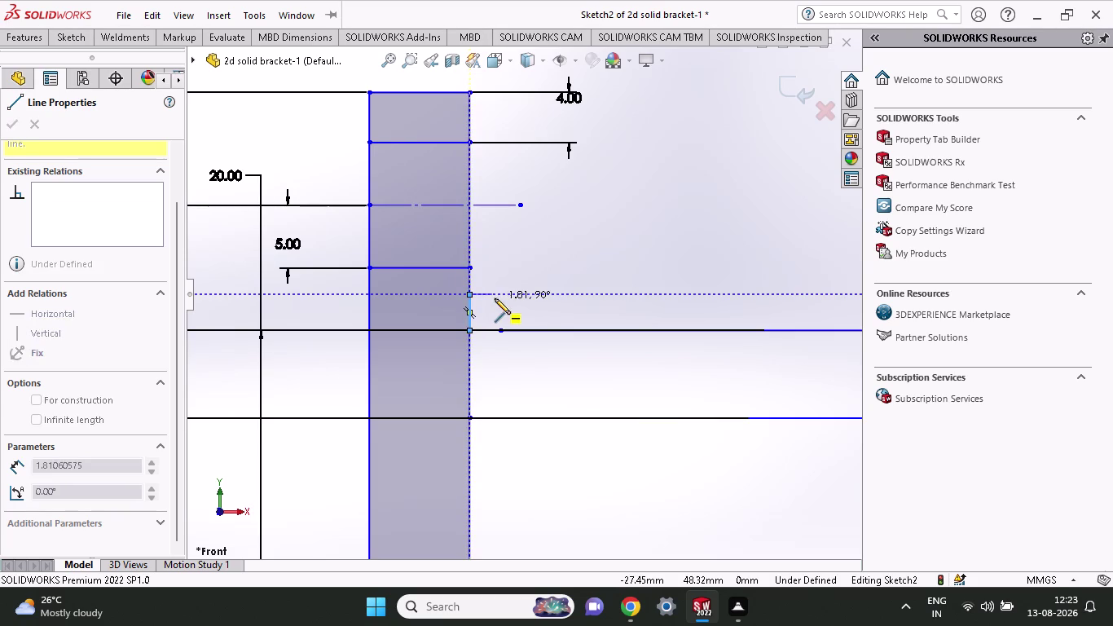
key(Escape)
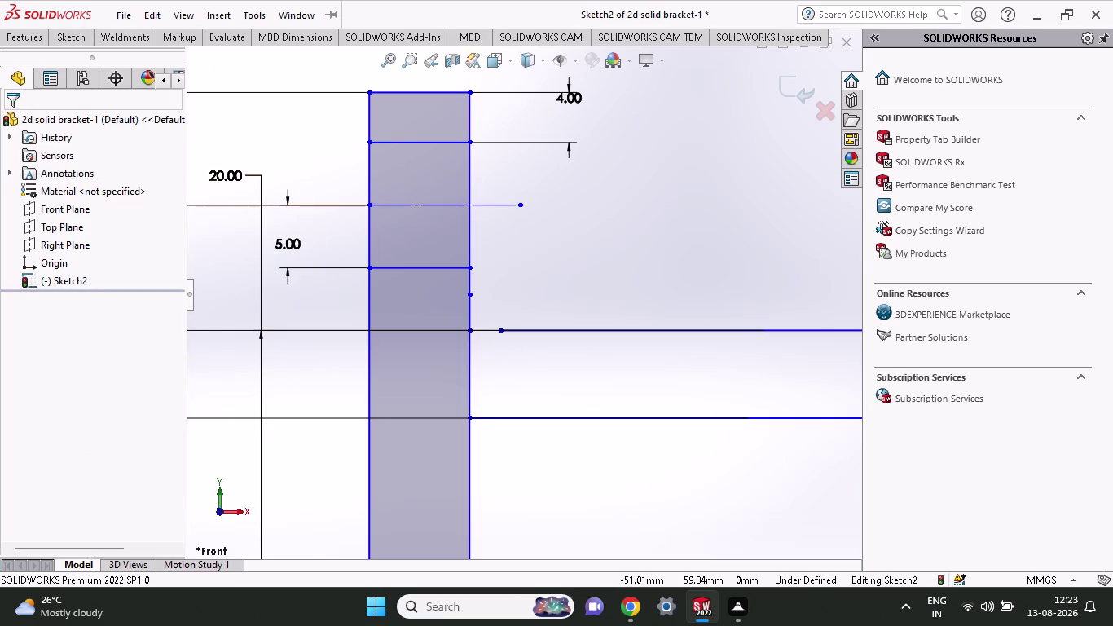
click(68, 32)
click(68, 72)
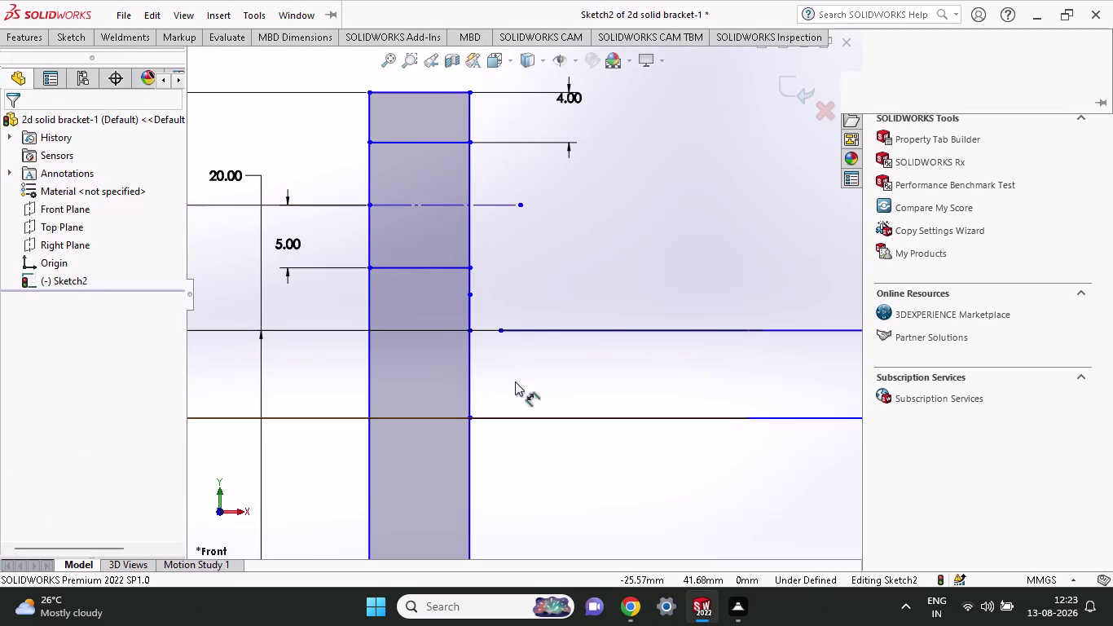
click(469, 323)
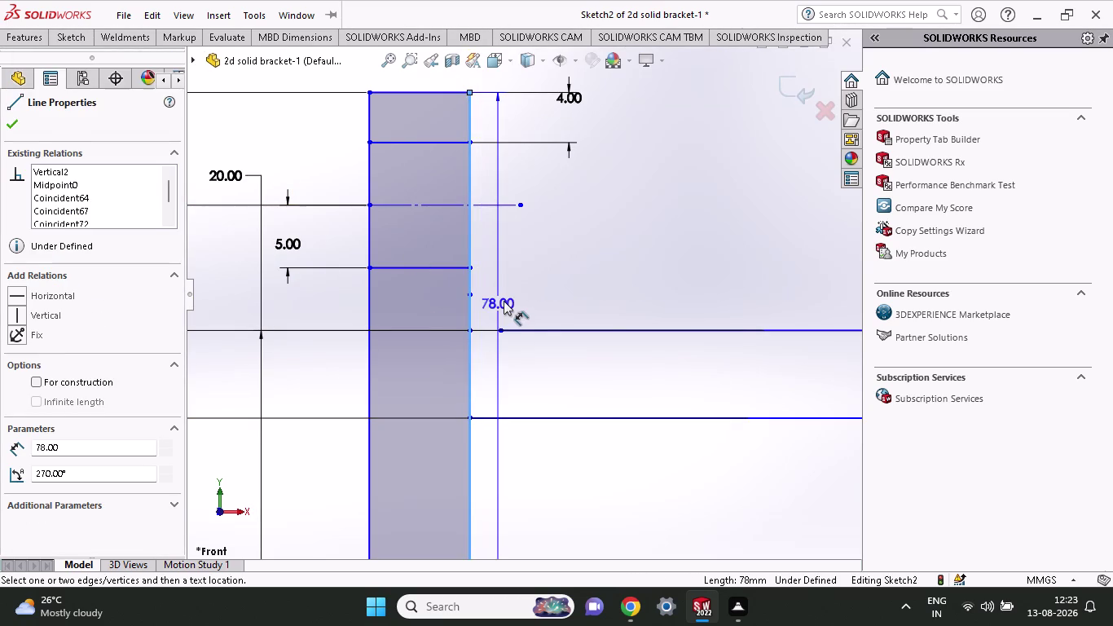
key(Escape)
Start a dimension between the new segment's endpoints, currently showing 2.89 mm.
click(74, 37)
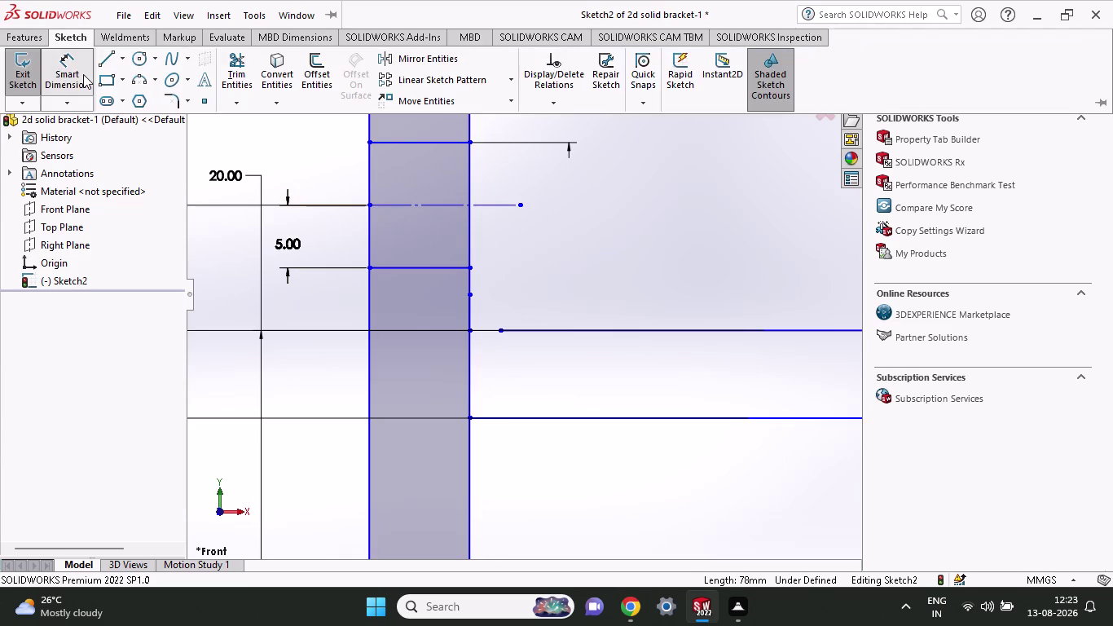
click(84, 74)
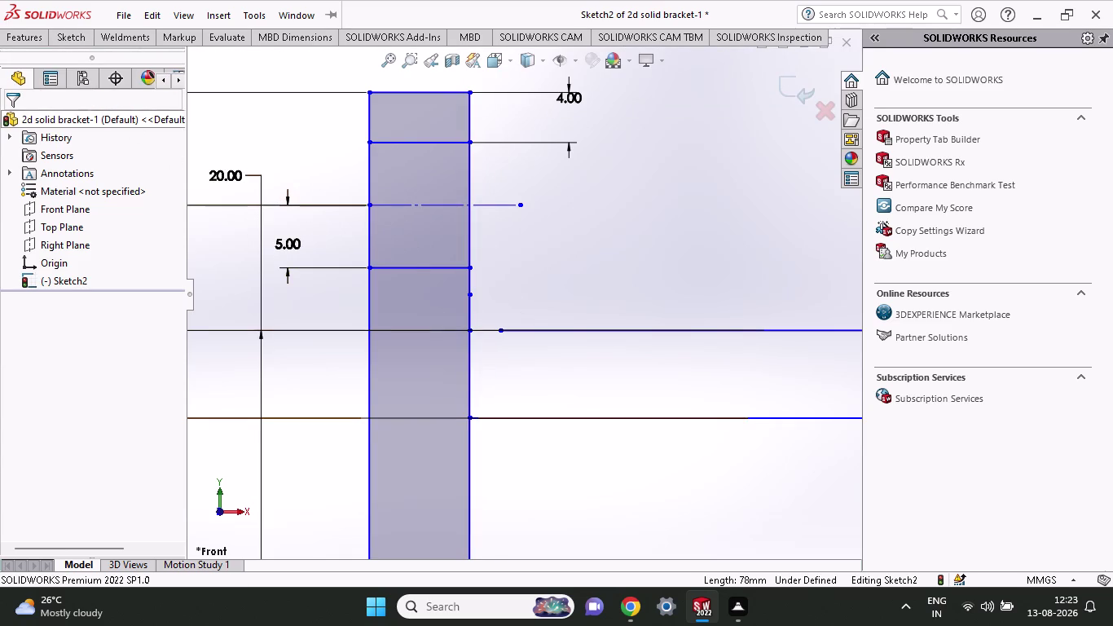
click(69, 42)
click(66, 65)
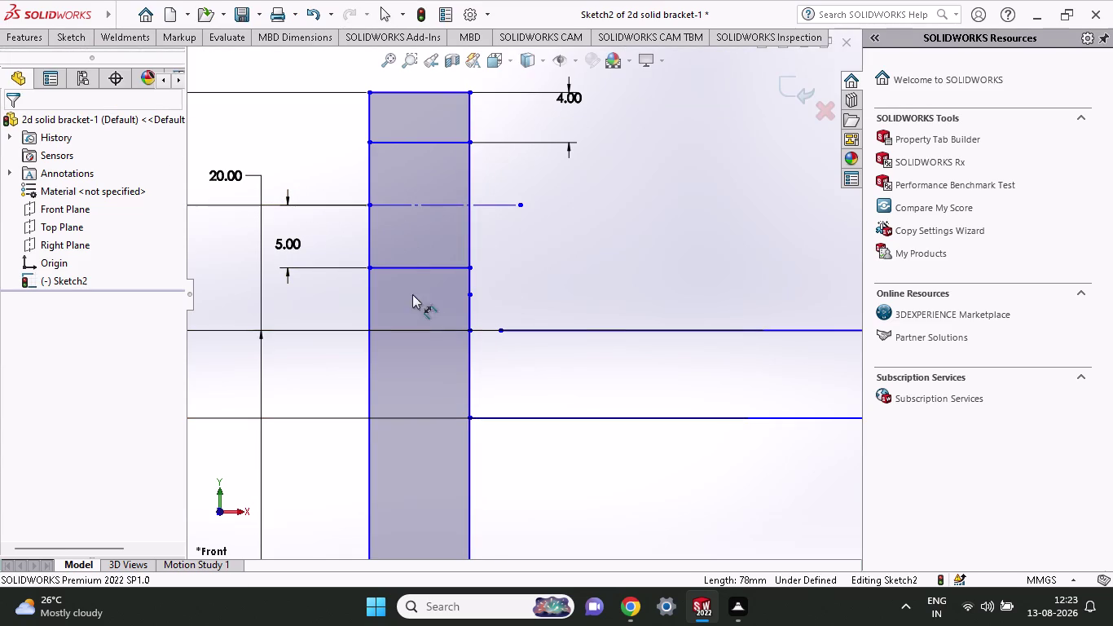
click(467, 328)
click(467, 295)
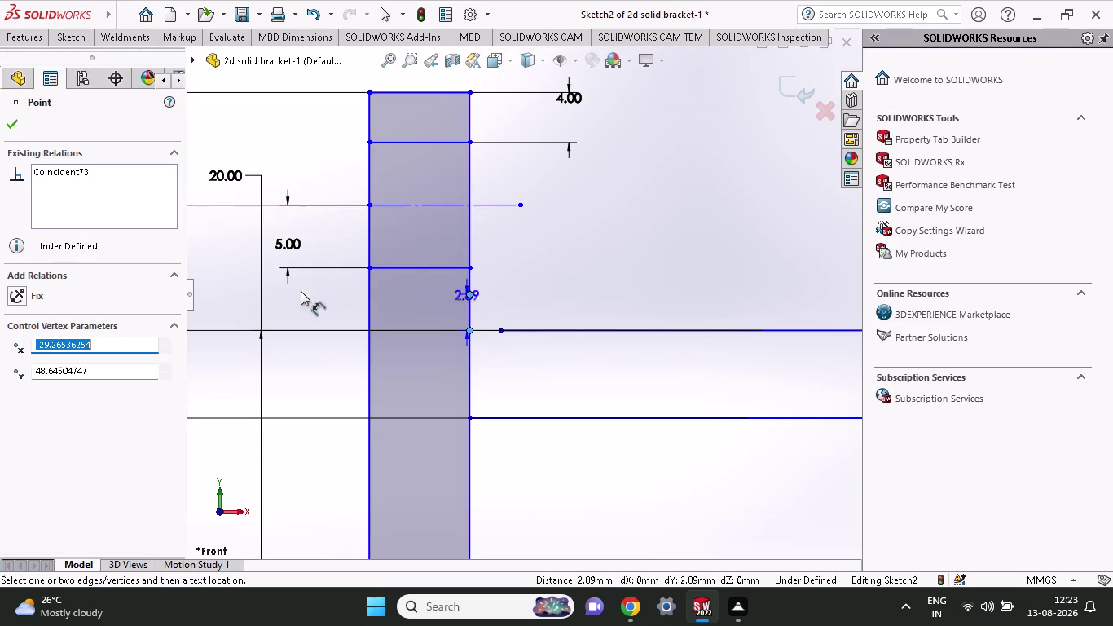